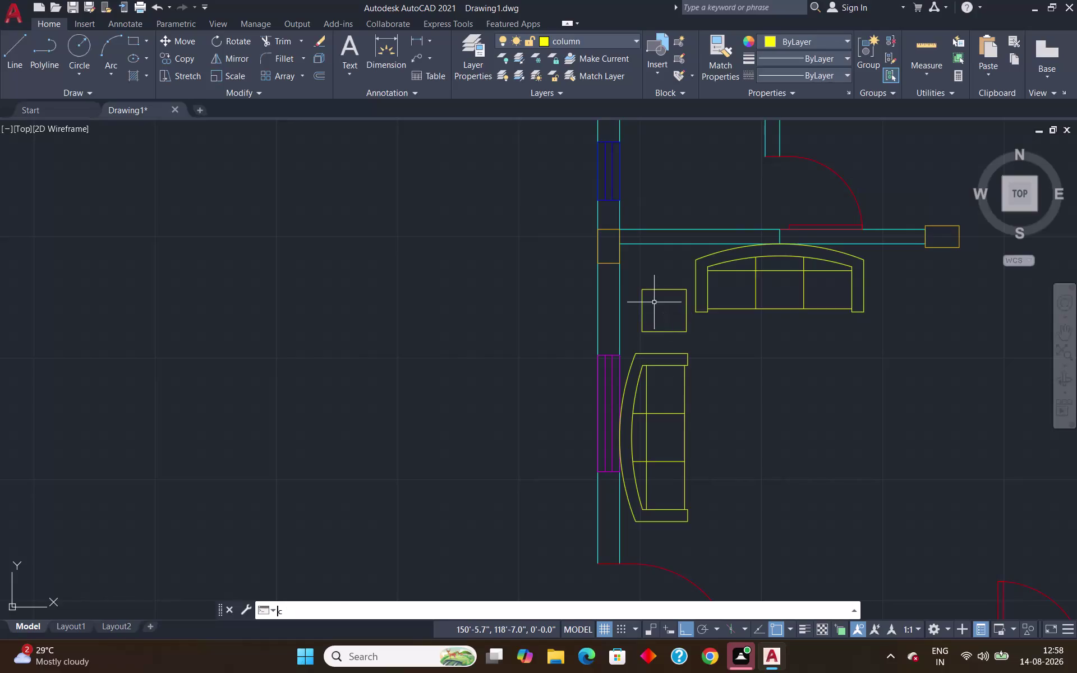
Draw an outer circle and a smaller inner circle, both centred in the square beside the sofa.
key(Return)
scroll(up, 3)
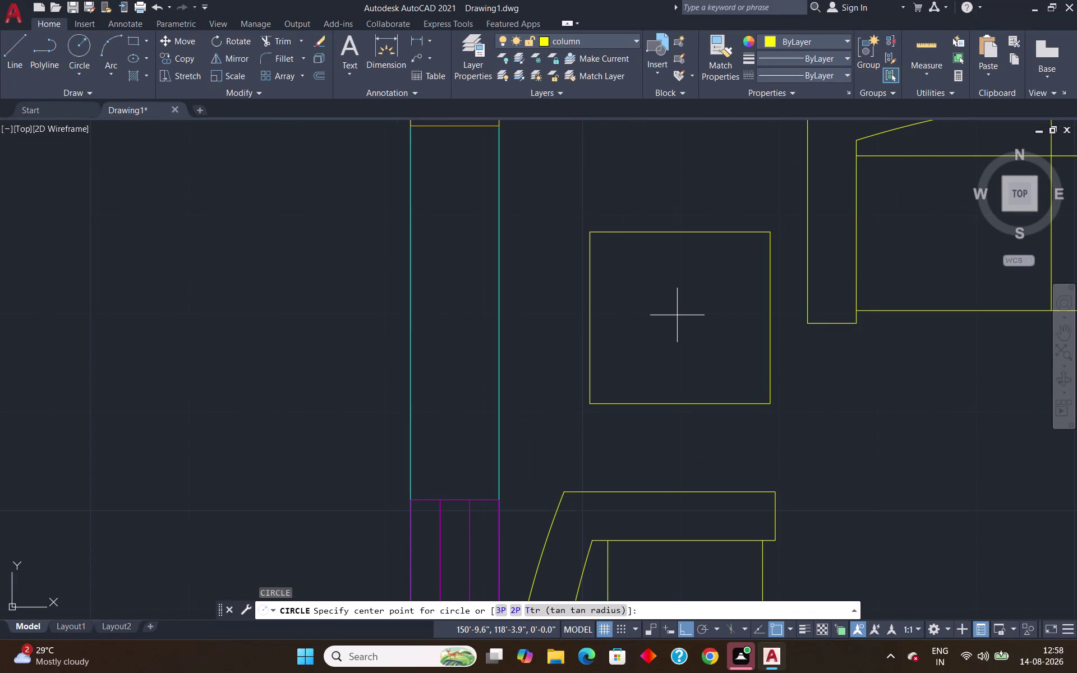
click(677, 316)
drag(680, 276, 680, 283)
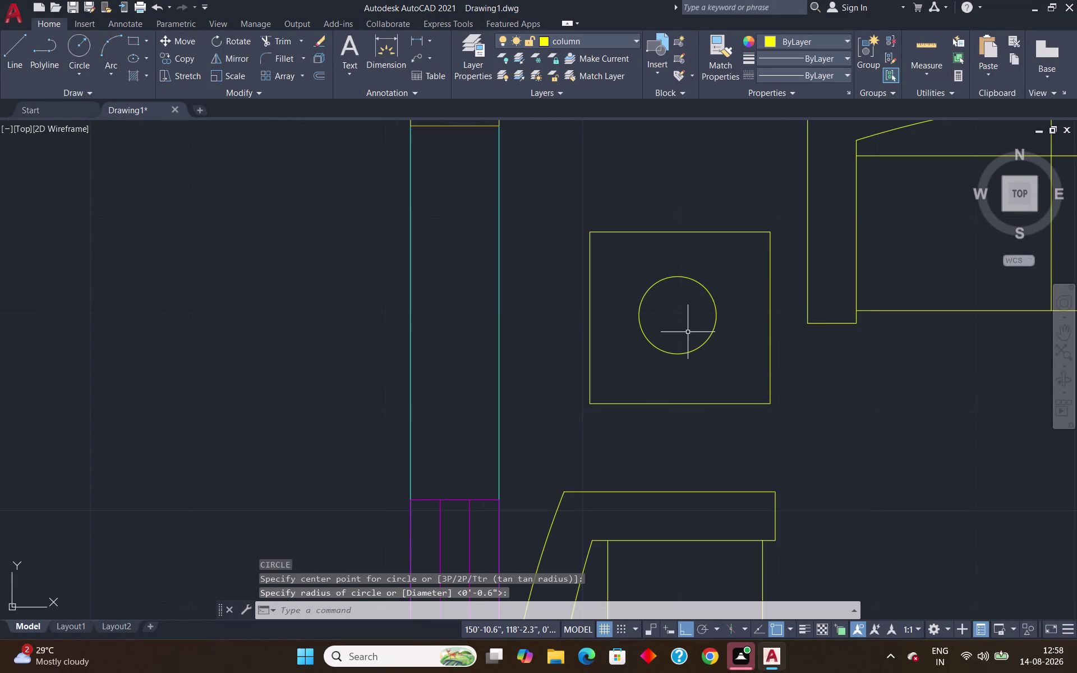
key(c)
key(Return)
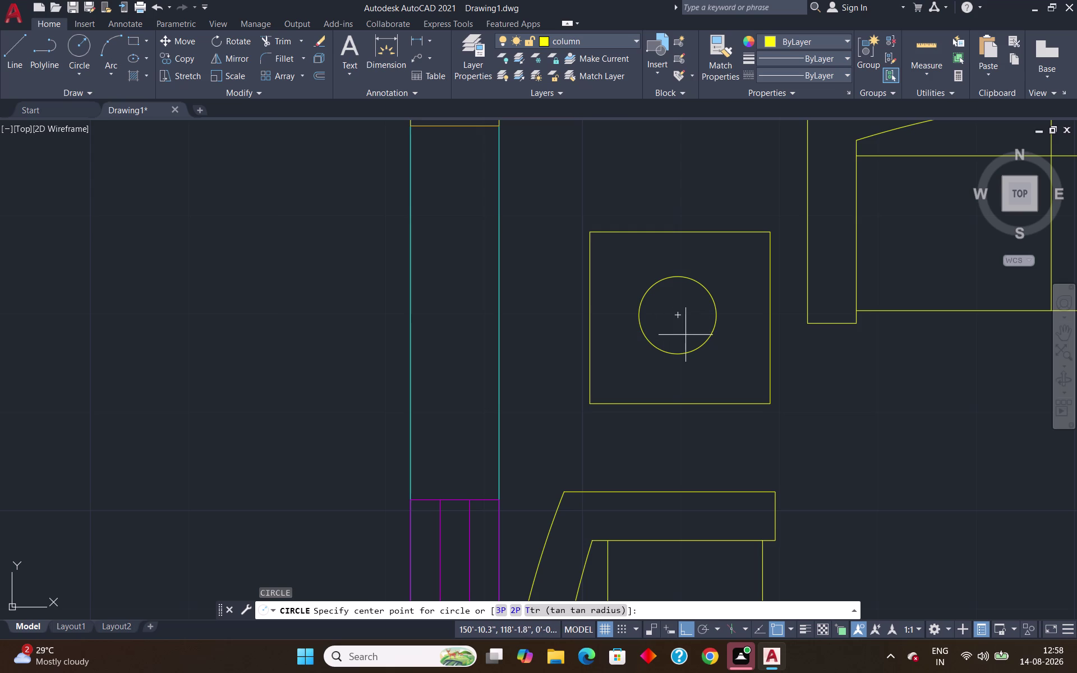
click(678, 317)
click(682, 291)
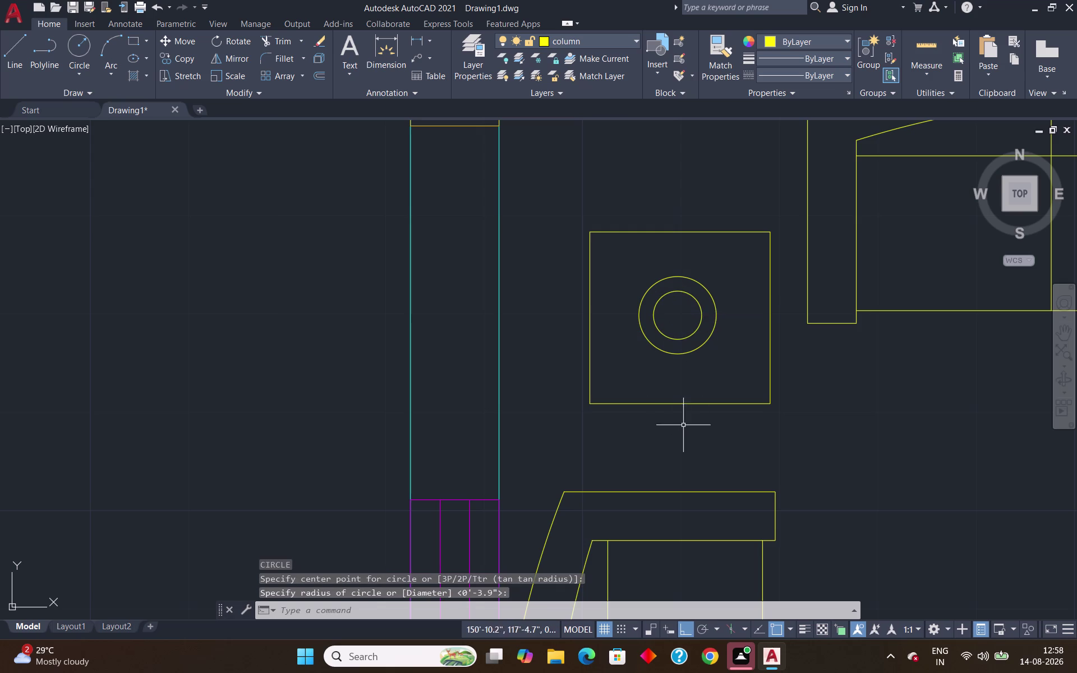
key(l)
key(Return)
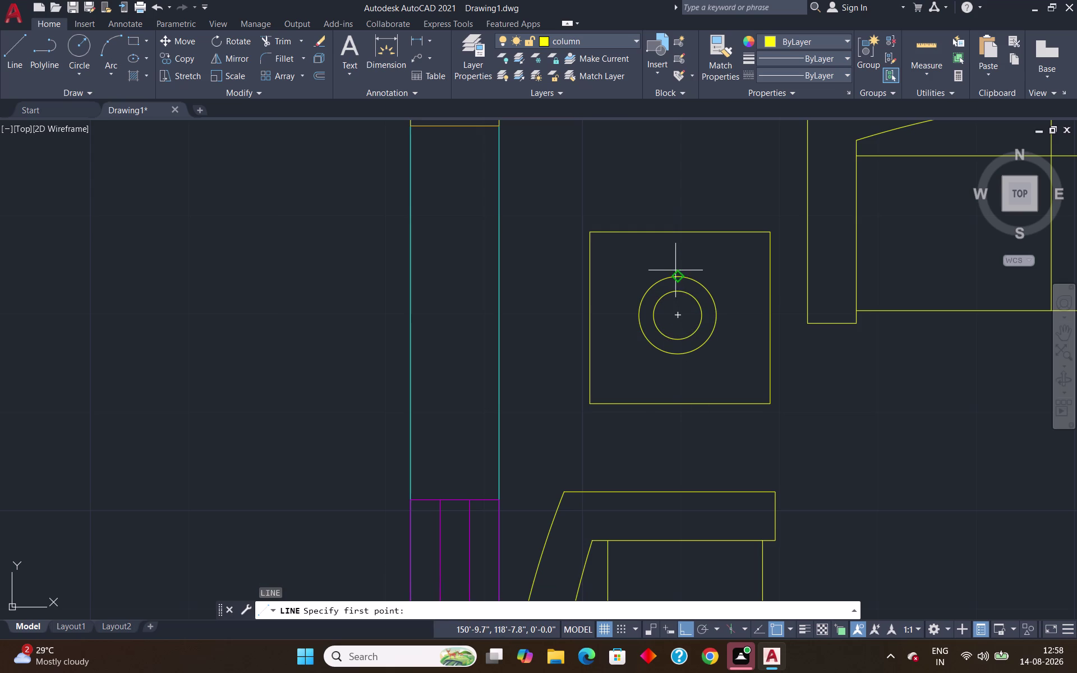
Draw lines from the circle's top and bottom to the square's top and bottom edges.
click(675, 275)
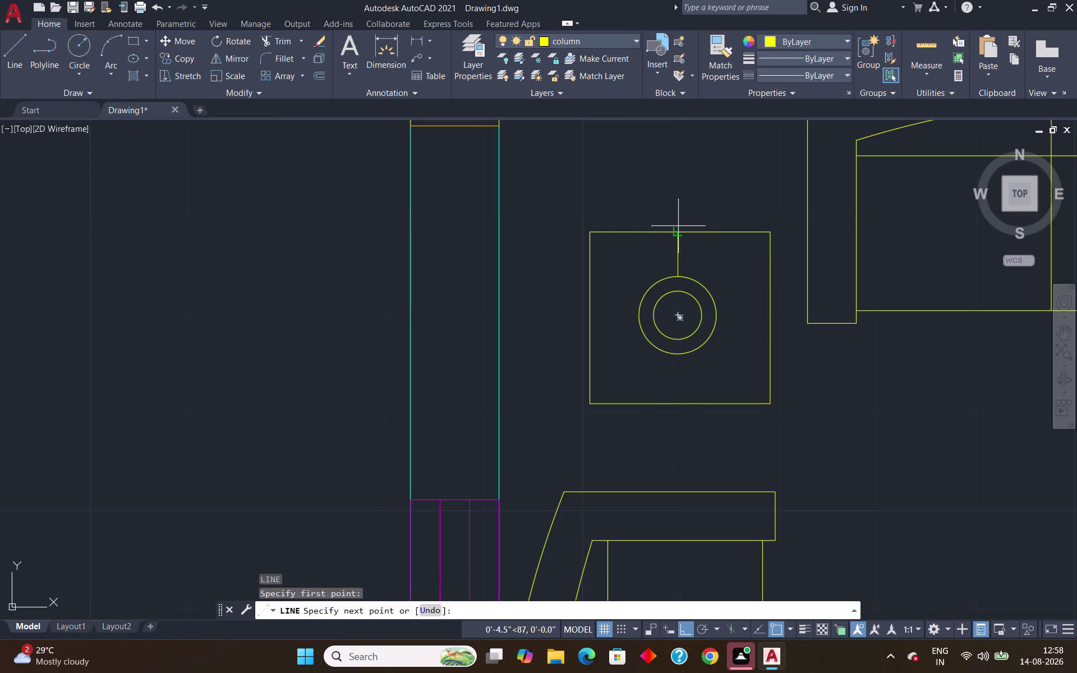
click(677, 229)
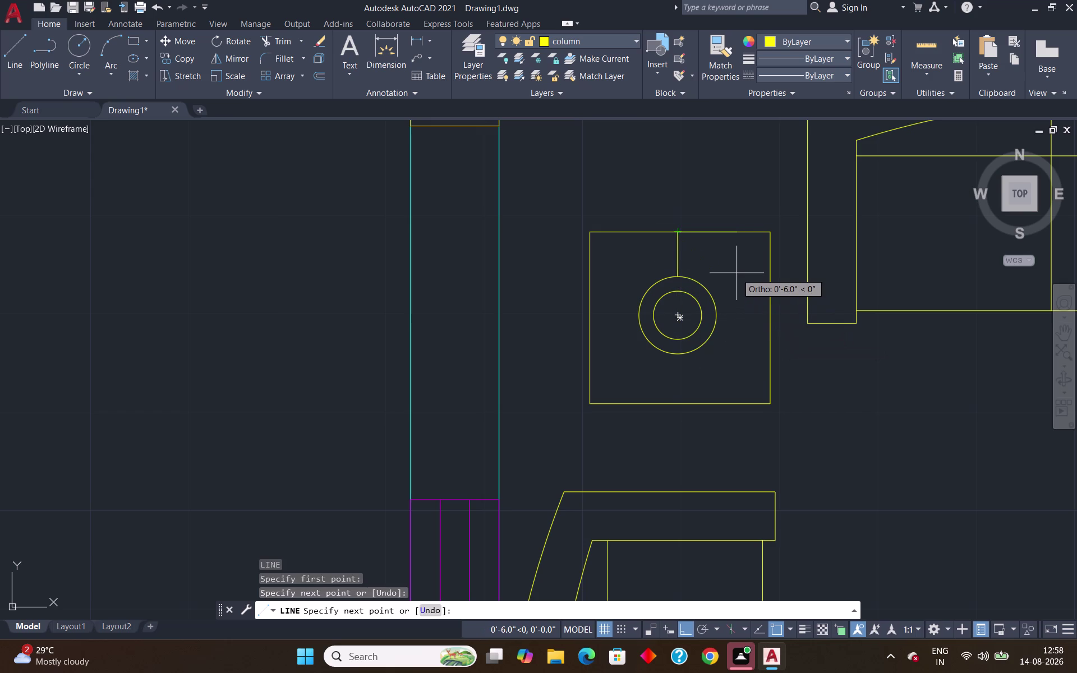
key(Escape)
key(l)
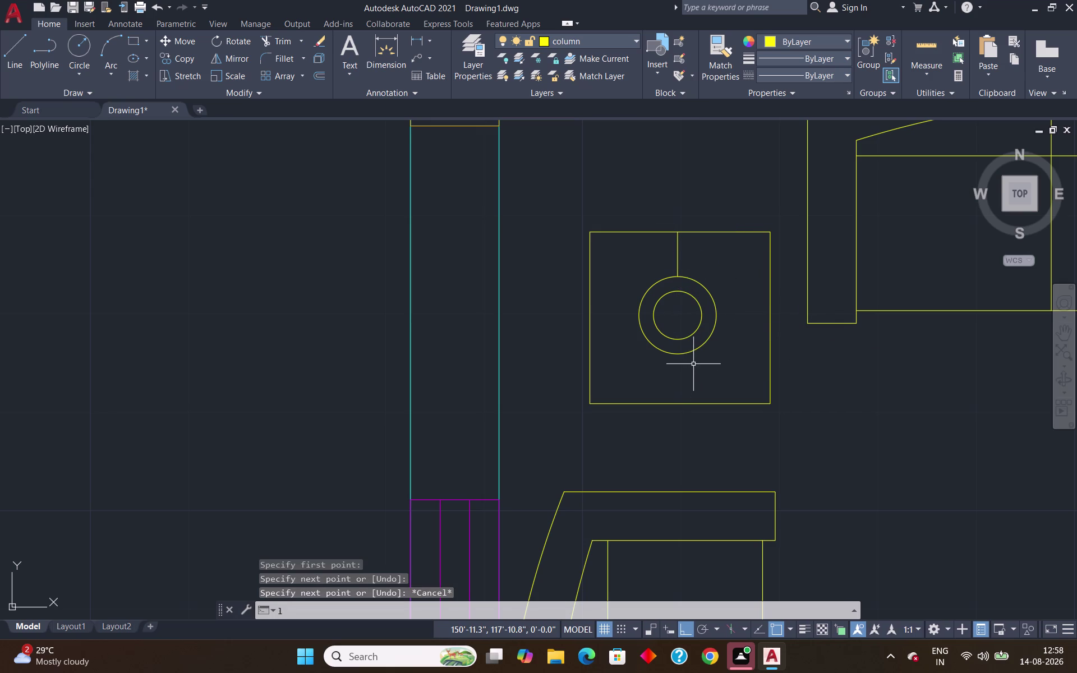
key(Return)
click(679, 357)
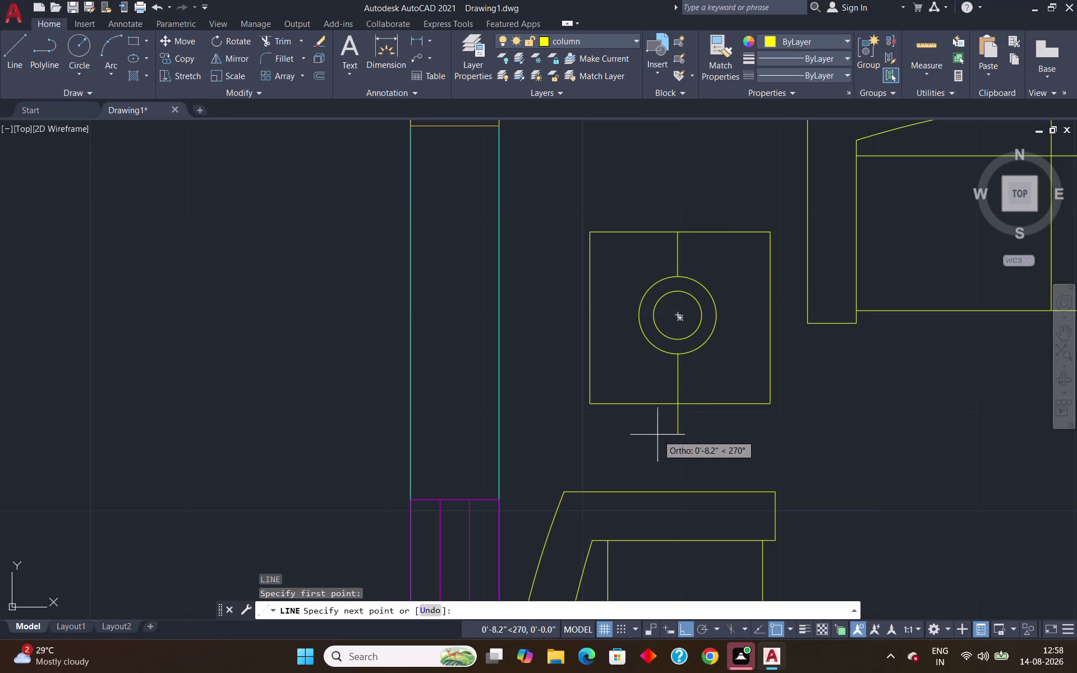
click(675, 406)
key(Return)
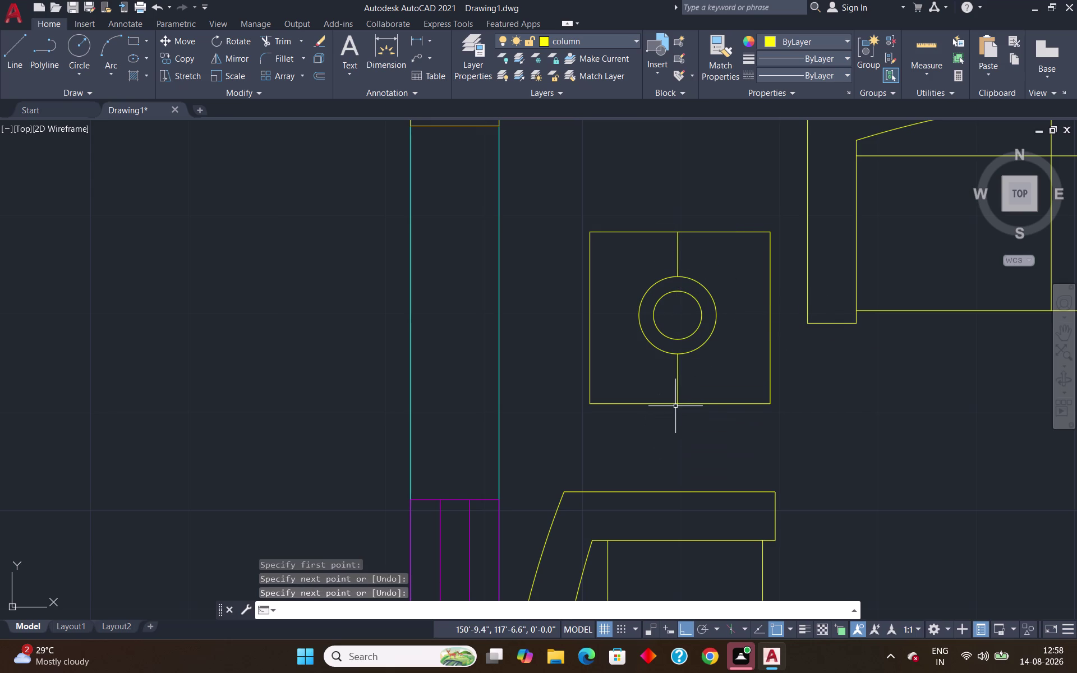
Draw lines from the circle's right and left sides to the square's side edges.
key(l)
key(Return)
click(718, 316)
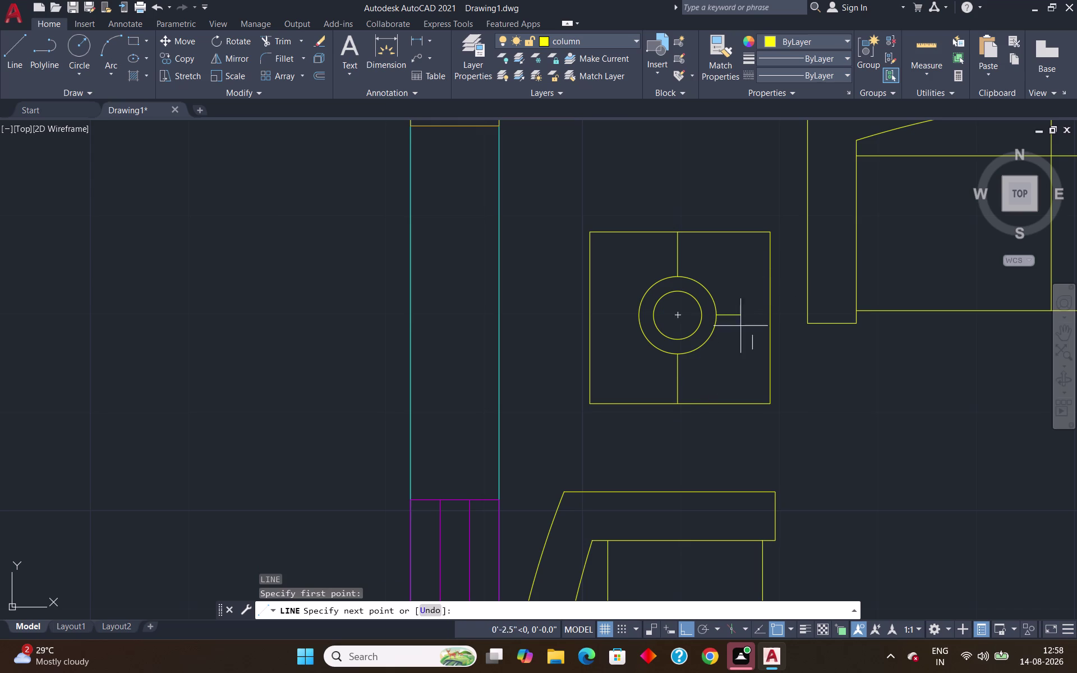
click(771, 319)
key(Return)
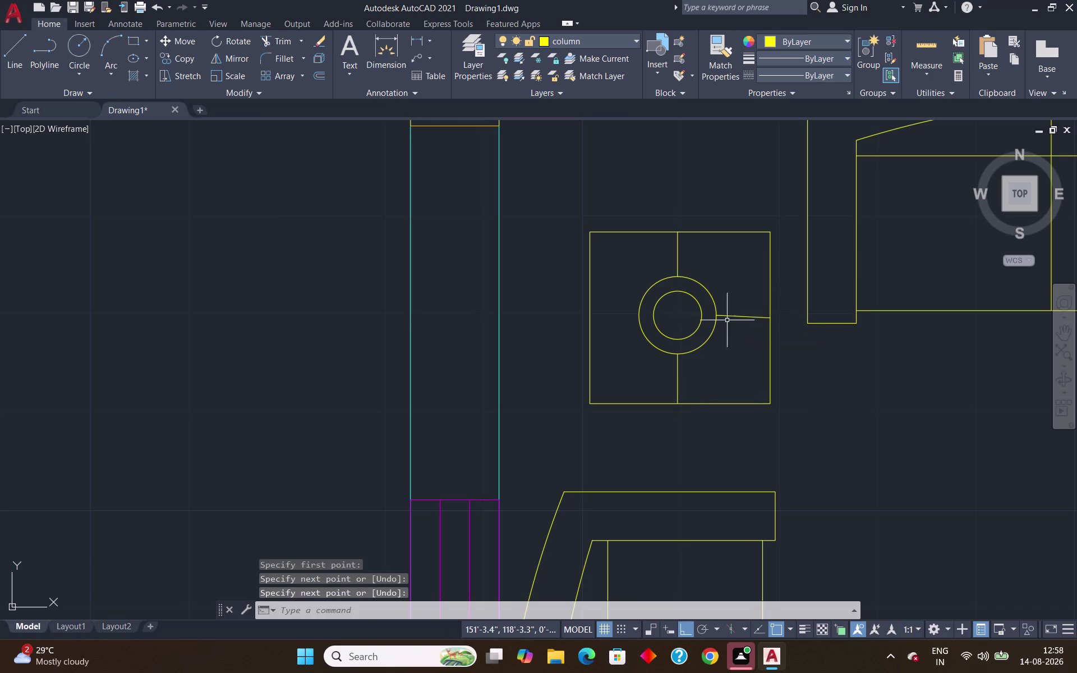
key(l)
key(Return)
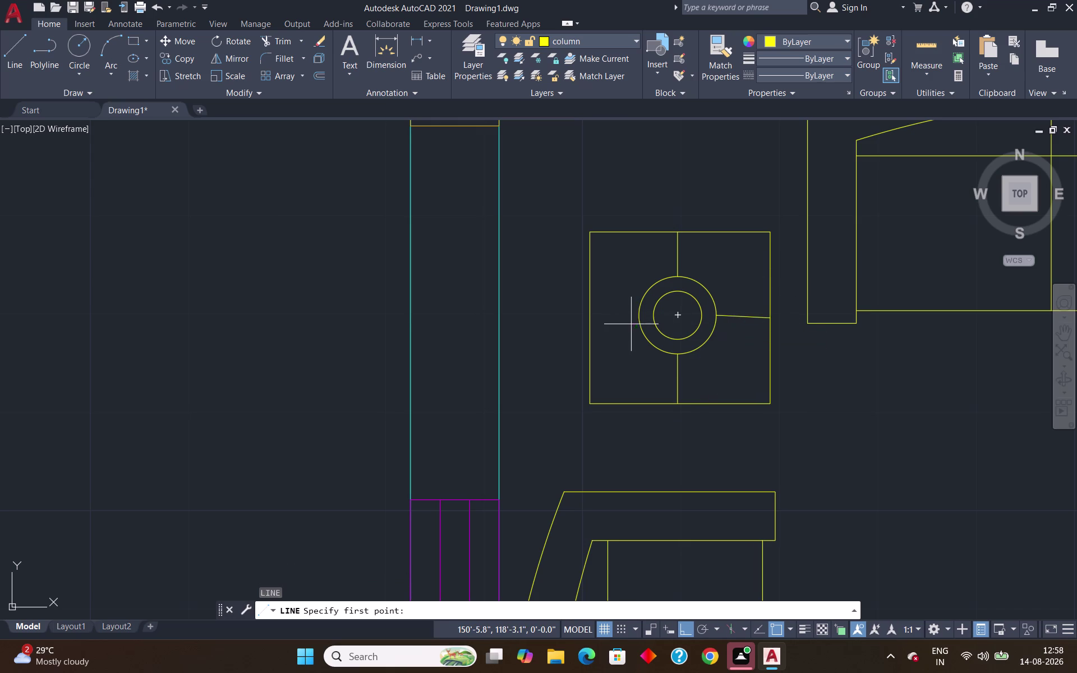
click(639, 315)
click(590, 315)
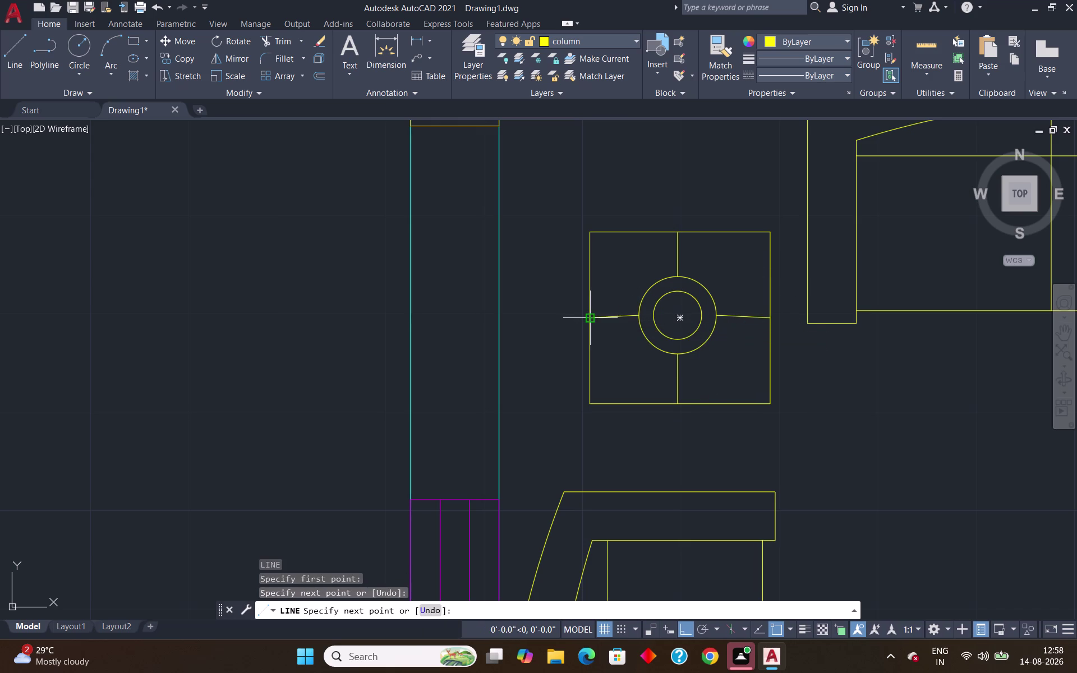
key(Return)
scroll(down, 3)
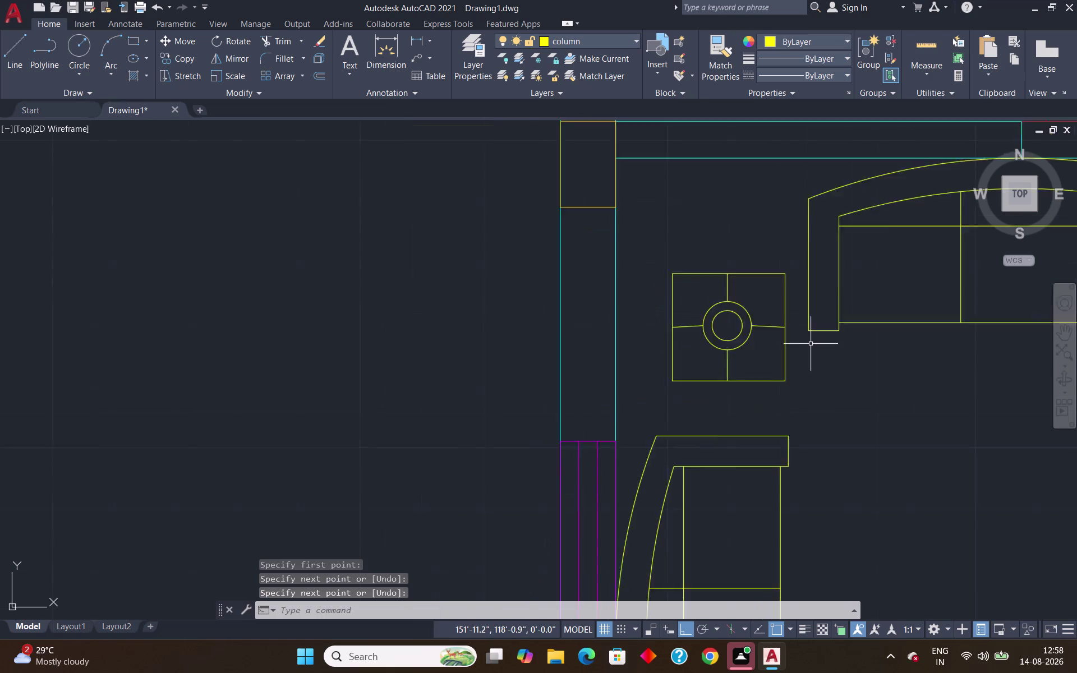
scroll(down, 3)
middle_drag(851, 434, 735, 359)
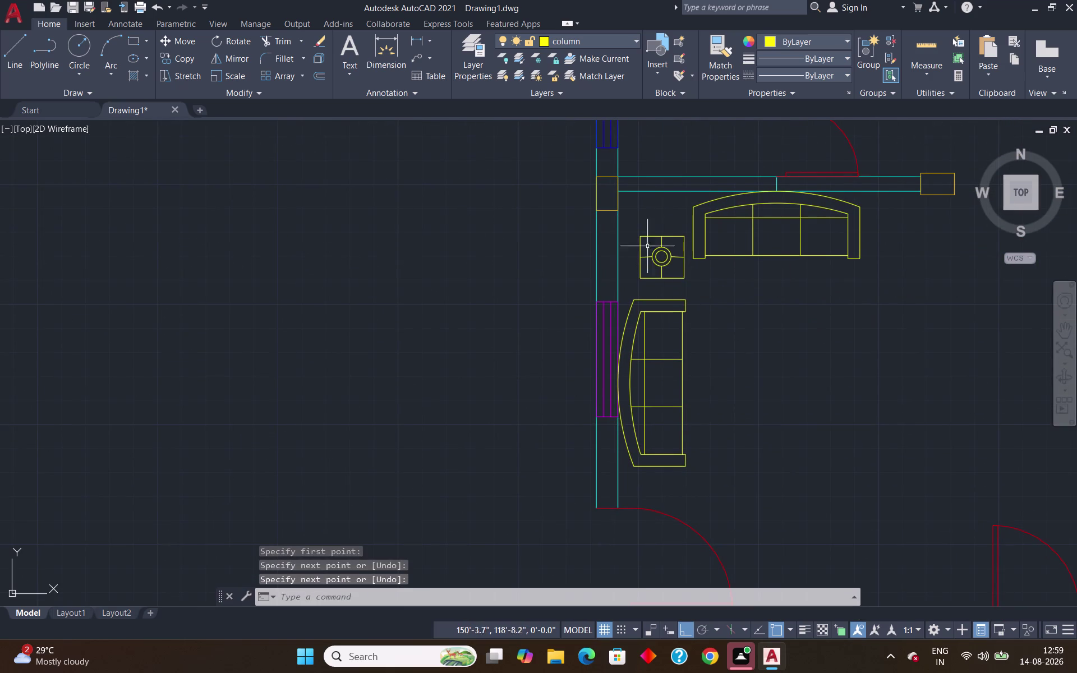
scroll(up, 3)
drag(624, 217, 657, 224)
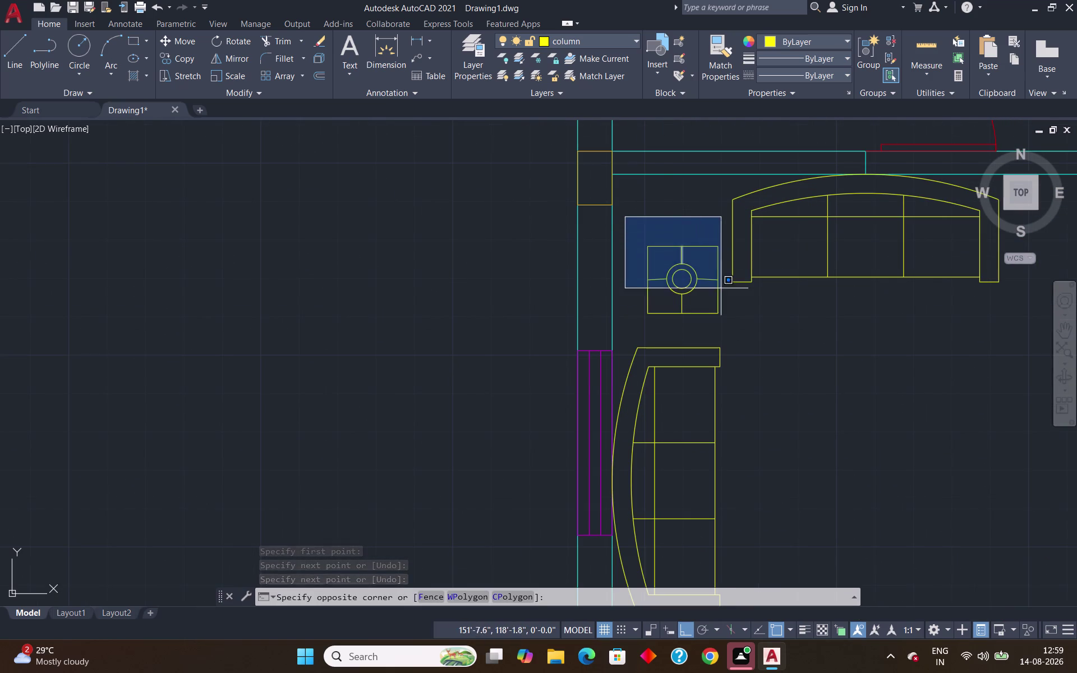
click(734, 333)
key(j)
key(Return)
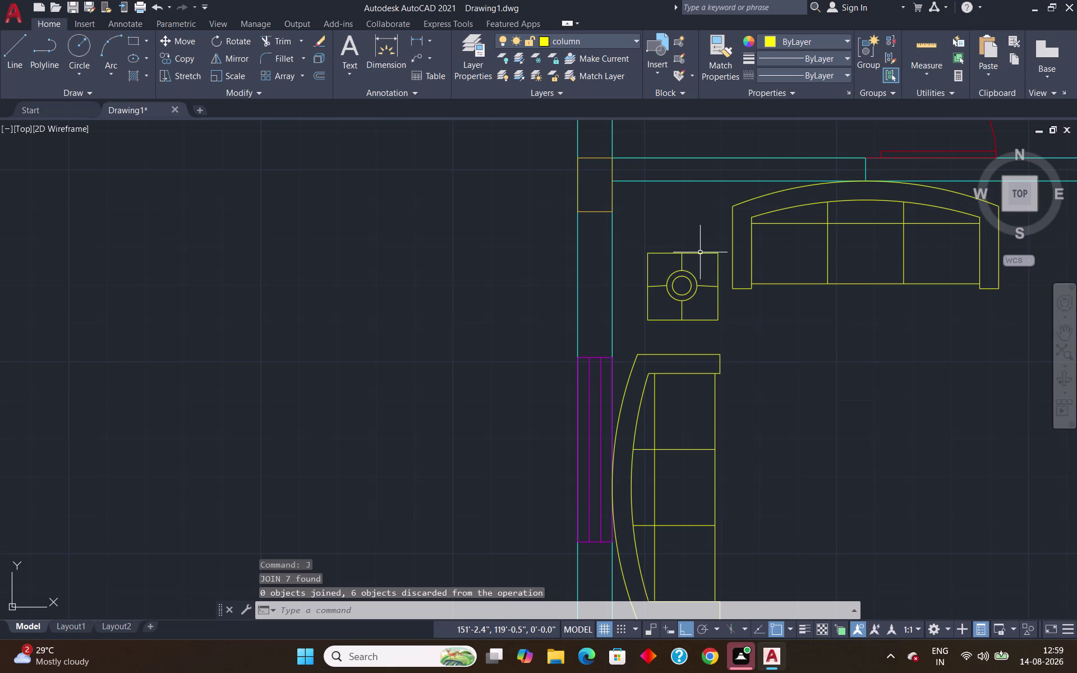
click(700, 252)
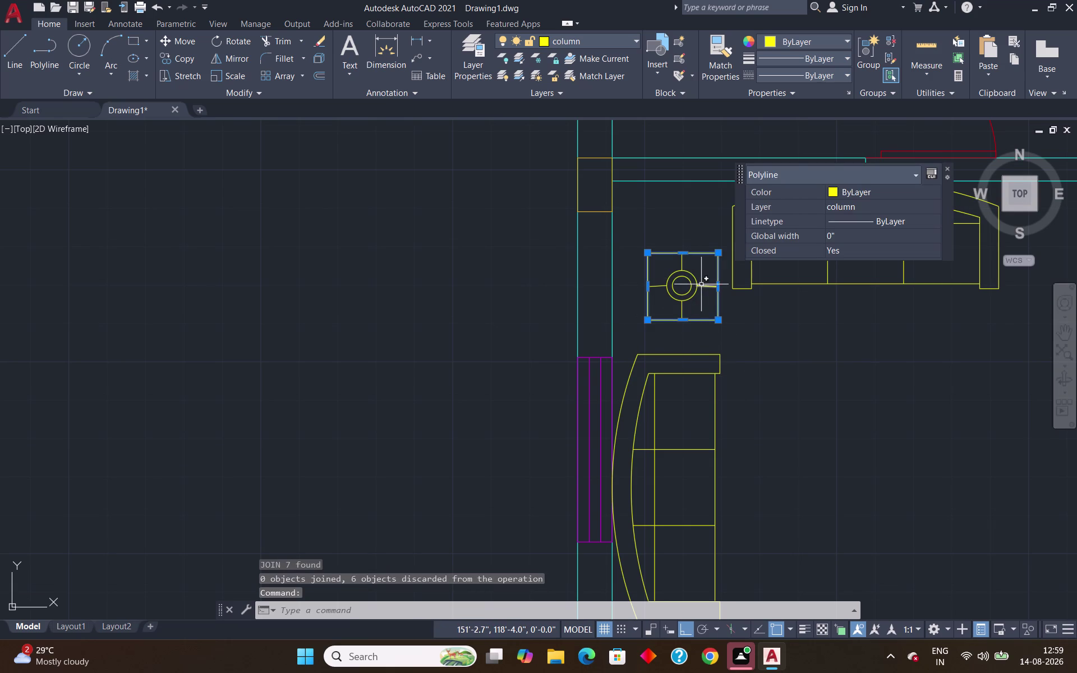
key(Escape)
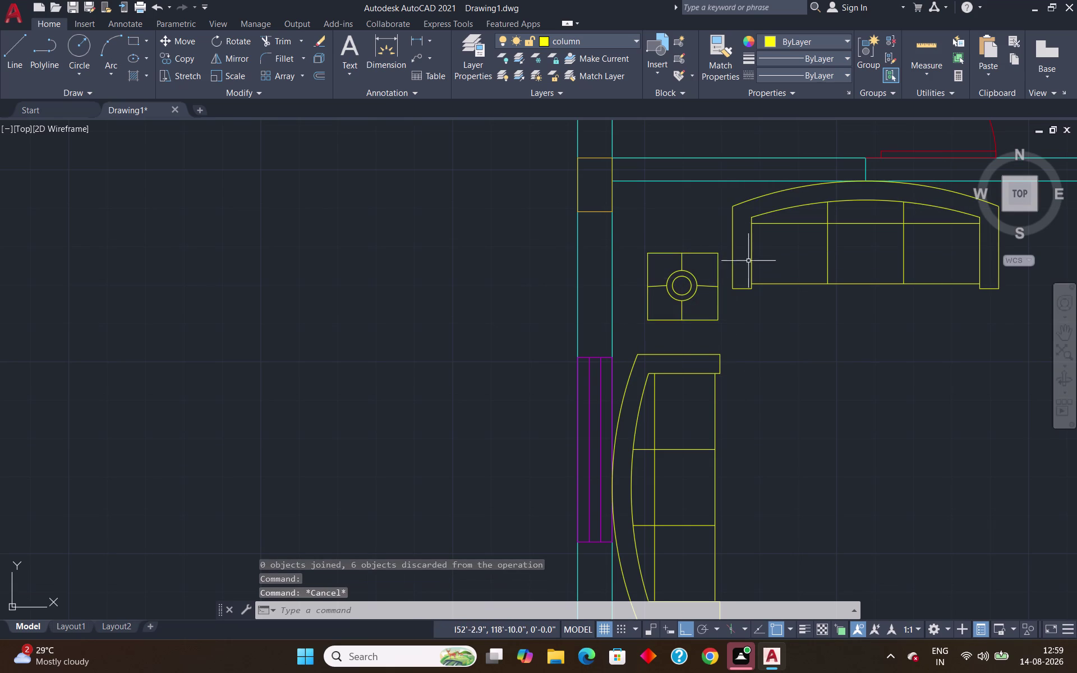
scroll(down, 3)
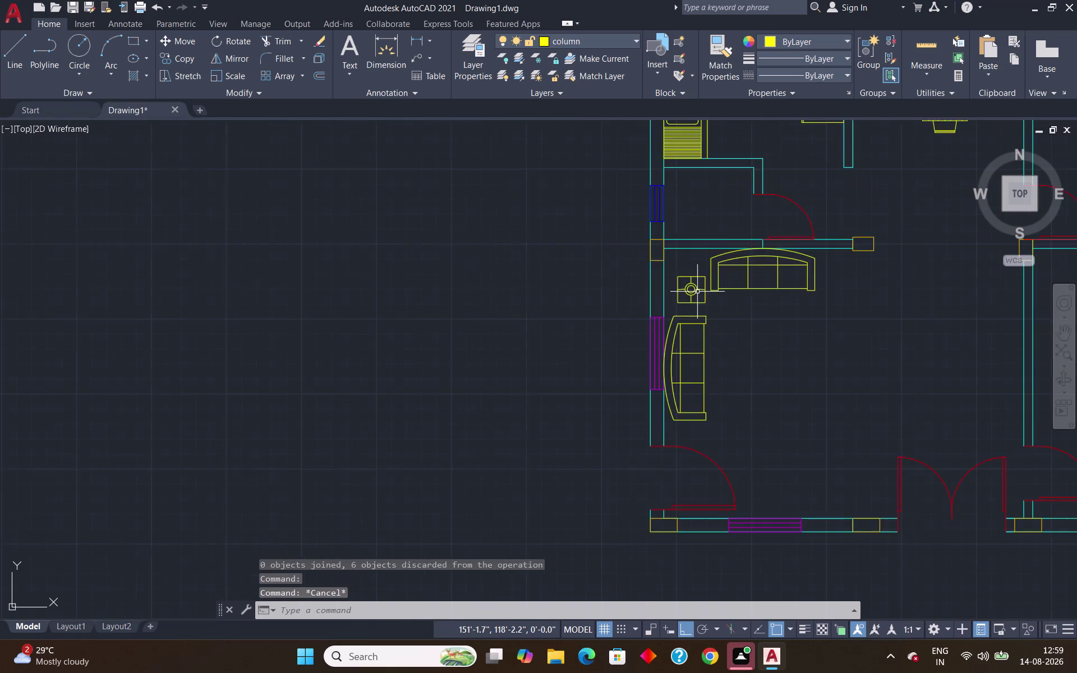
scroll(down, 3)
scroll(up, 3)
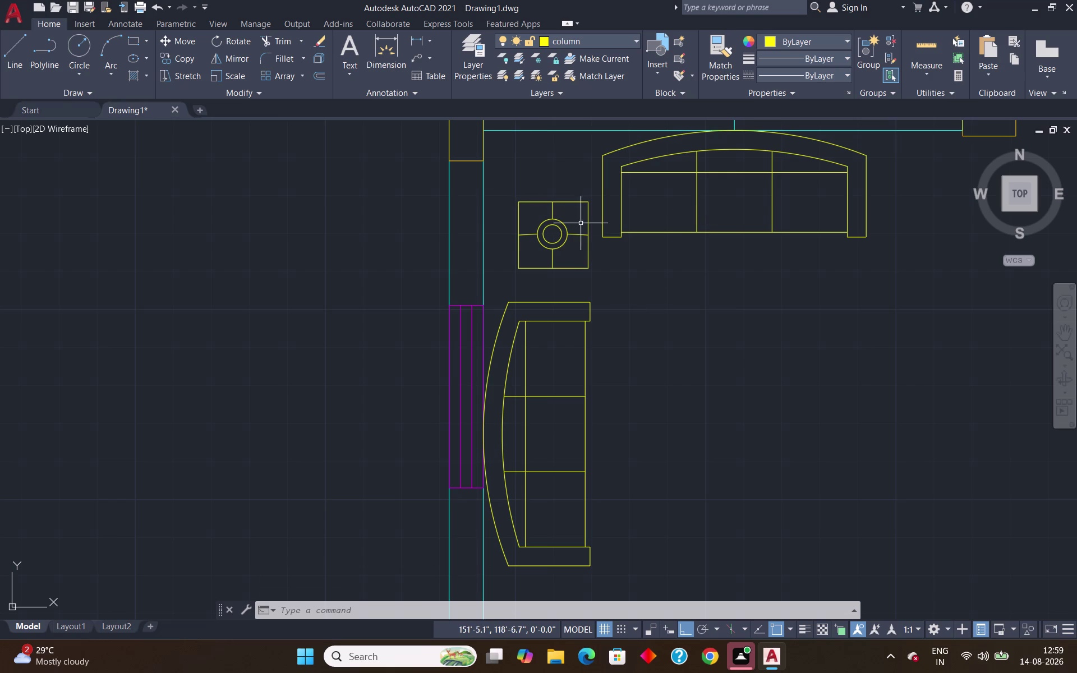
scroll(up, 3)
scroll(up, 3)
scroll(down, 3)
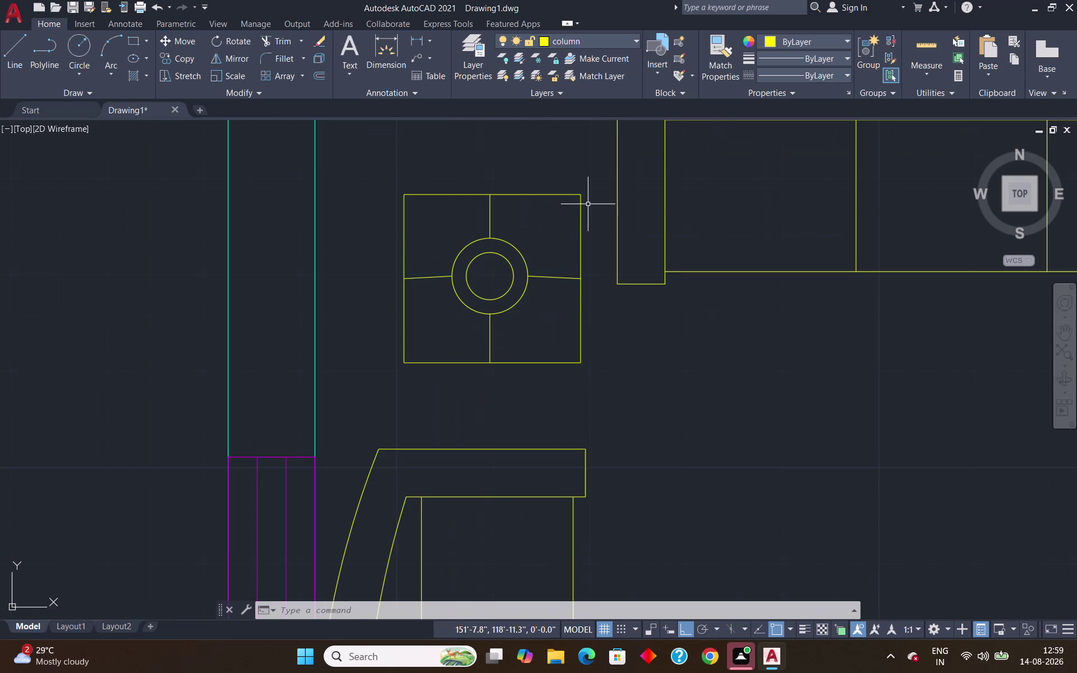
Draw a short line right of the sofa, tracked (TK) level with the square's top corner.
scroll(down, 3)
key(l)
key(Return)
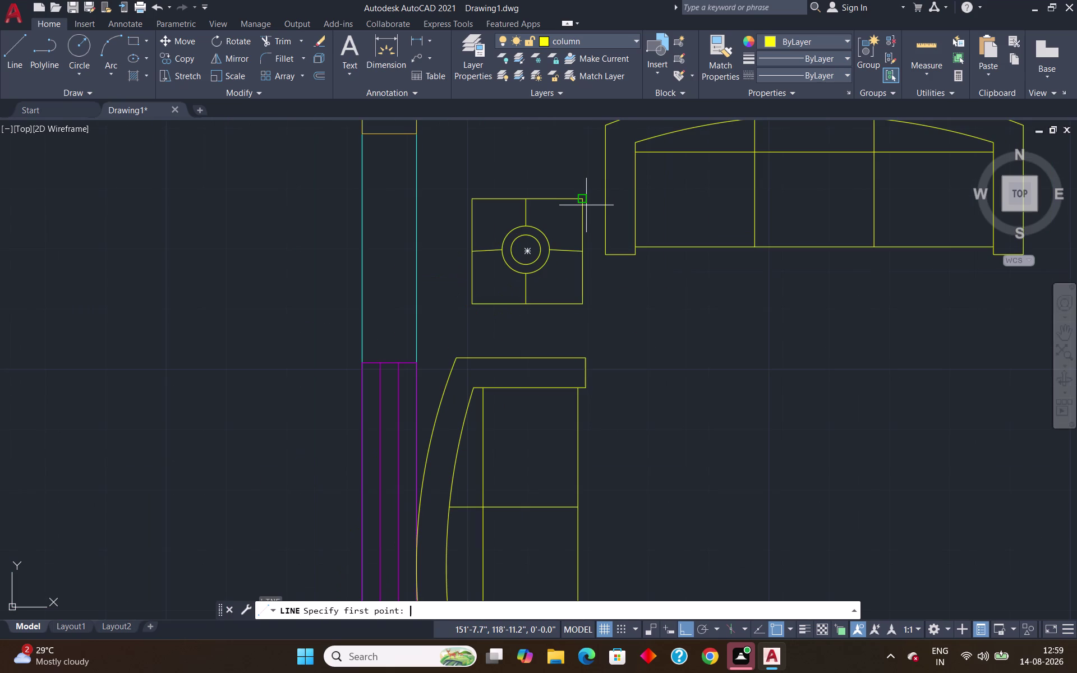
text(tk)
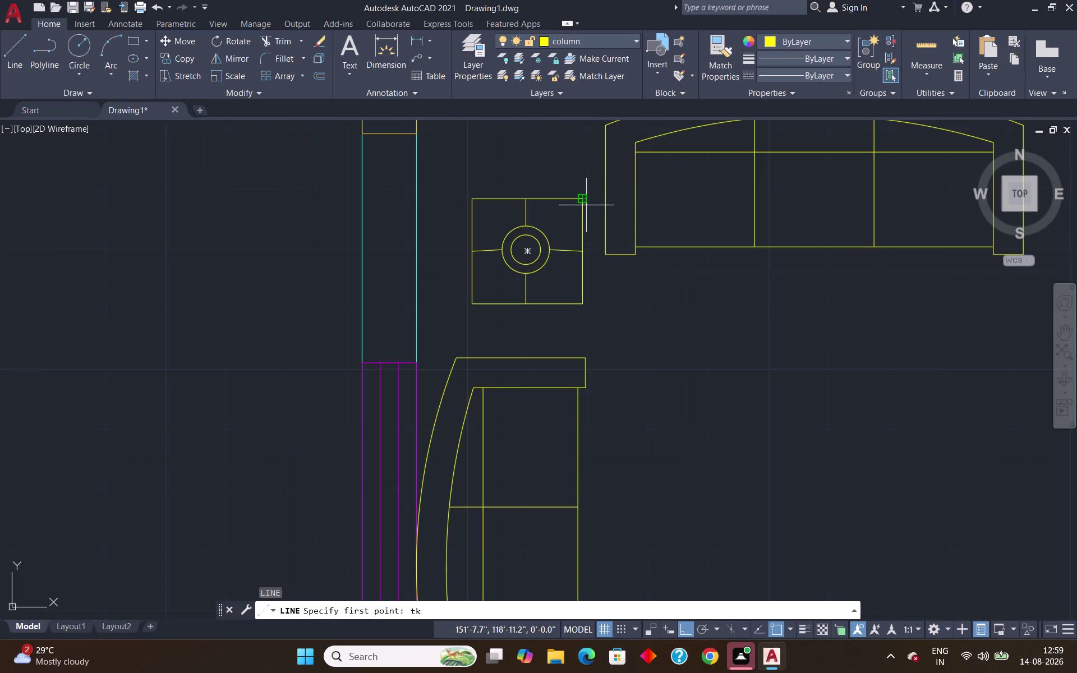
key(Return)
click(582, 201)
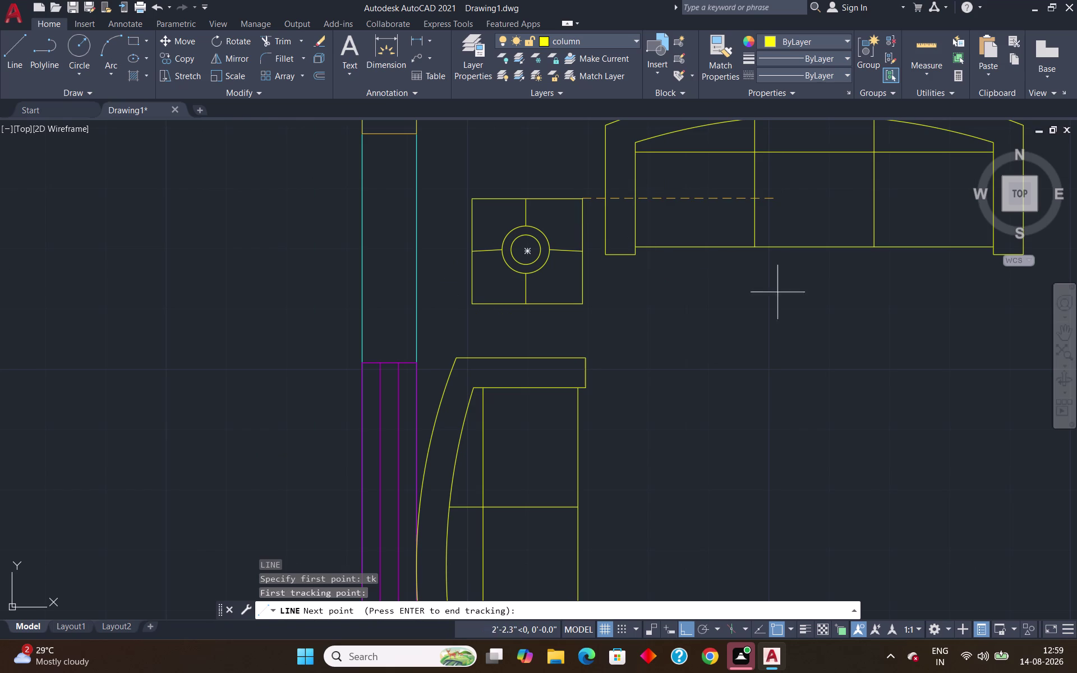
scroll(down, 3)
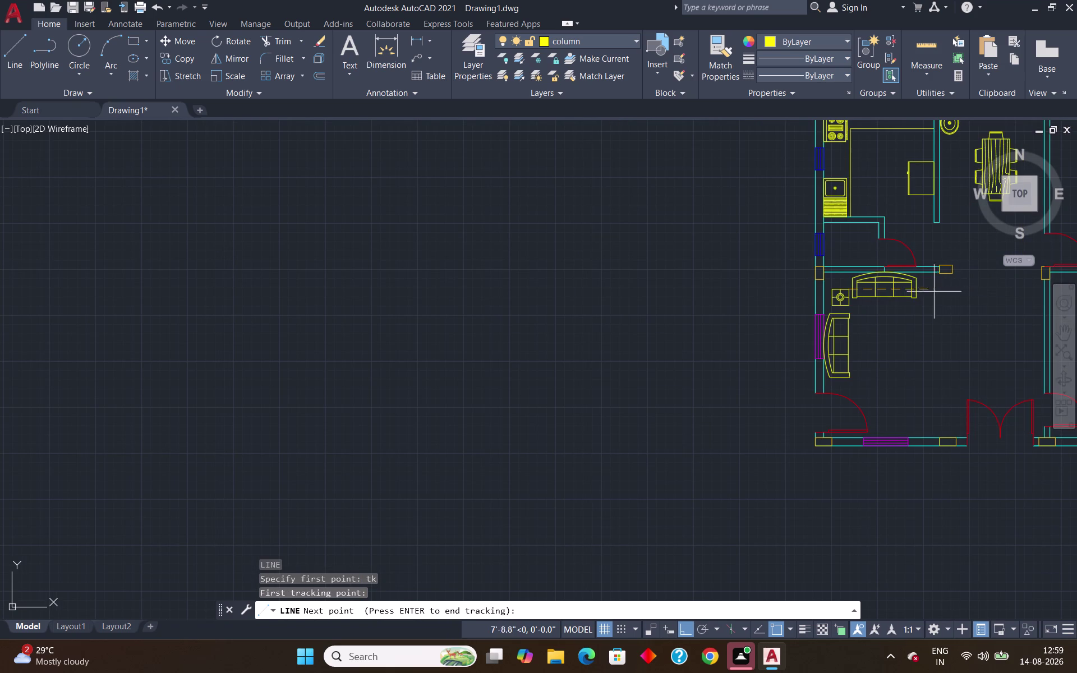
scroll(up, 3)
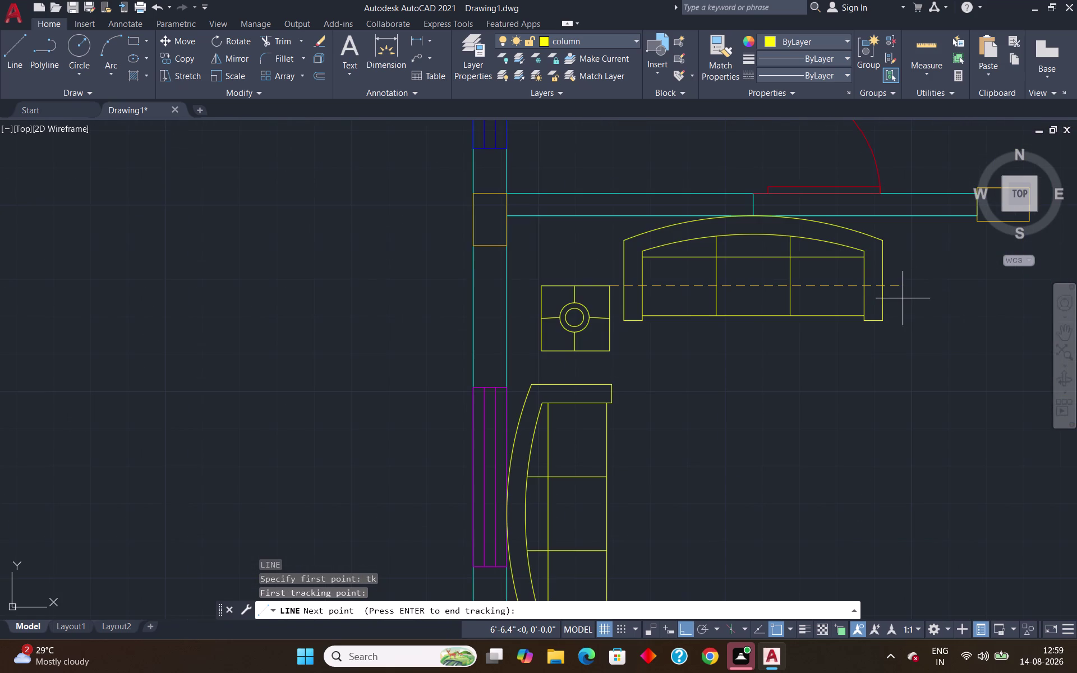
click(906, 291)
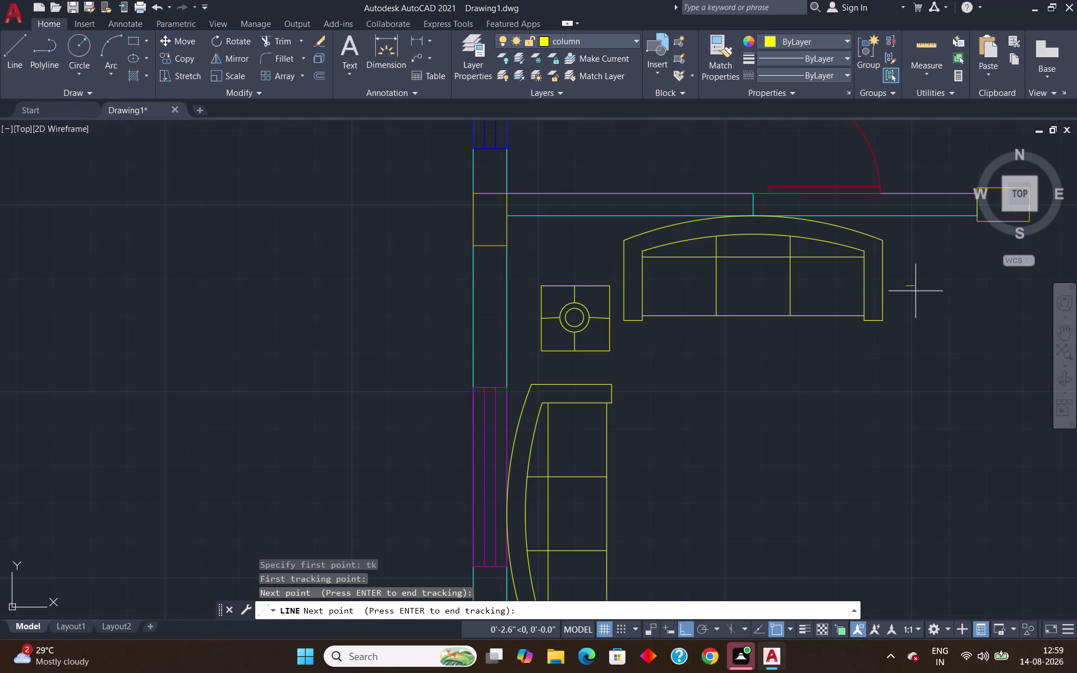
key(Return)
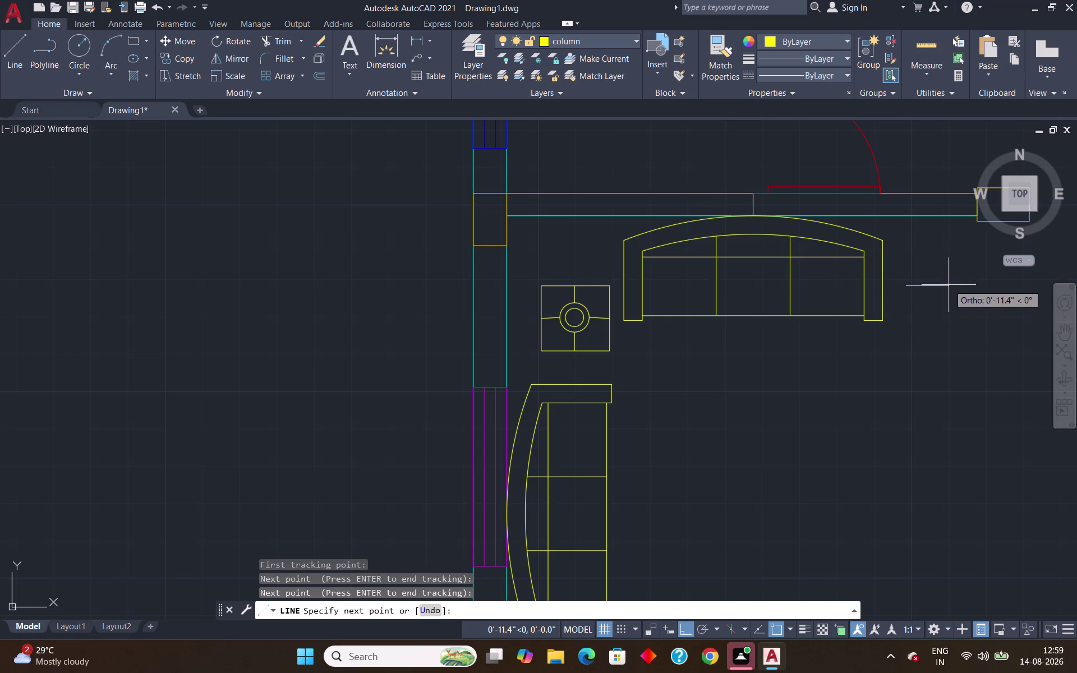
click(934, 292)
key(Return)
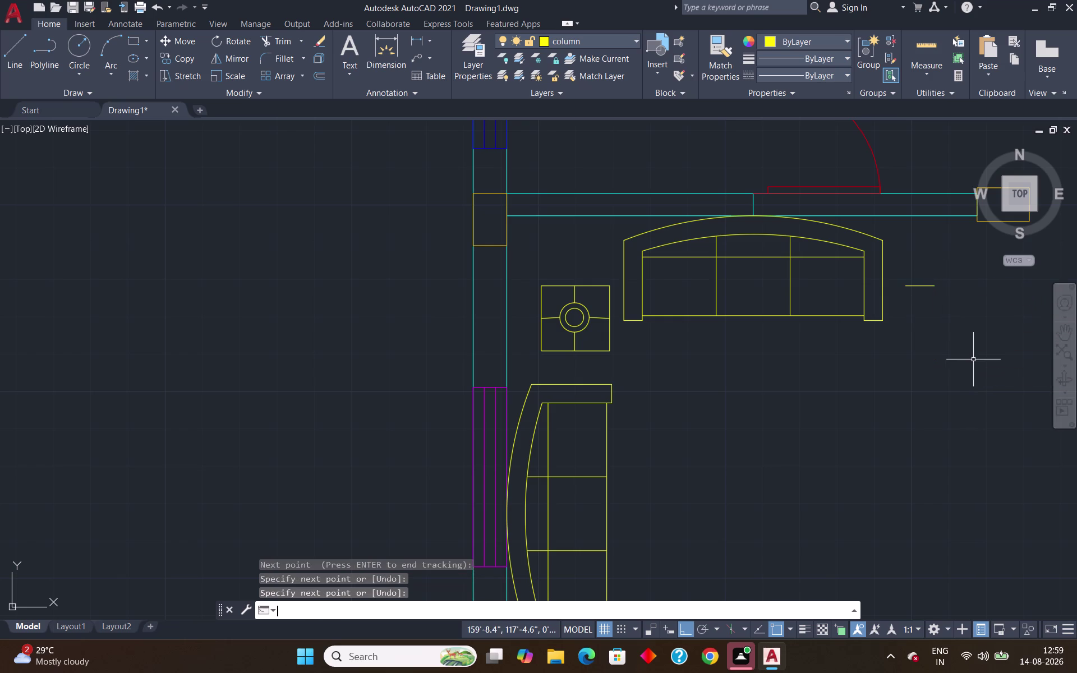
Start a rectangle with its first corner right of the sofa, sized by Dimensions.
text(rec)
key(Return)
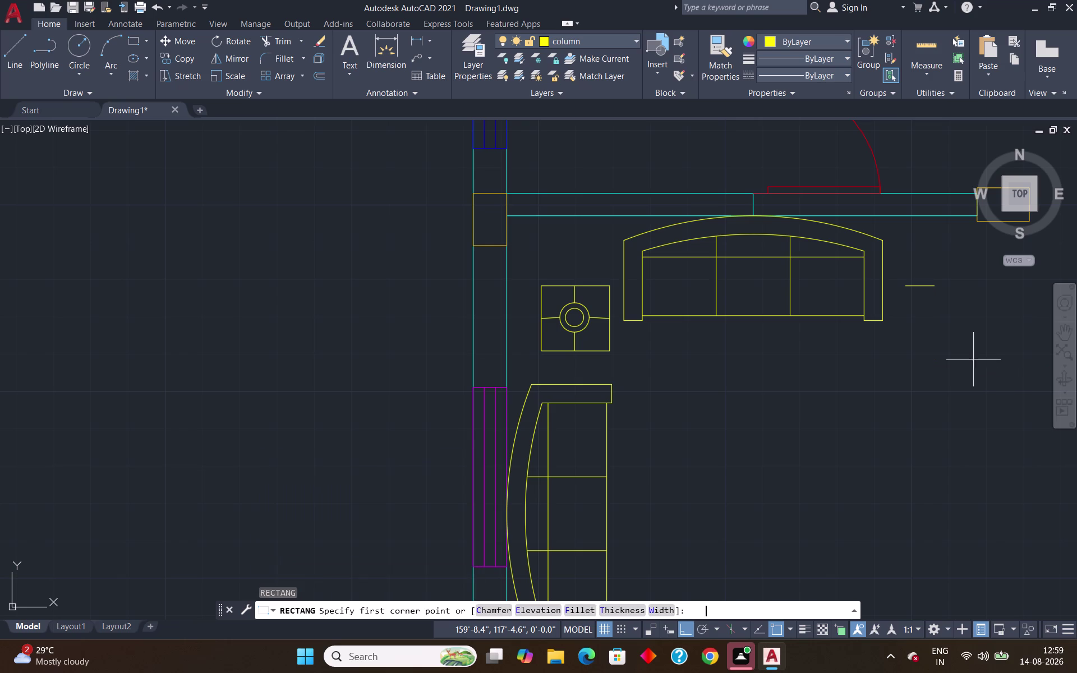
scroll(up, 3)
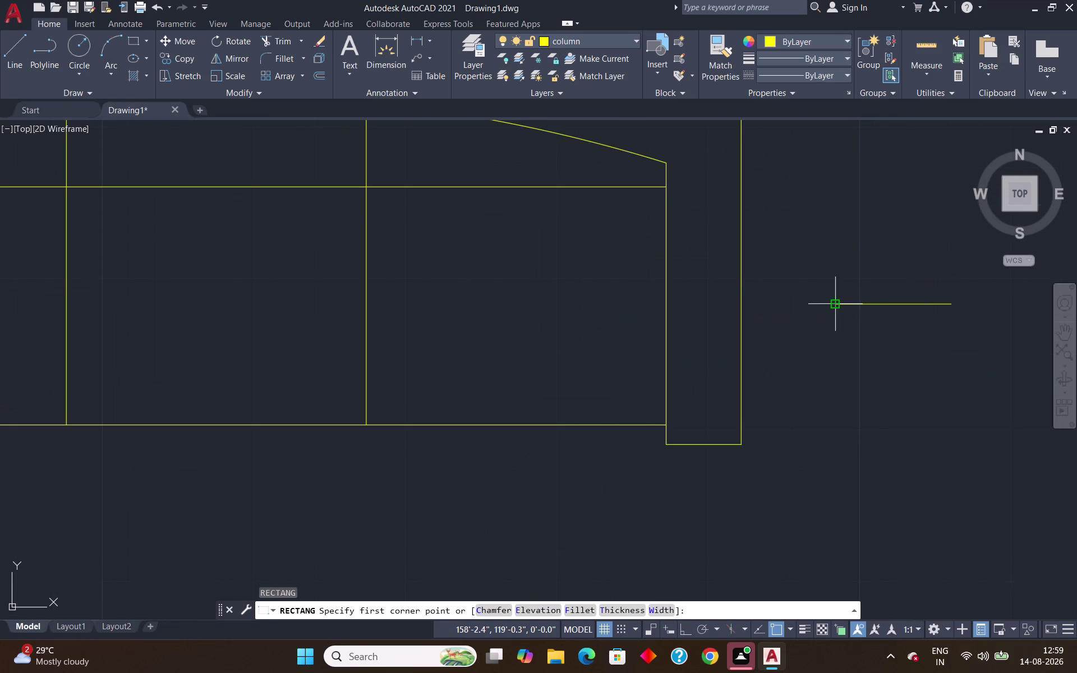
click(836, 307)
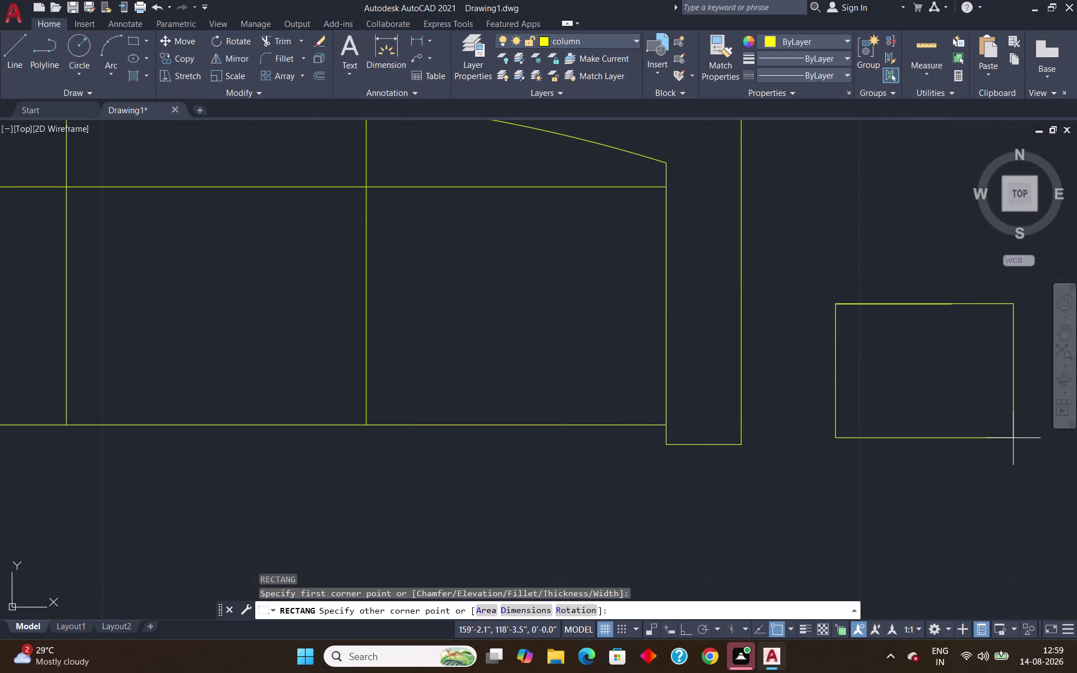
scroll(down, 3)
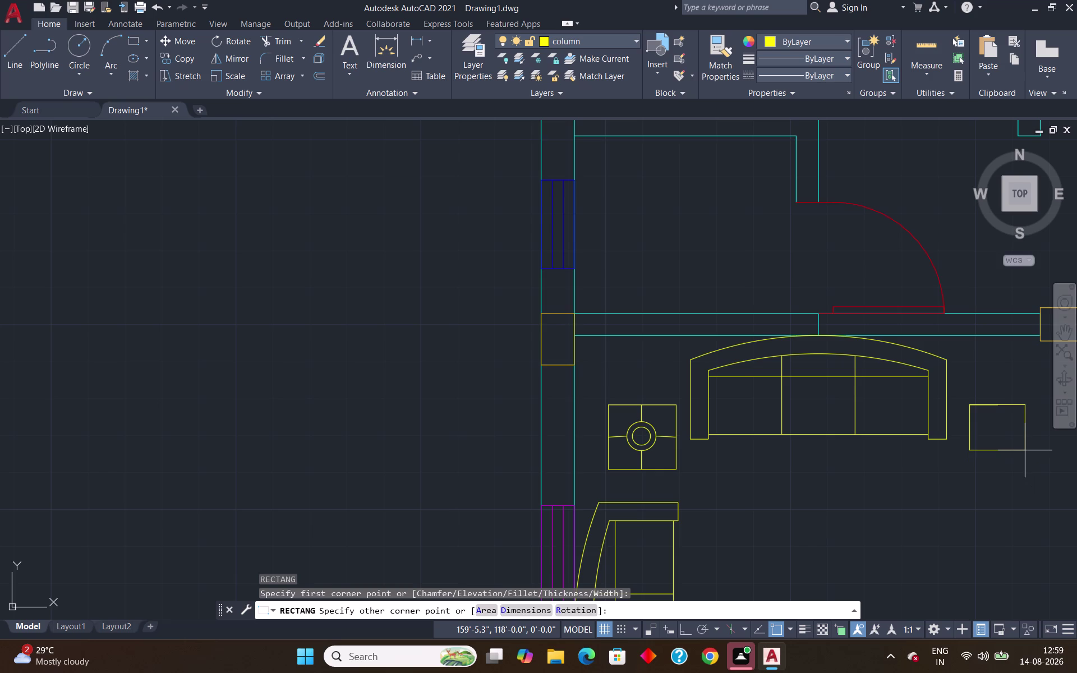
text(2)
text(')
key(BackSpace)
key(BackSpace)
key(d)
key(Return)
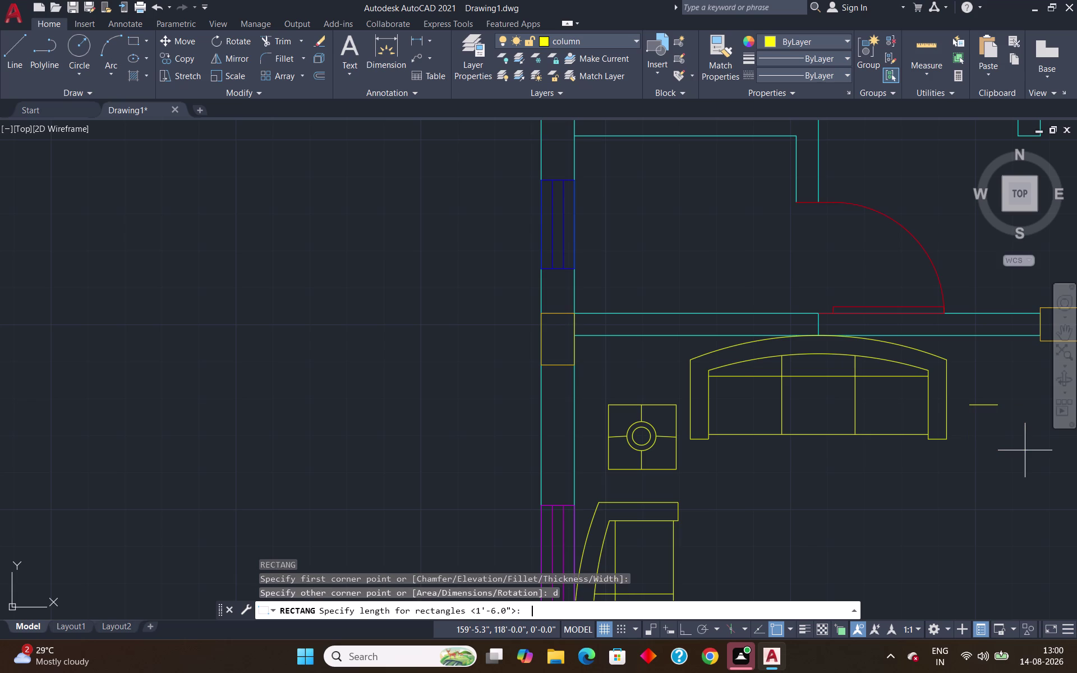
Enter 2' by 2' and place the square right of the sofa.
text(2')
key(Return)
text(2')
key(Return)
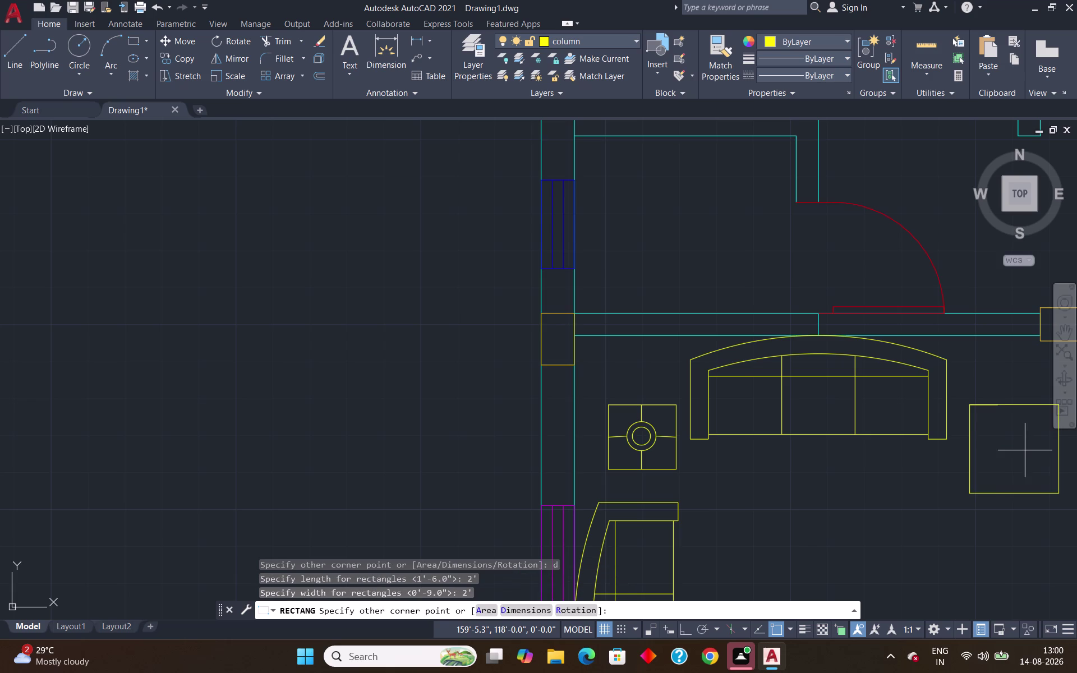
scroll(down, 3)
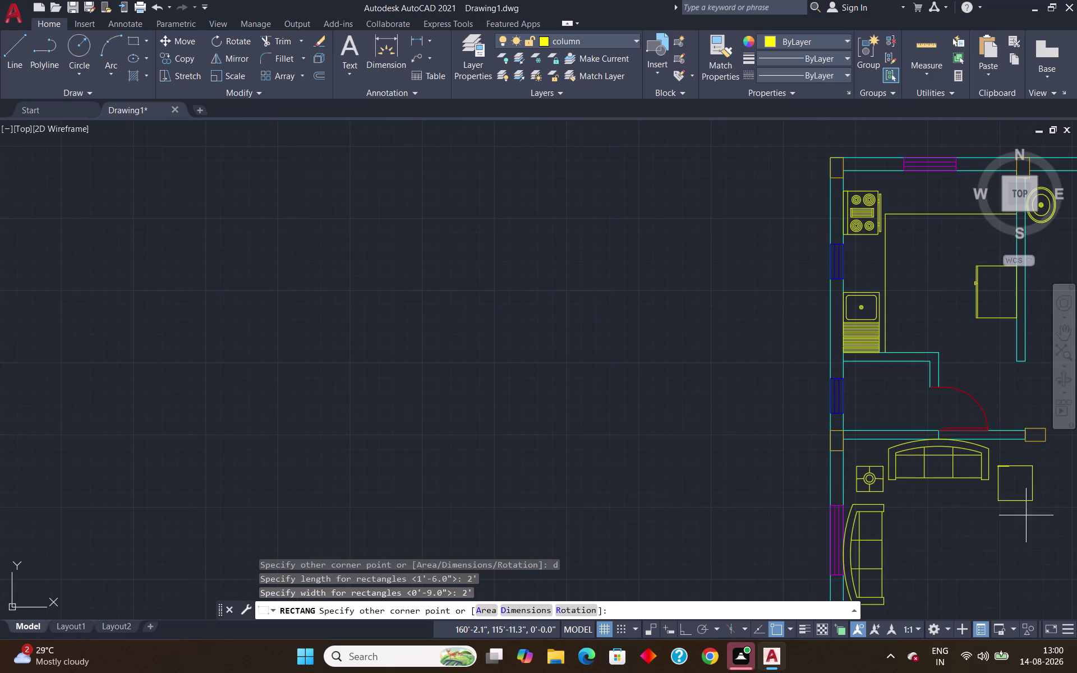
click(1056, 508)
scroll(up, 3)
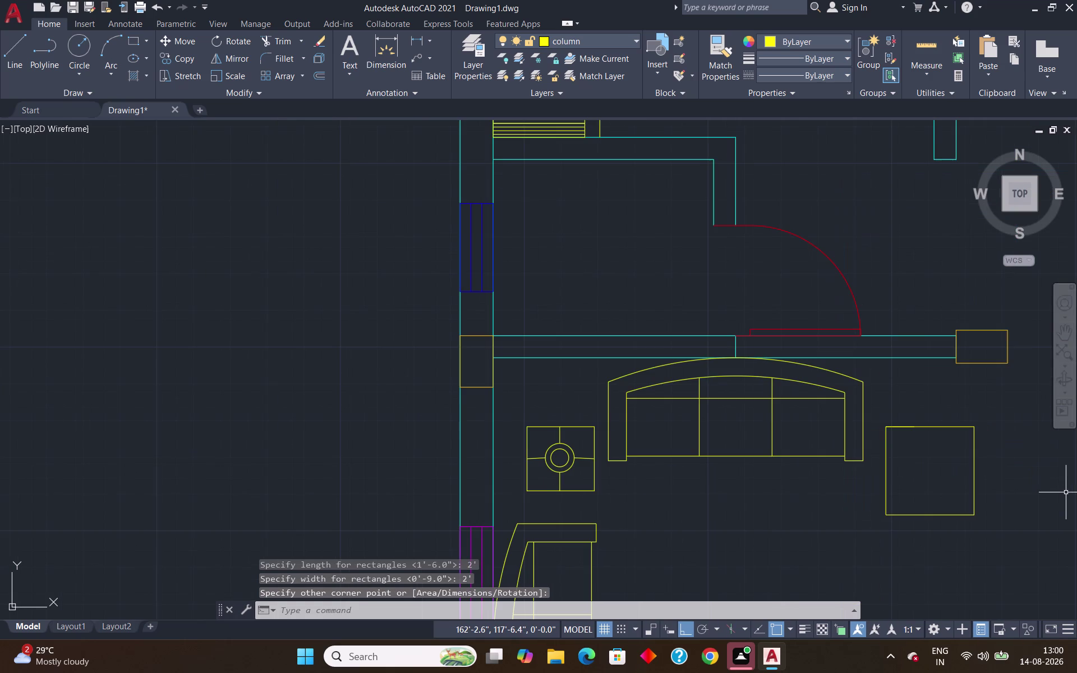
click(974, 513)
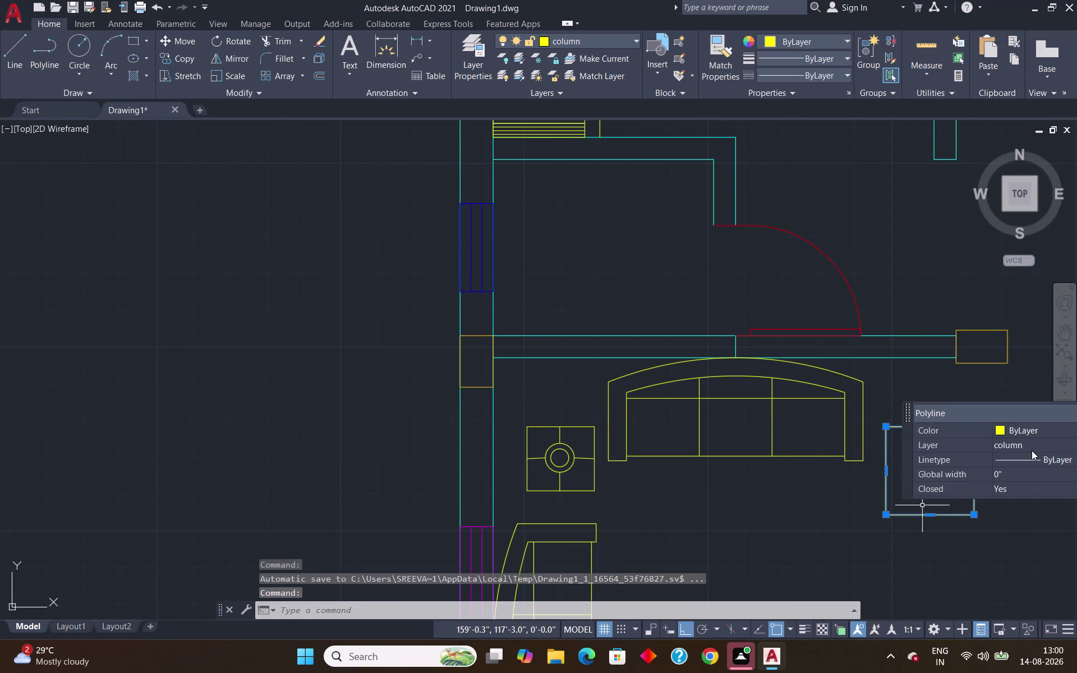
Delete the 2 ft square and start a Dimensions-sized rectangle at the sofa's right end.
key(Delete)
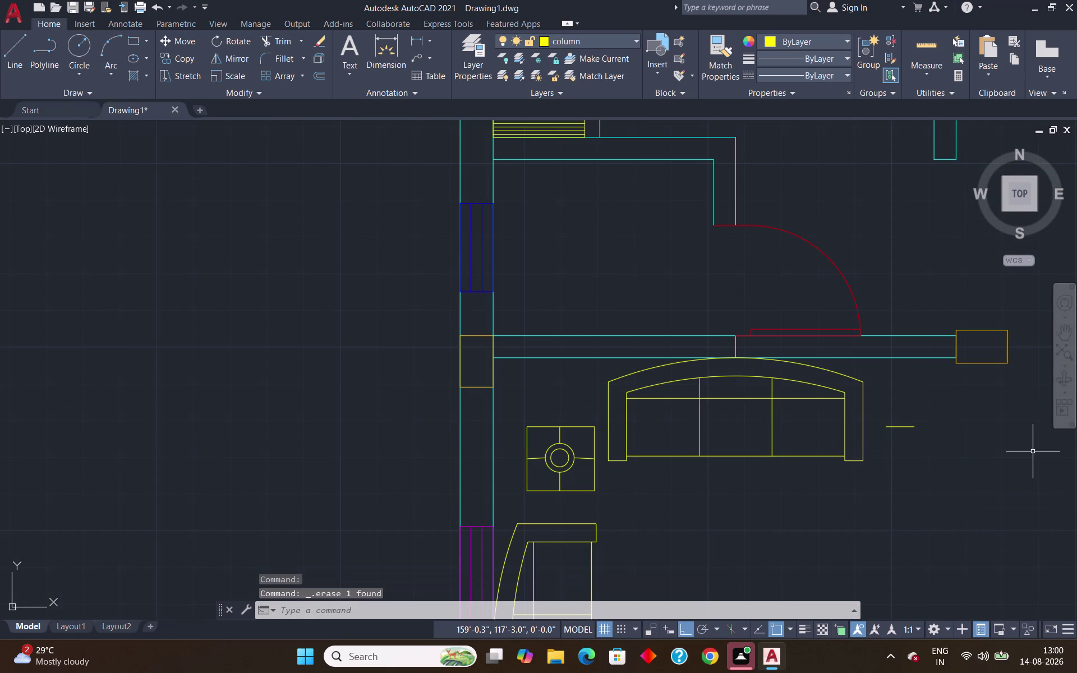
key(r)
text(e)
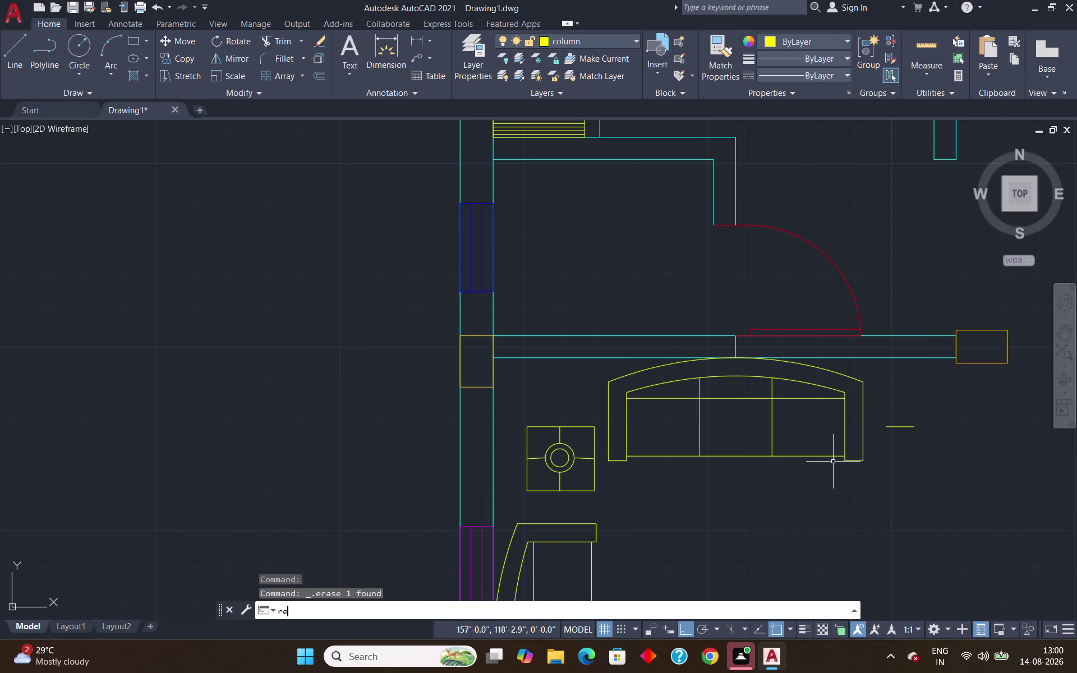
text(c)
key(Return)
scroll(up, 3)
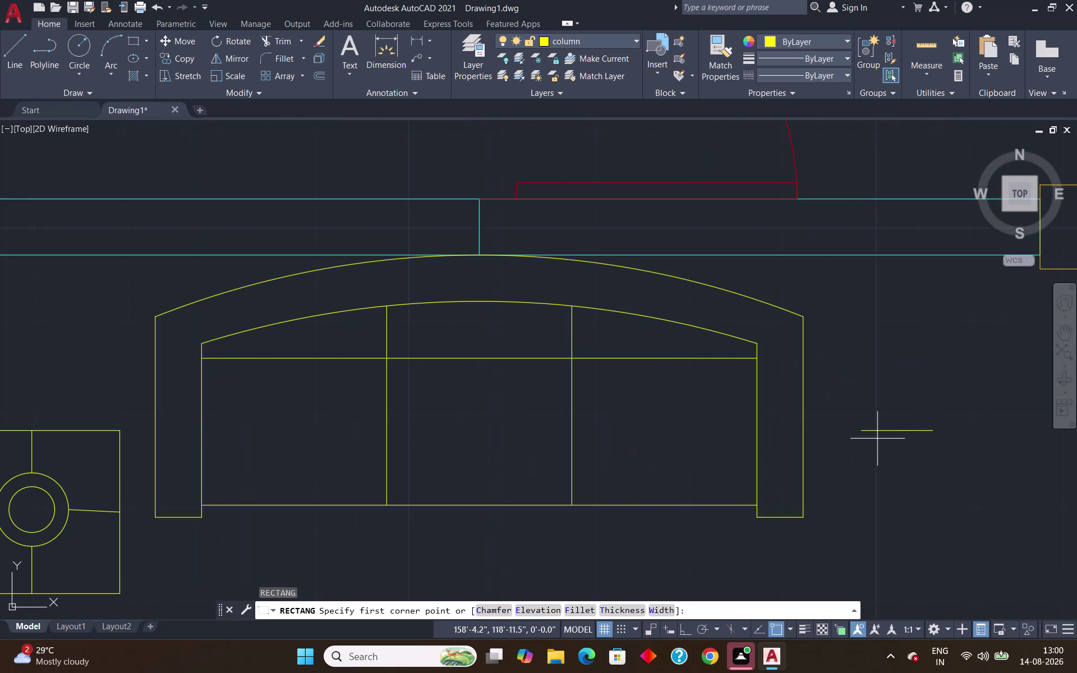
click(867, 433)
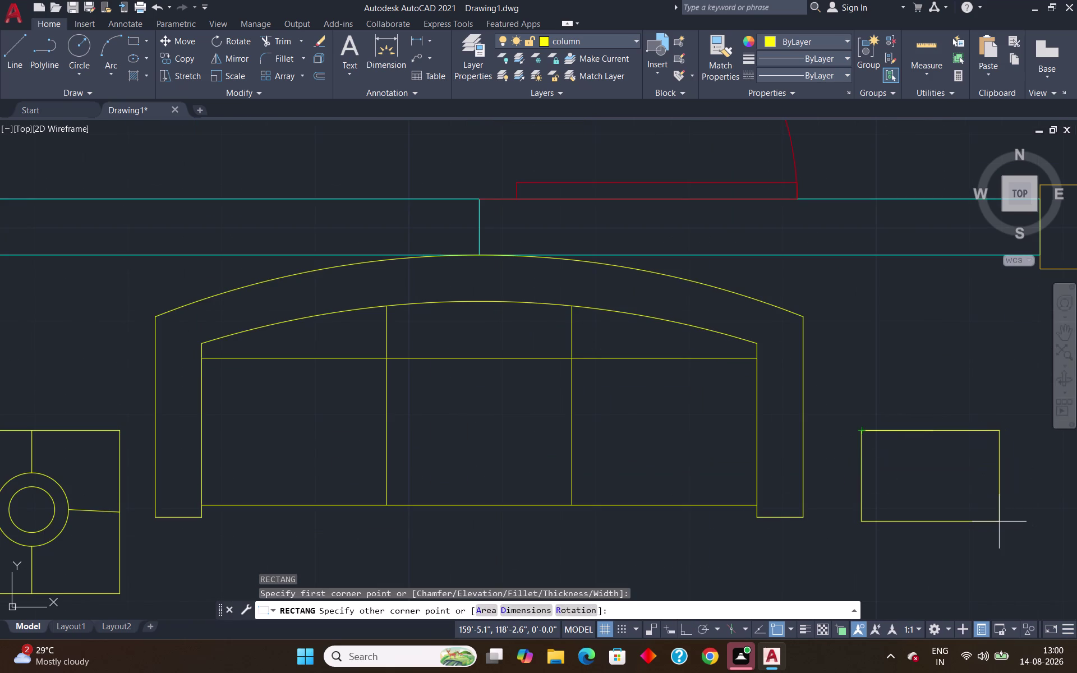
key(d)
key(Return)
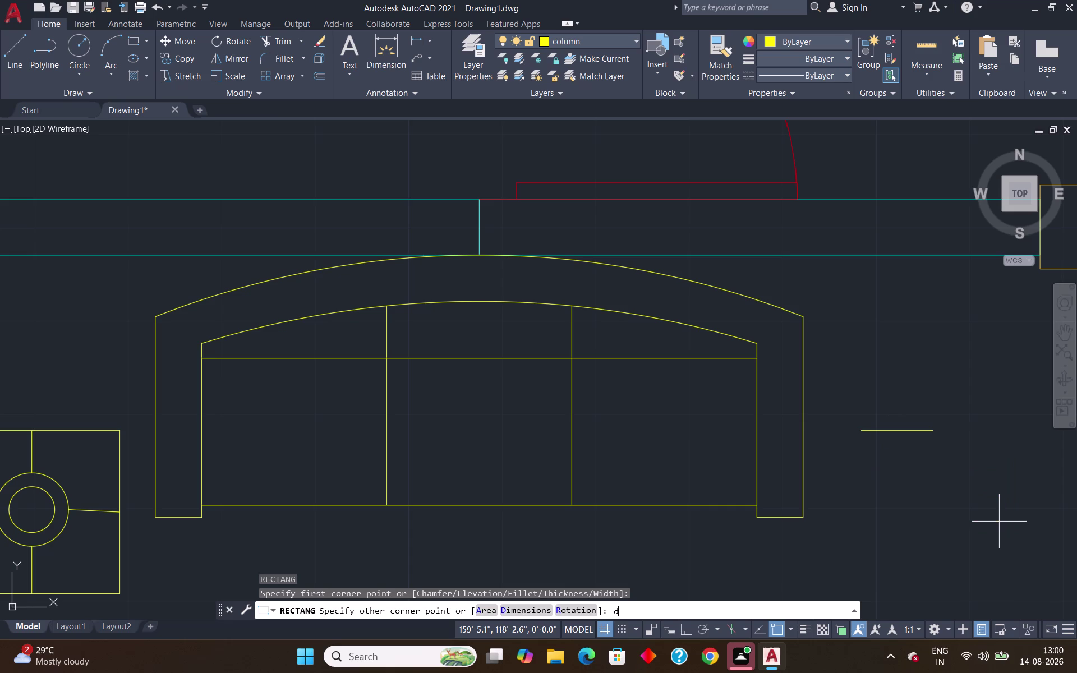
Enter 1' by 1' and place the square at the sofa's right end.
text(1')
key(Return)
text(1)
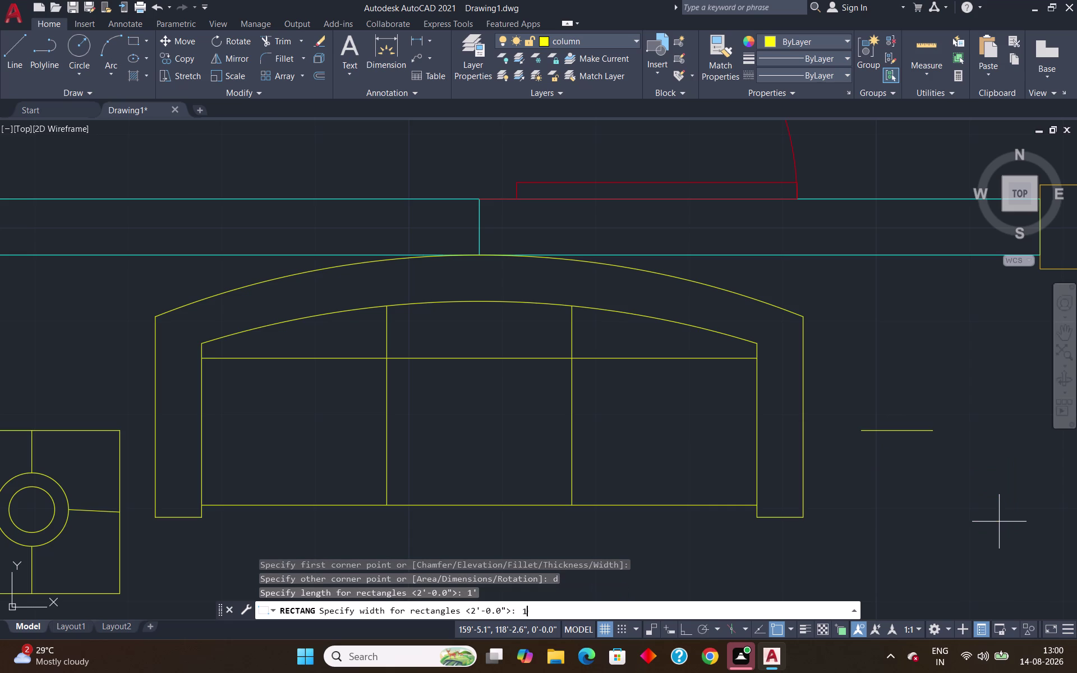
text(')
key(Return)
click(999, 521)
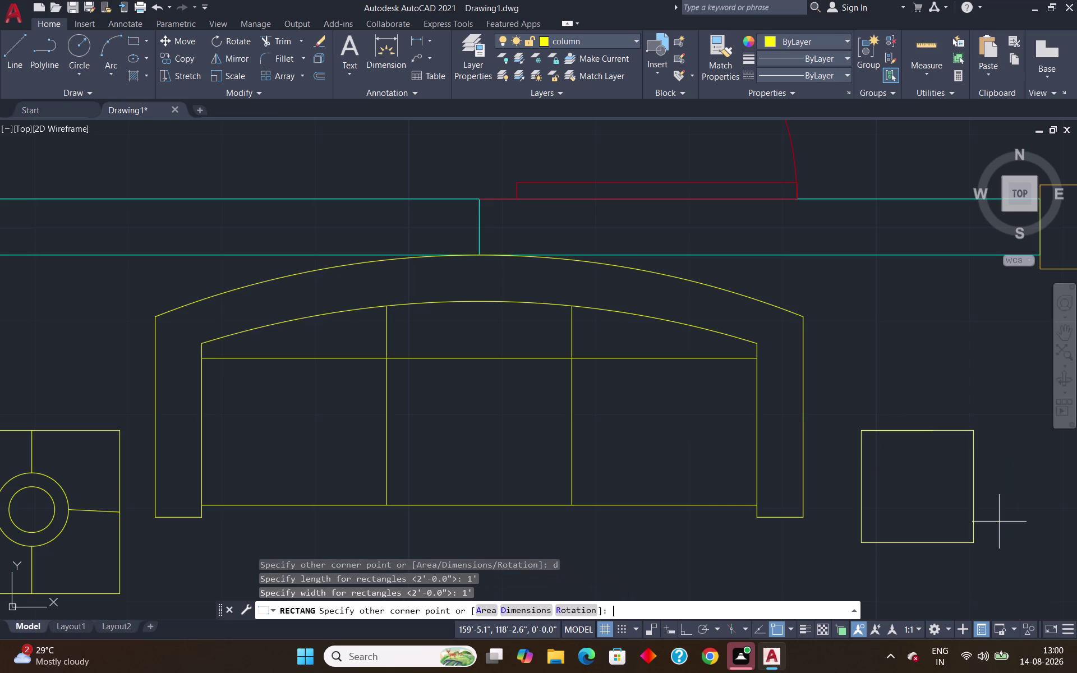
scroll(down, 3)
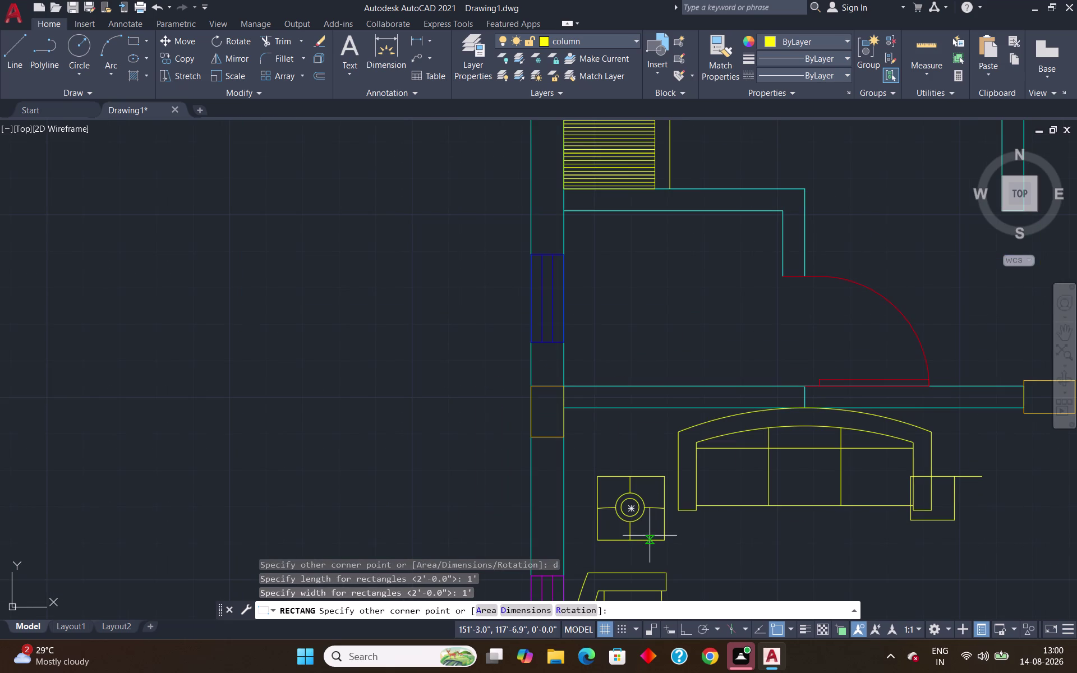
click(581, 464)
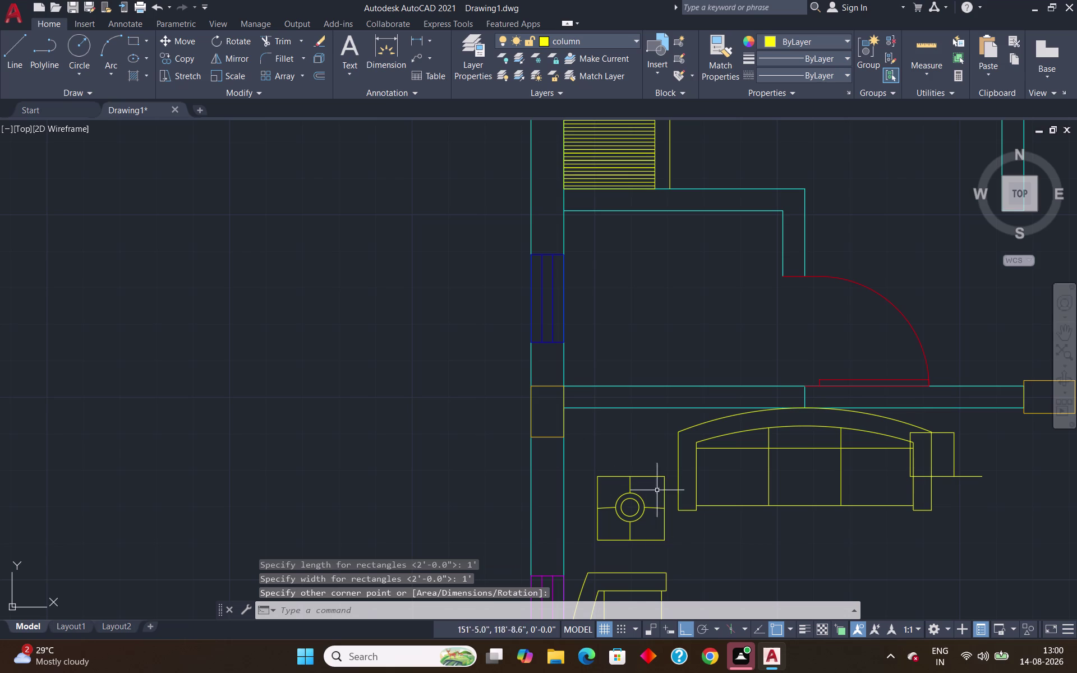
Window-select and erase the side table with the circle.
click(669, 453)
click(586, 560)
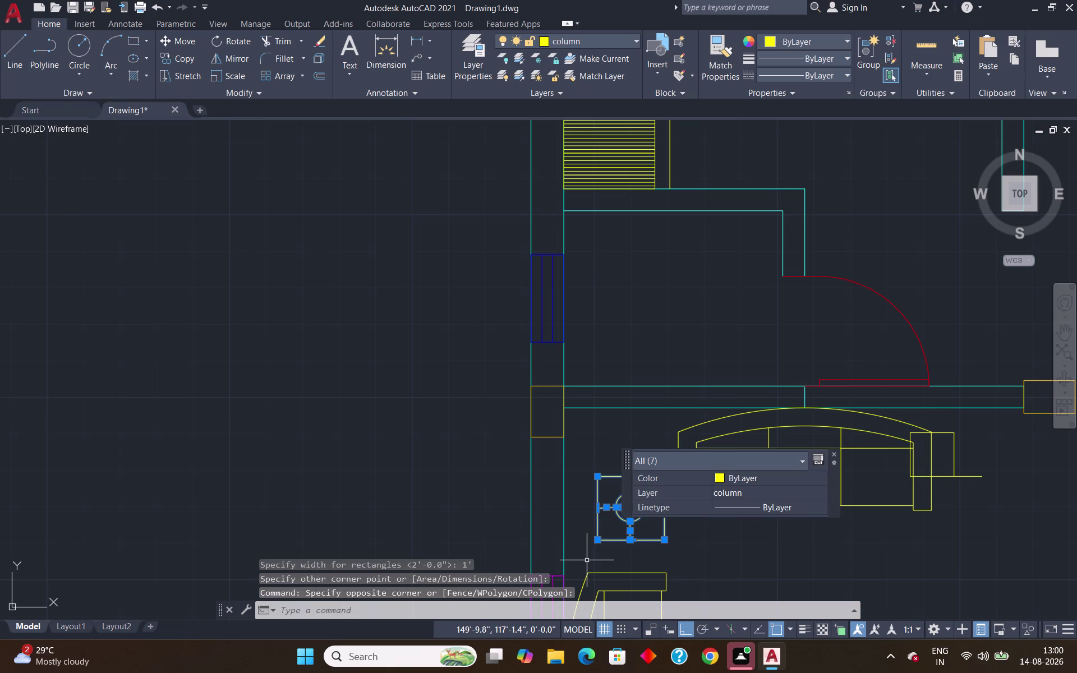
key(Delete)
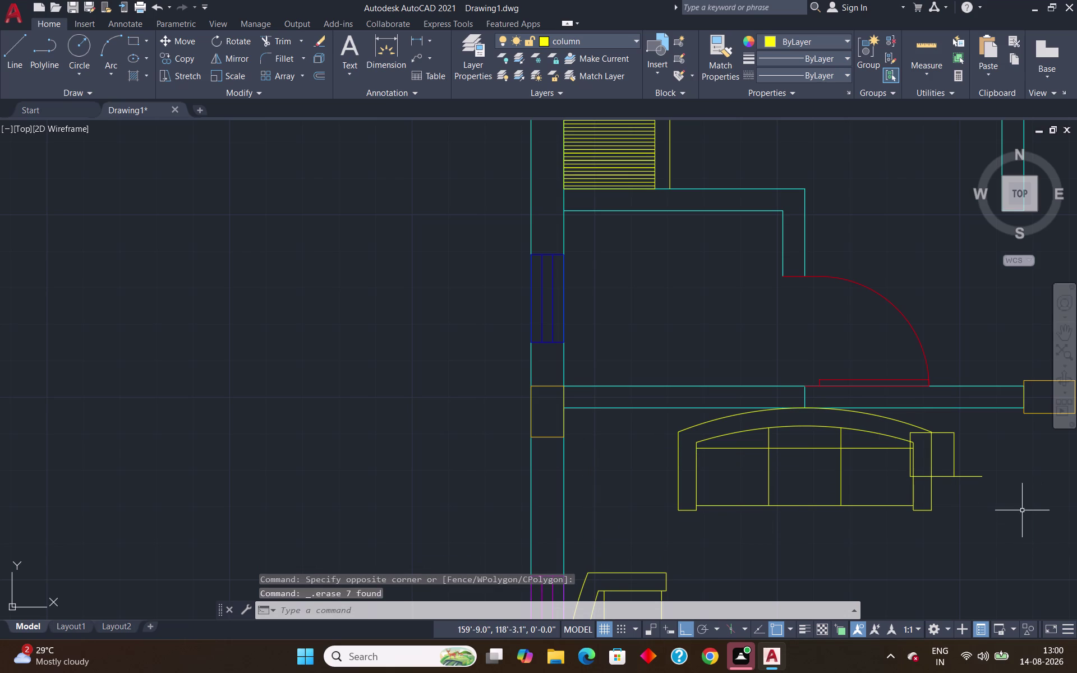
key(Return)
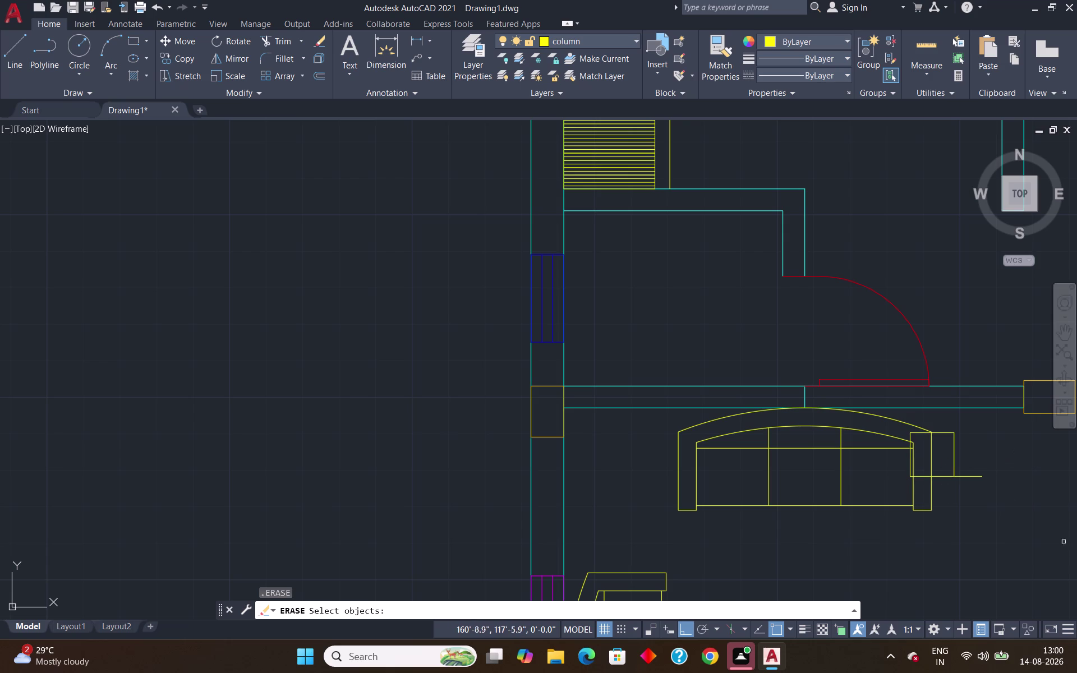
key(Escape)
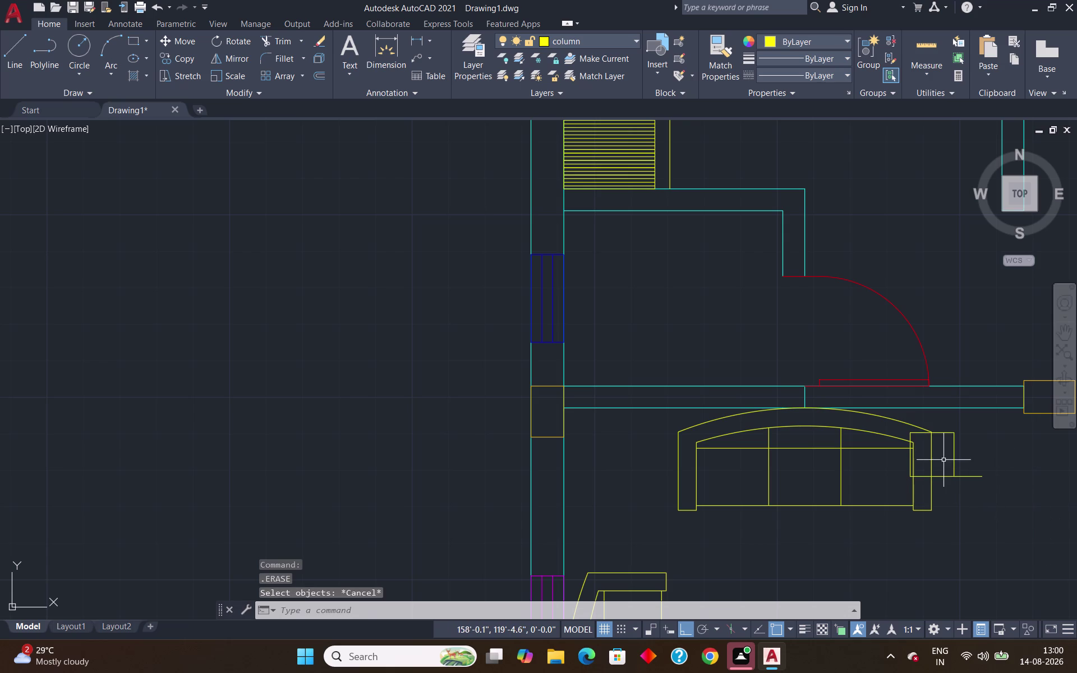
click(953, 476)
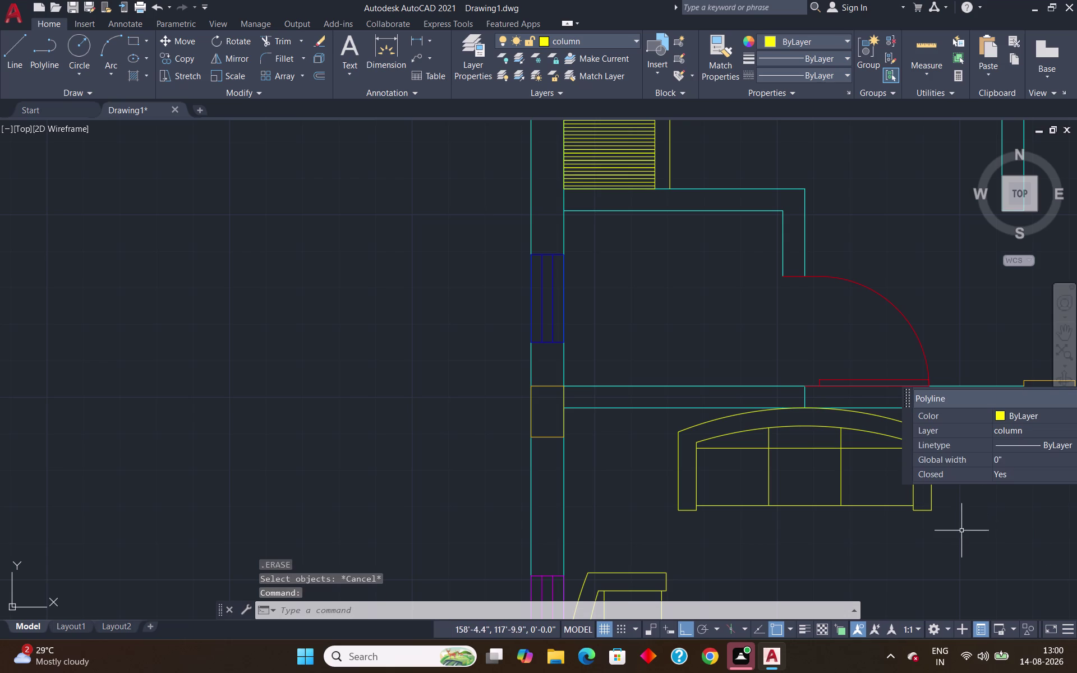
Move the 1 ft square down beside the sofa's right arm.
key(m)
key(Return)
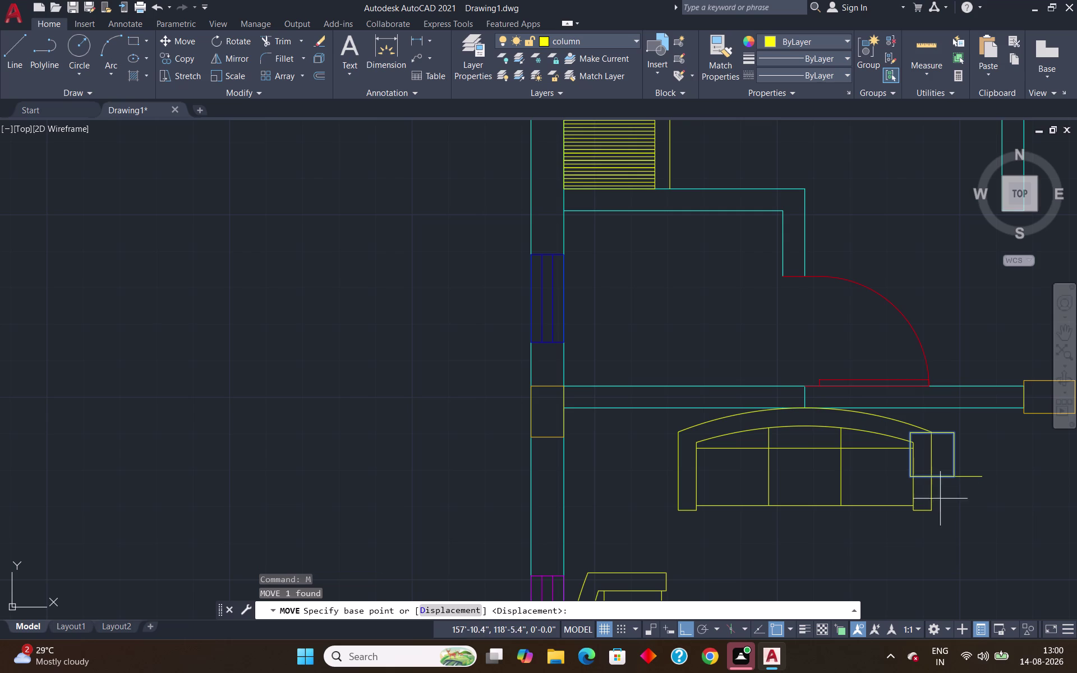
click(958, 476)
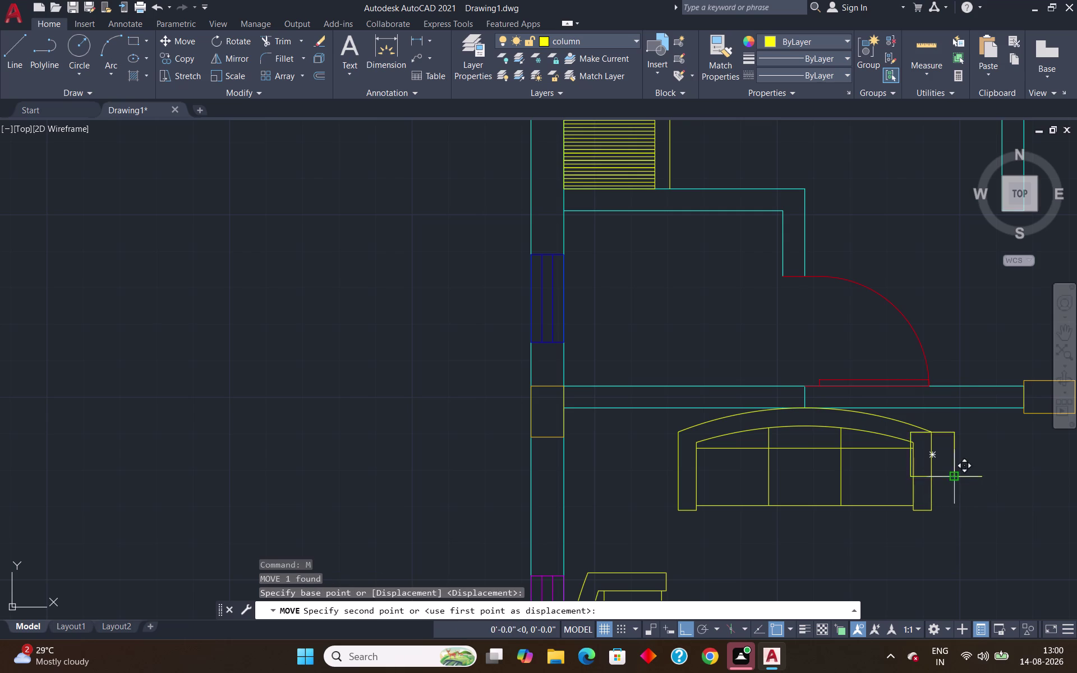
click(992, 520)
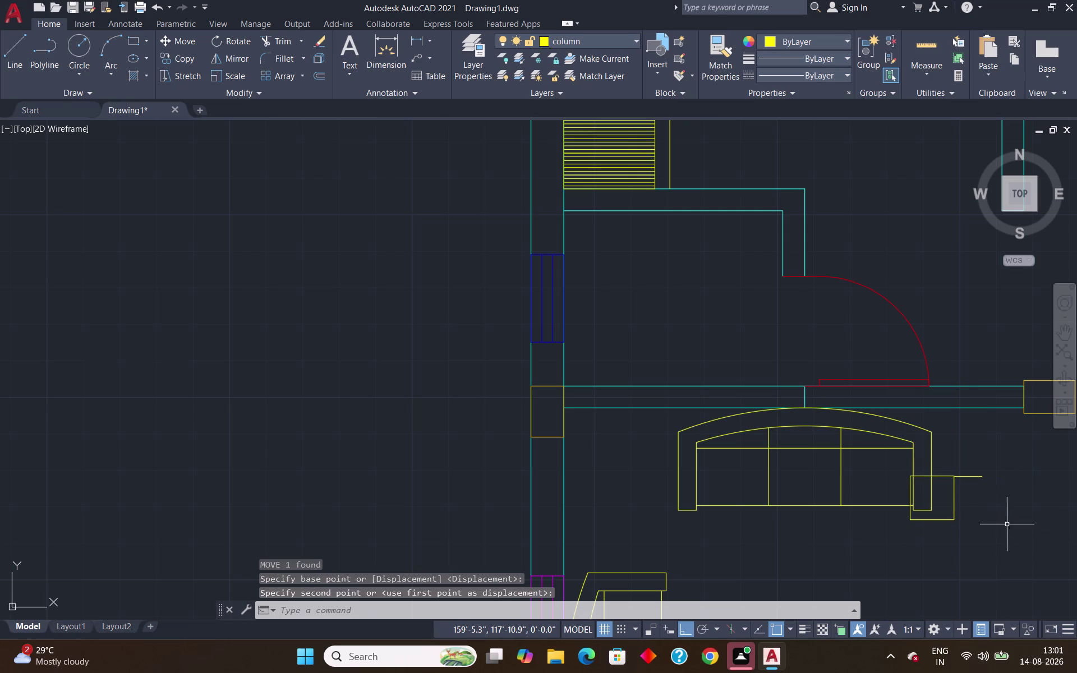
click(952, 518)
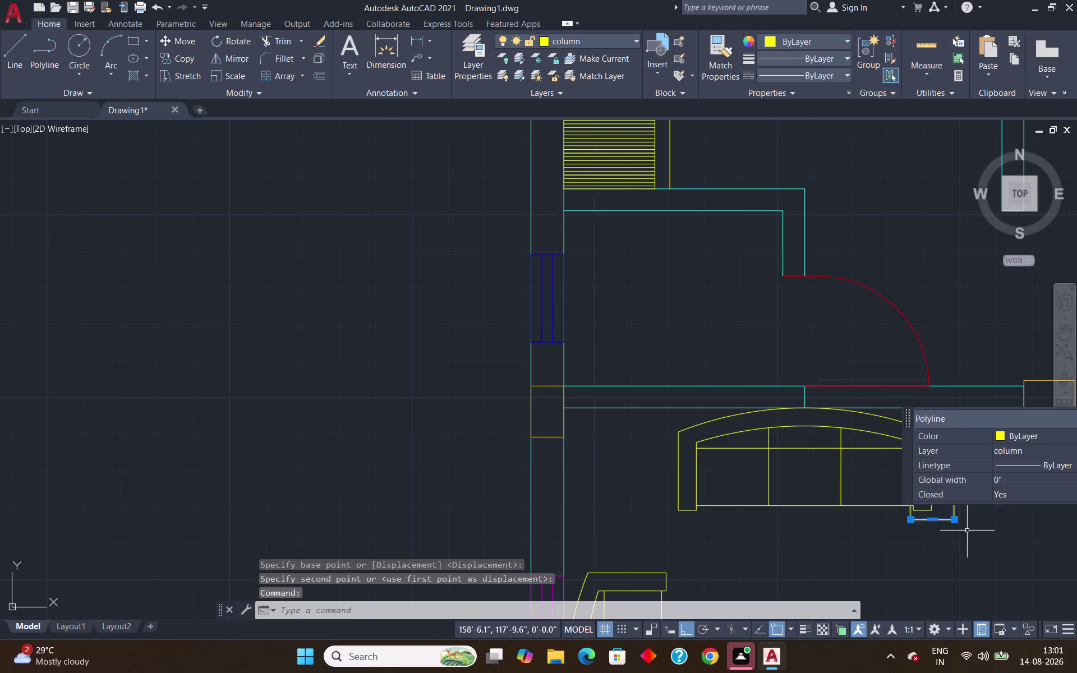
Rotate the 1 ft square to a tilted angle.
key(m)
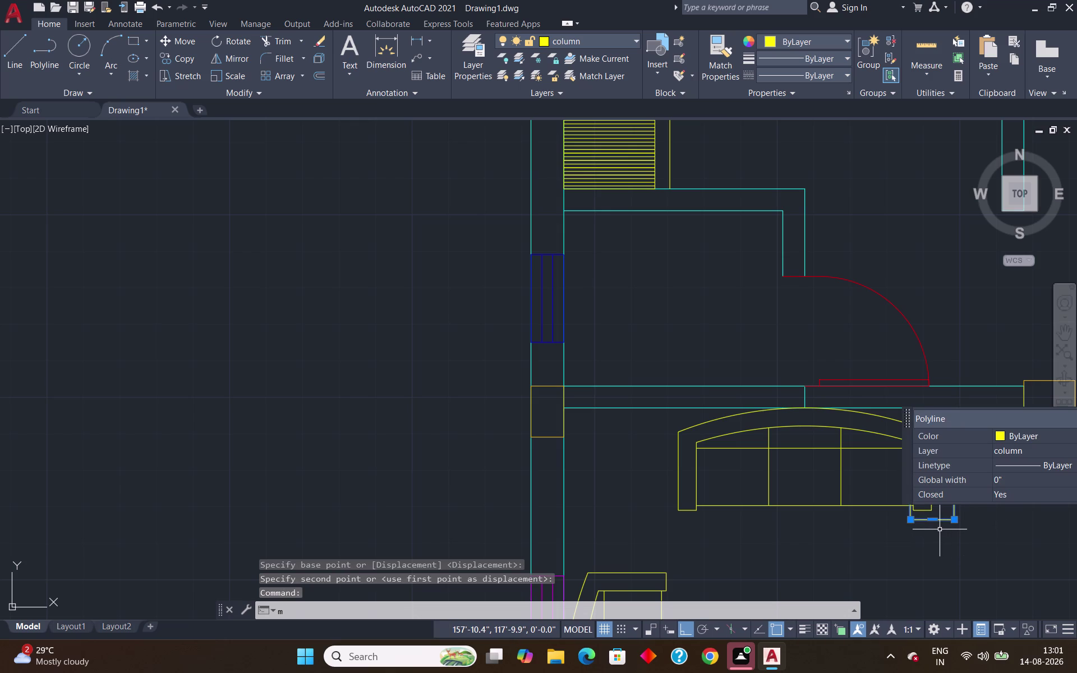
key(BackSpace)
text(ro)
key(Return)
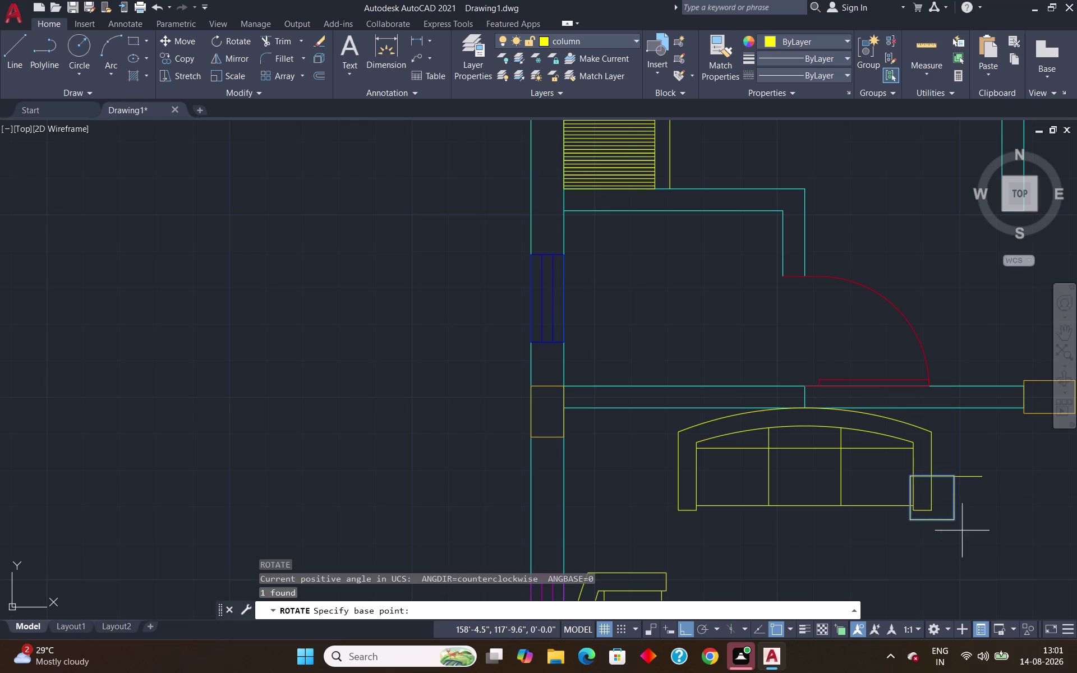
click(952, 480)
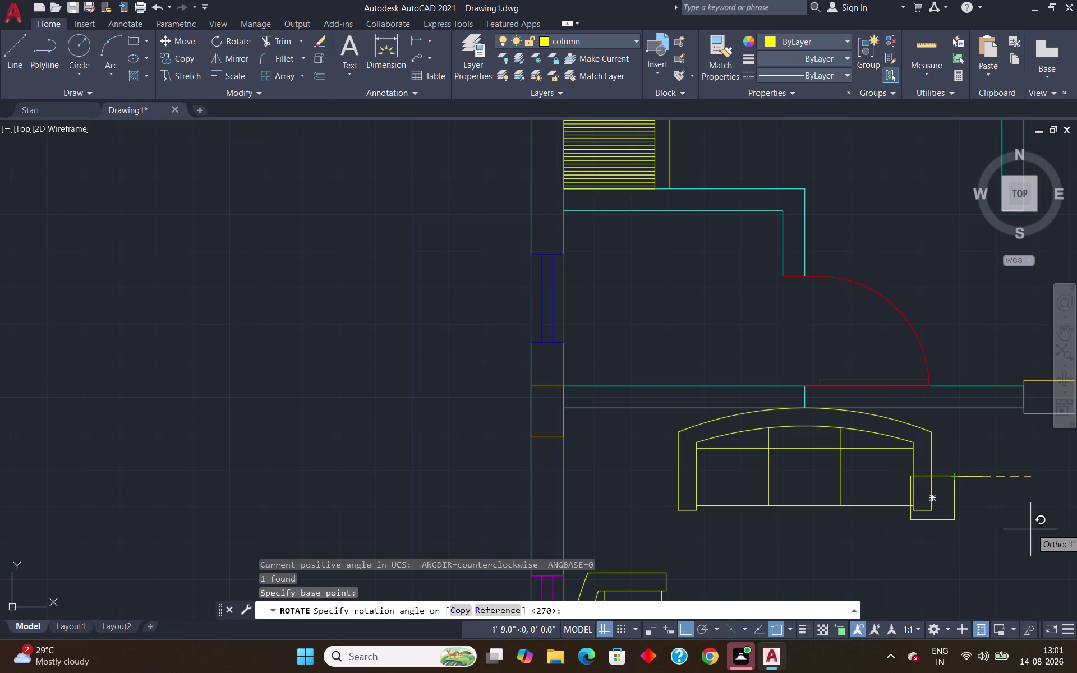
click(912, 406)
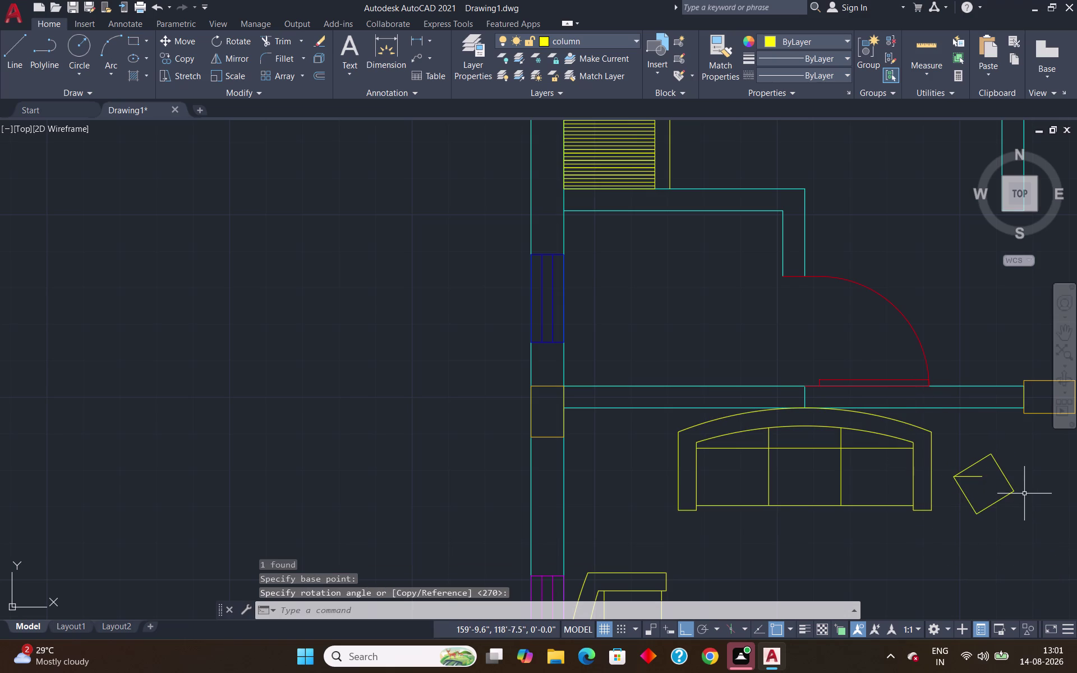
Erase the rotated square beside the sofa.
click(1014, 491)
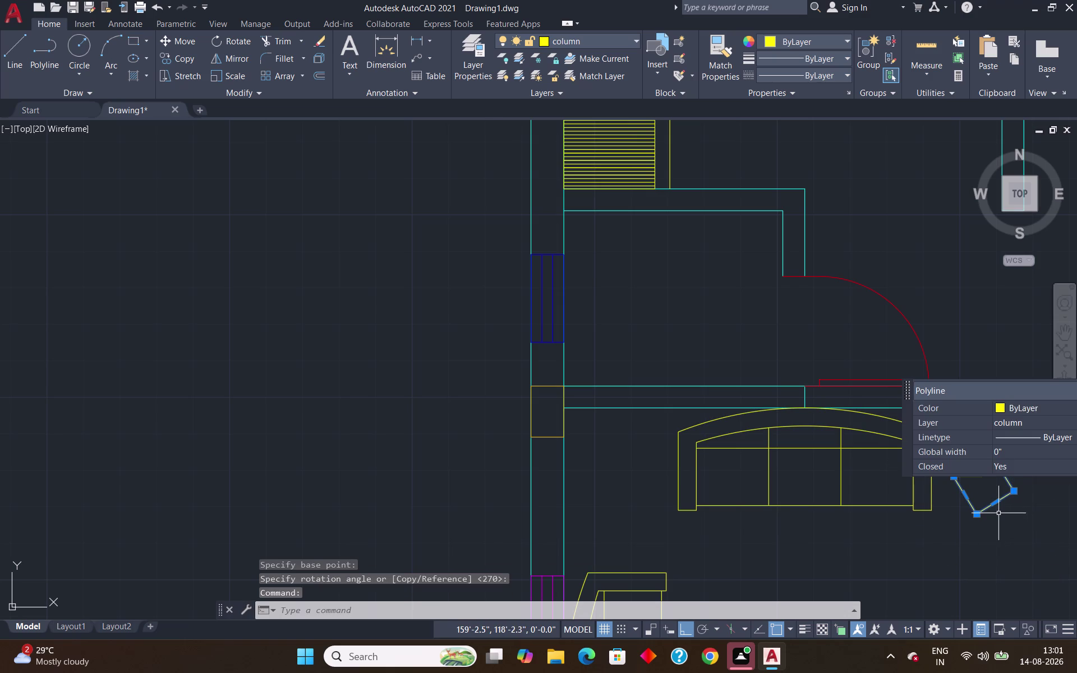
key(Delete)
text(rec)
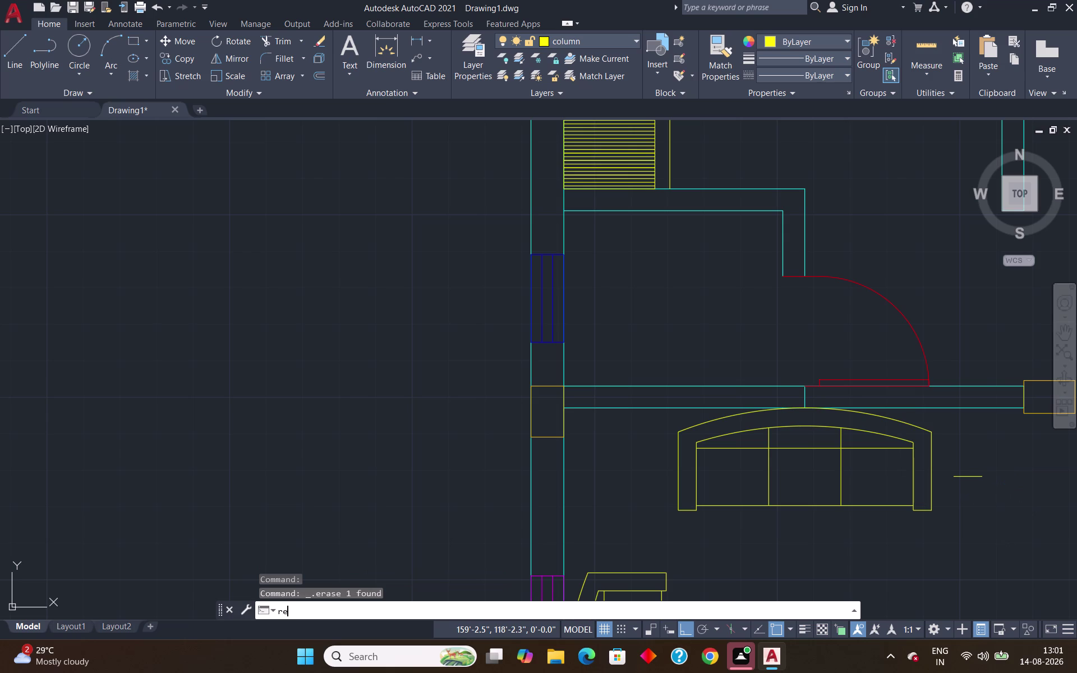
key(Return)
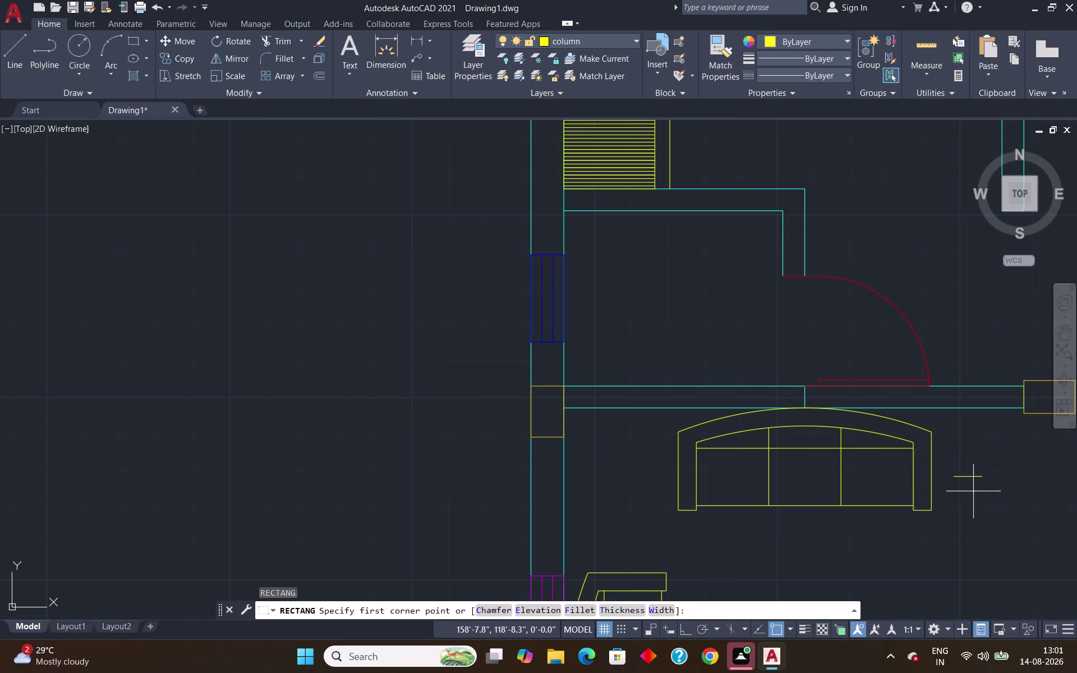
Draw a 1' by 1' rectangle just right of the sofa using Dimensions.
click(953, 477)
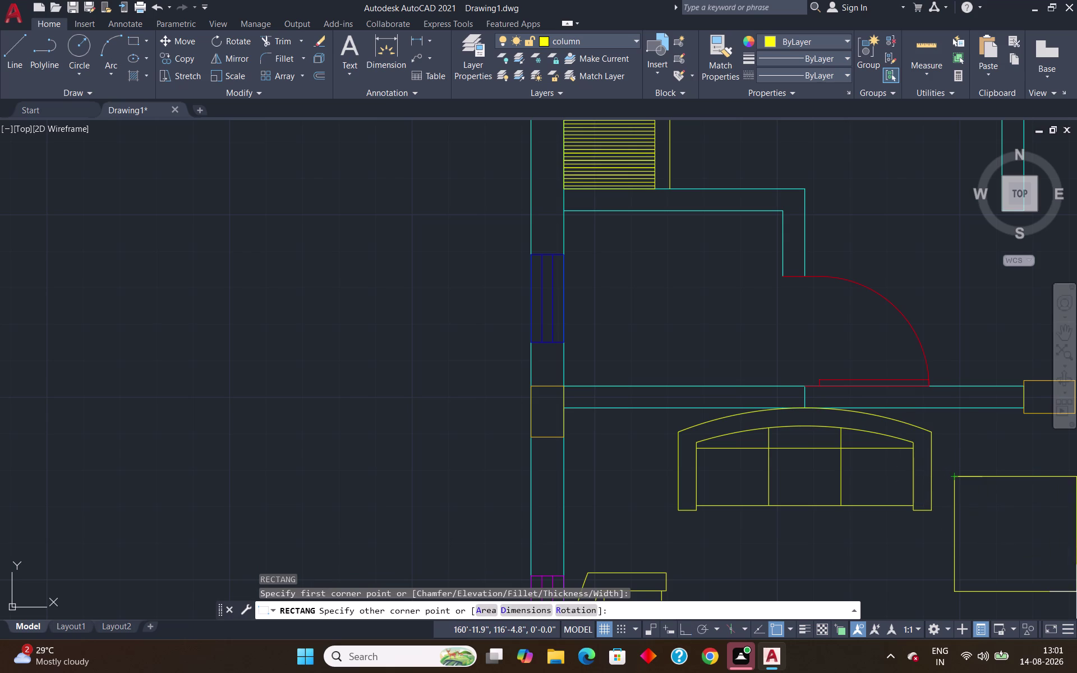
key(d)
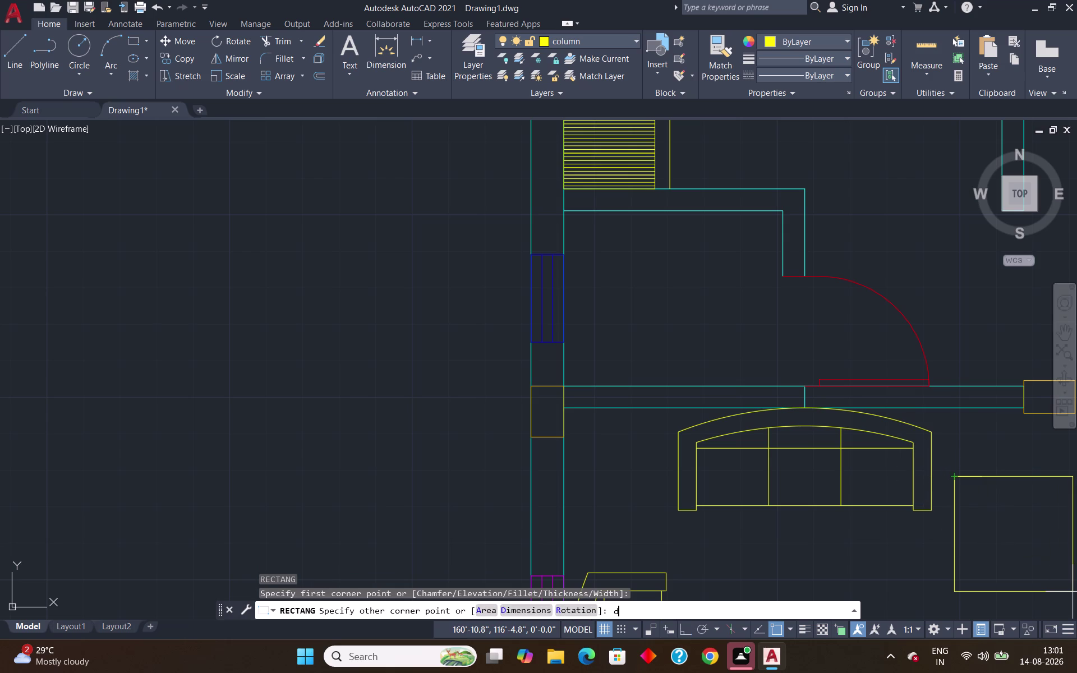
key(Return)
text(1')
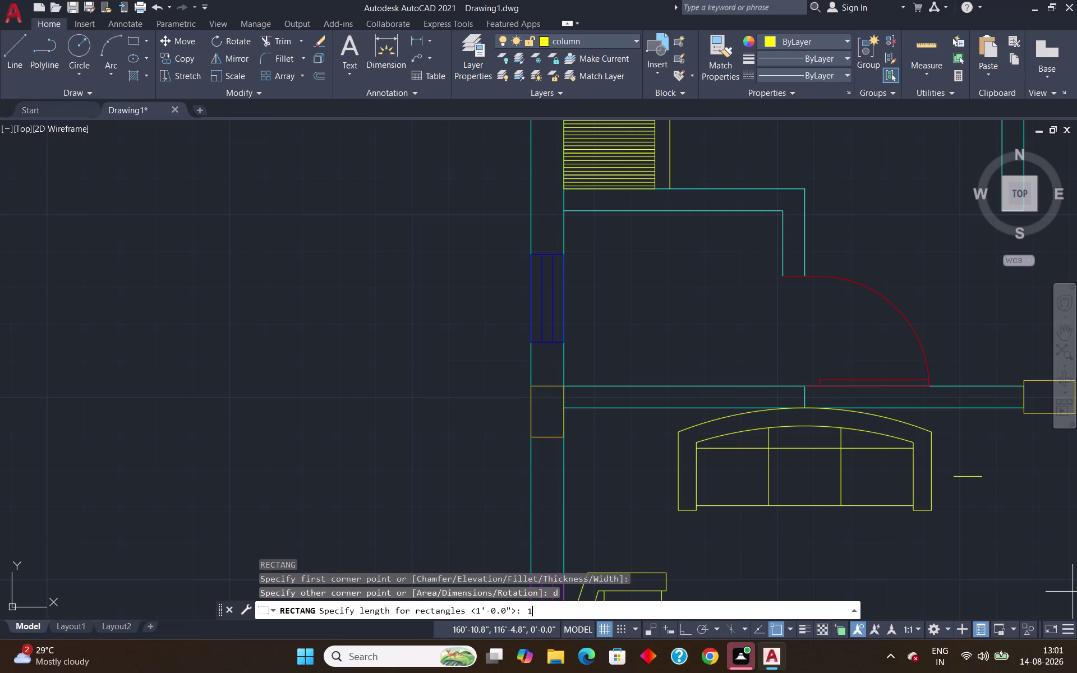
key(Return)
text(1')
key(Return)
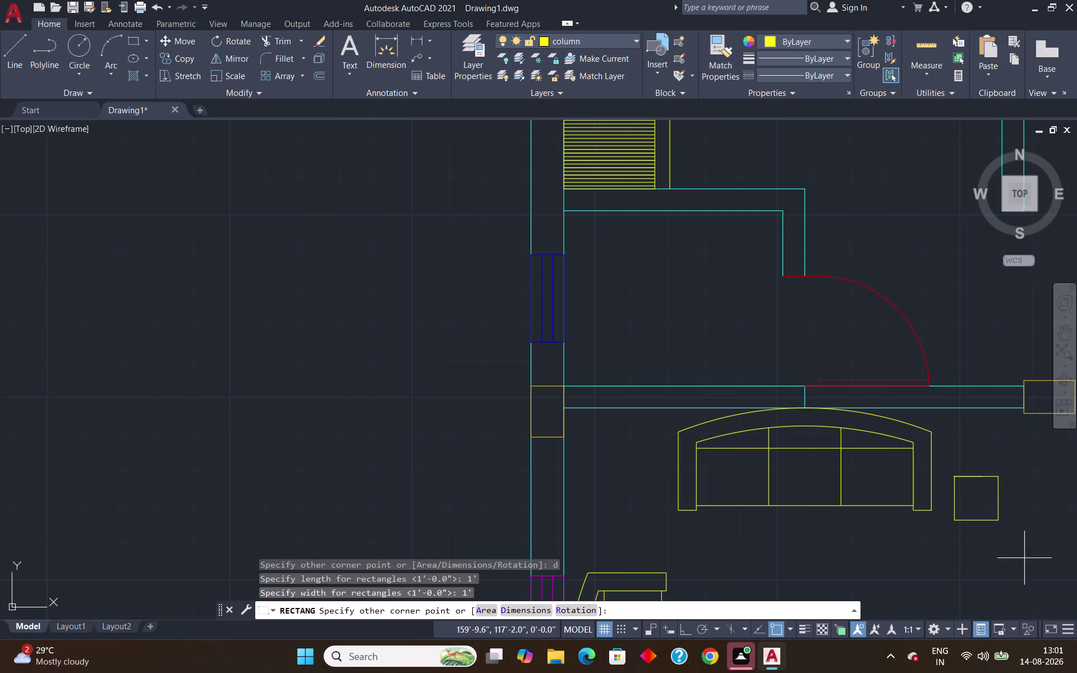
scroll(up, 3)
scroll(down, 3)
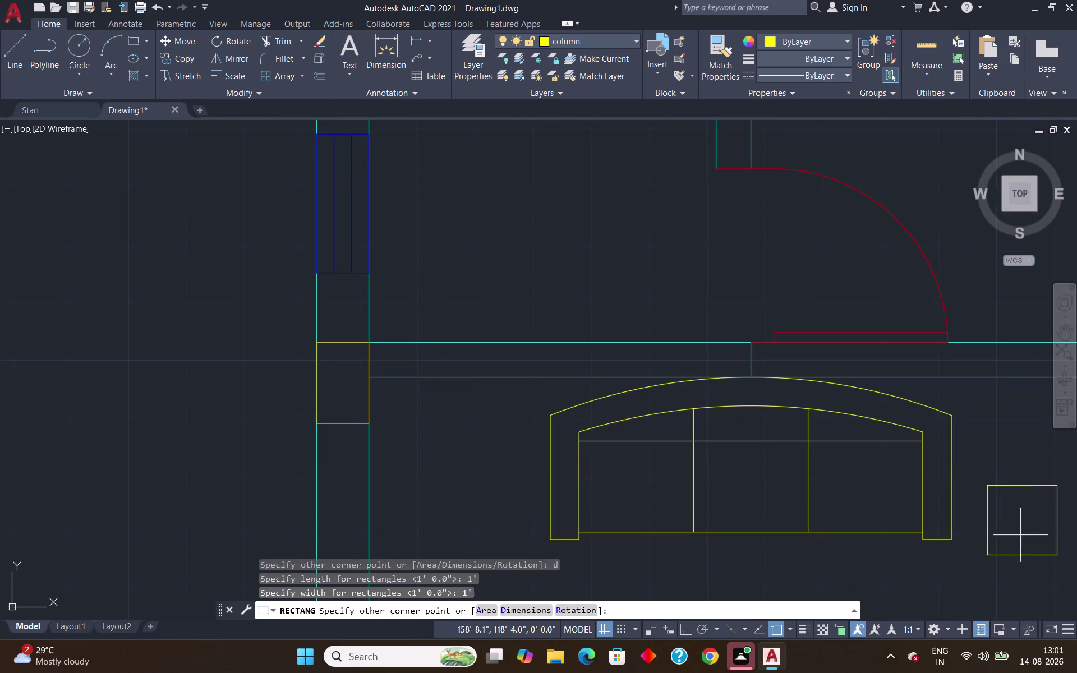
click(1020, 539)
Pan across the plan and select the new square to inspect it.
scroll(up, 3)
scroll(down, 3)
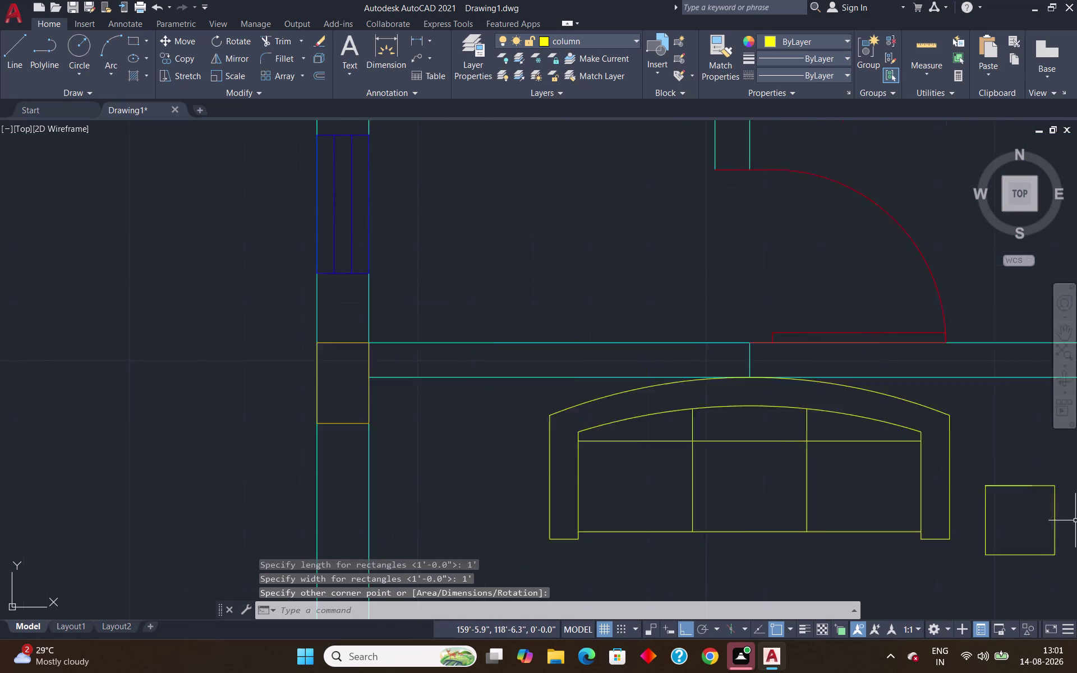
scroll(down, 3)
middle_drag(1076, 553, 509, 378)
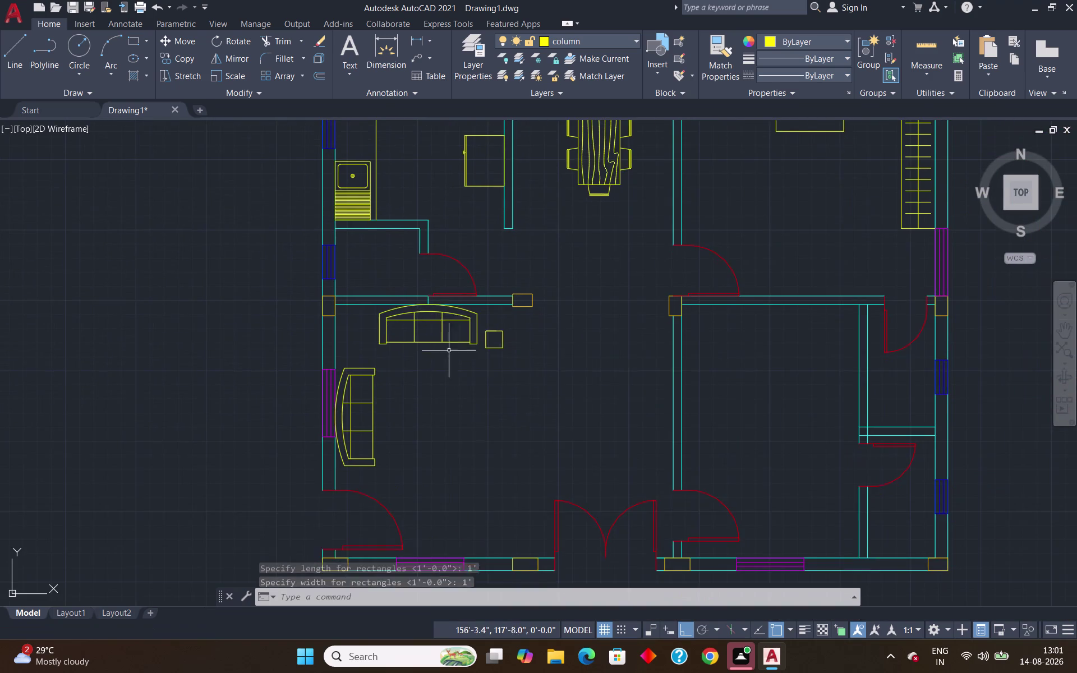
scroll(up, 3)
scroll(up, 3)
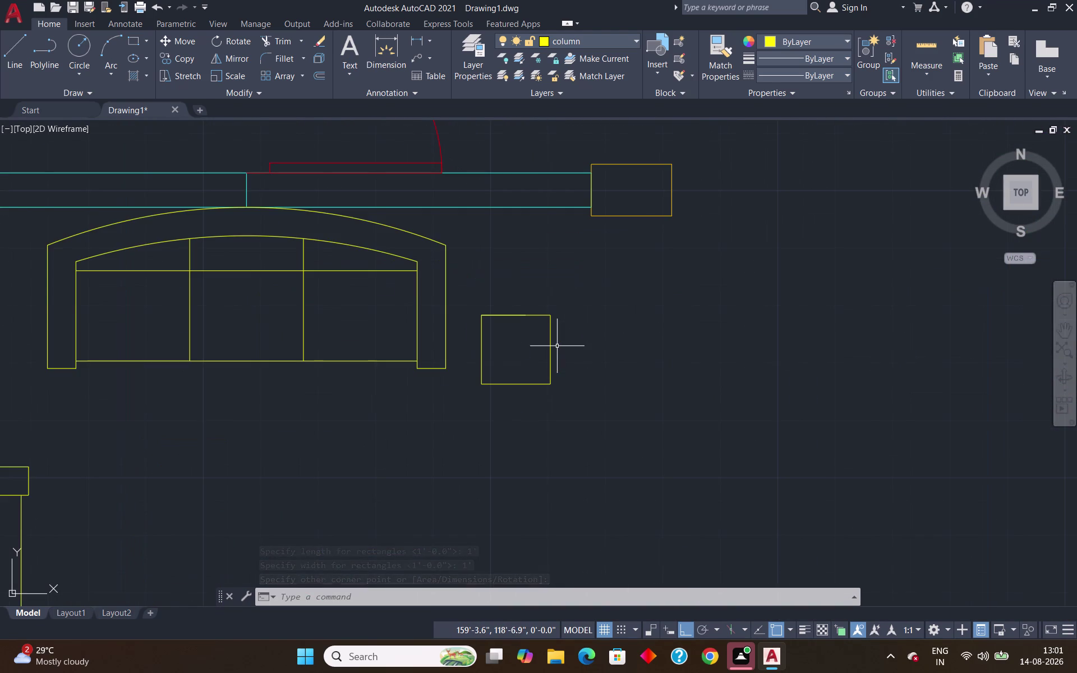
click(500, 315)
scroll(up, 3)
scroll(down, 3)
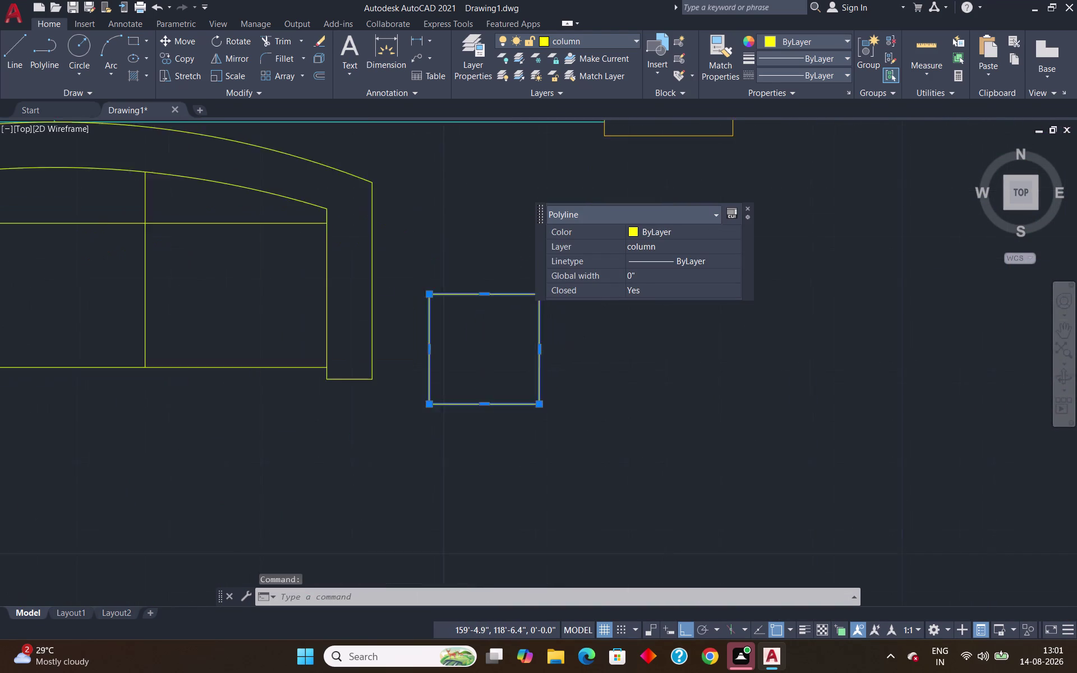
scroll(down, 3)
key(Escape)
scroll(up, 3)
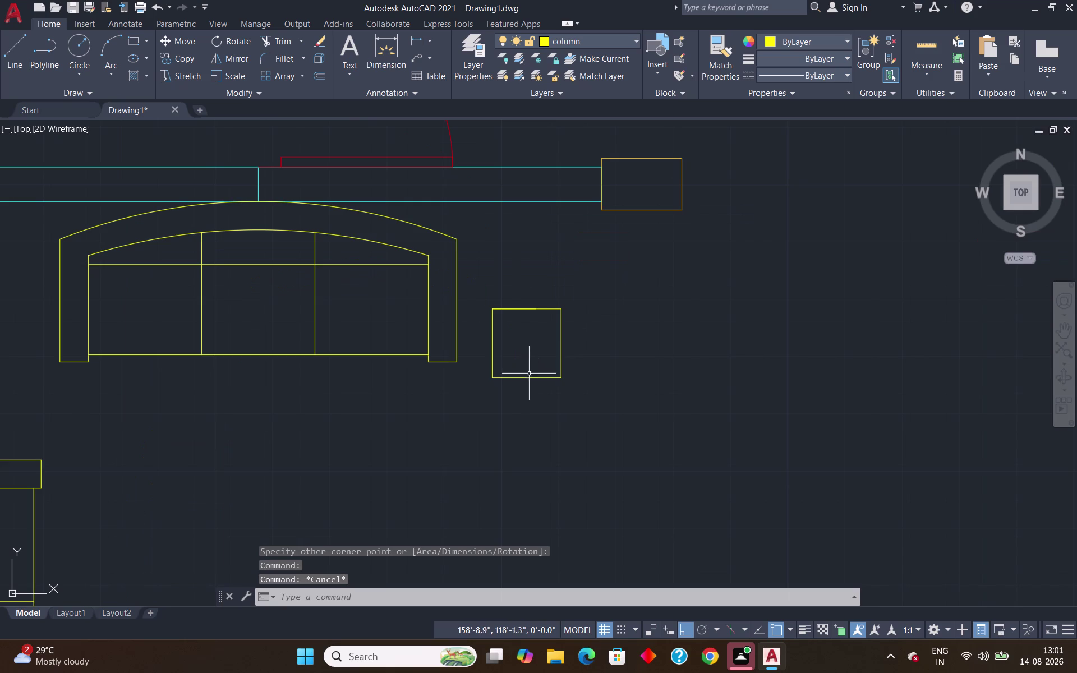
click(521, 378)
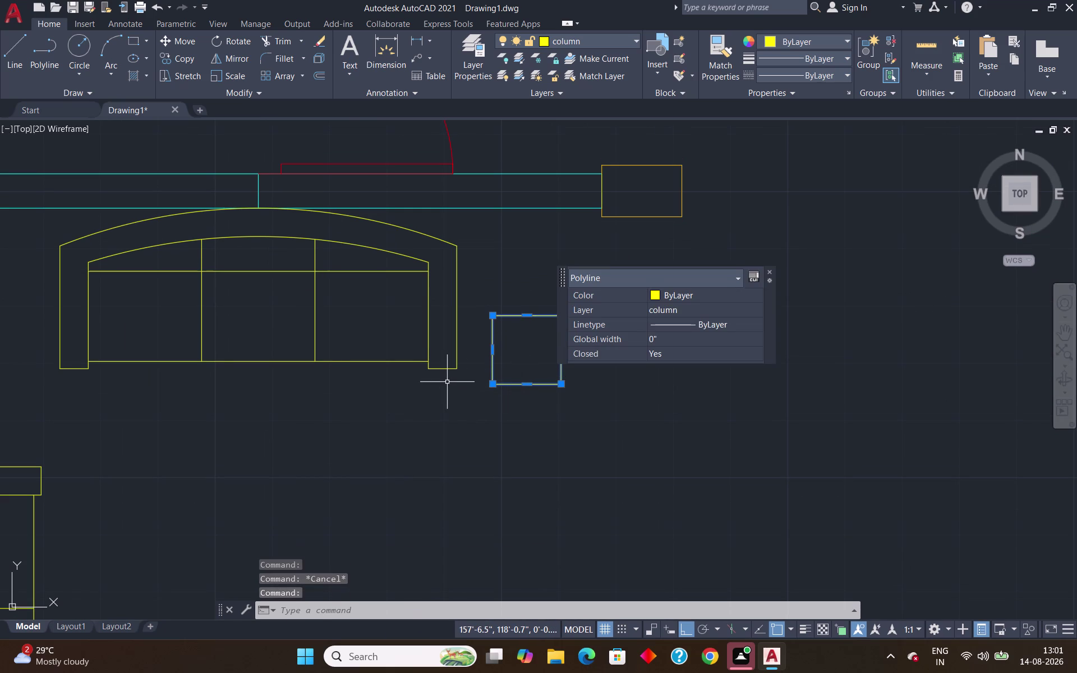
key(Escape)
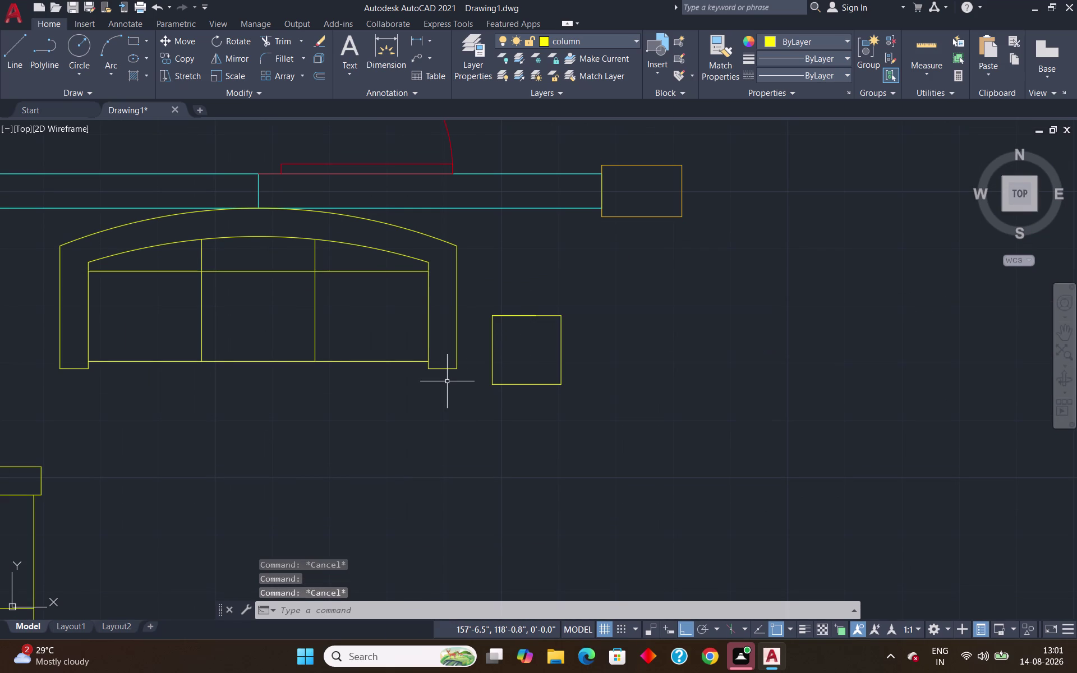
Start a line at a point tracked left from the right square's top corner, past the sofa.
key(l)
key(Return)
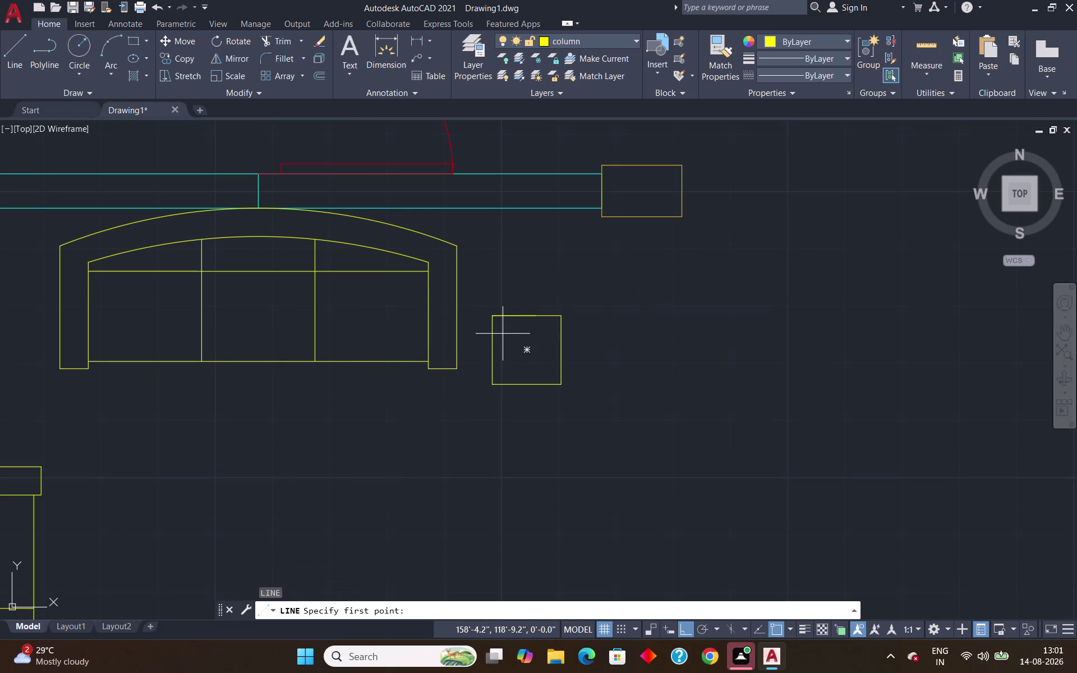
key(t)
key(k)
key(Return)
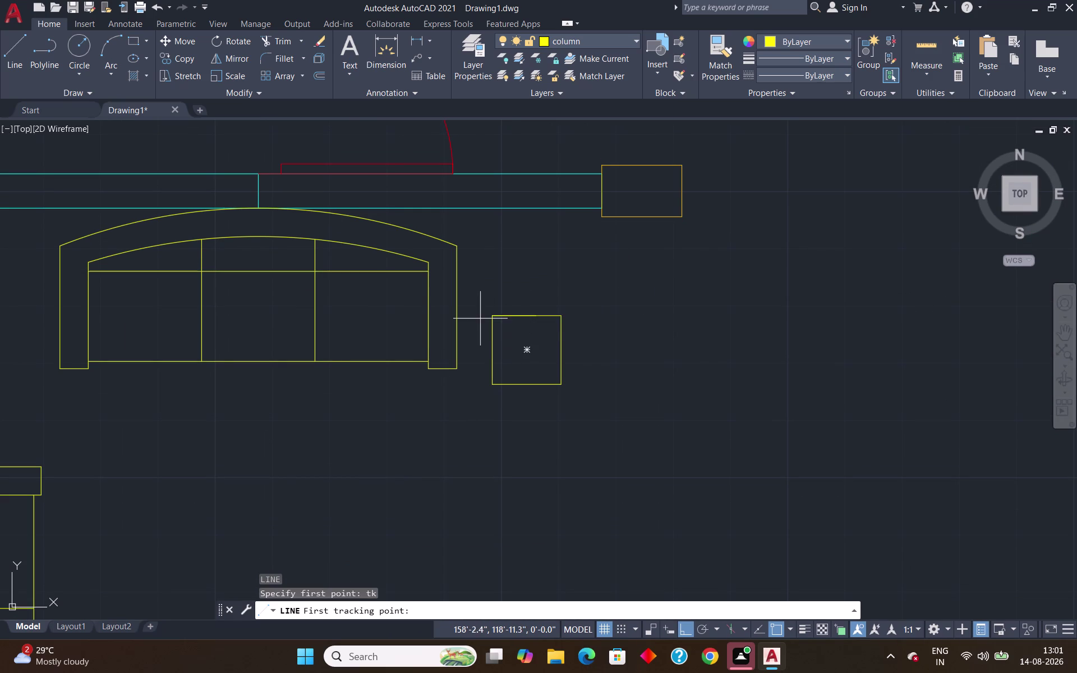
click(496, 316)
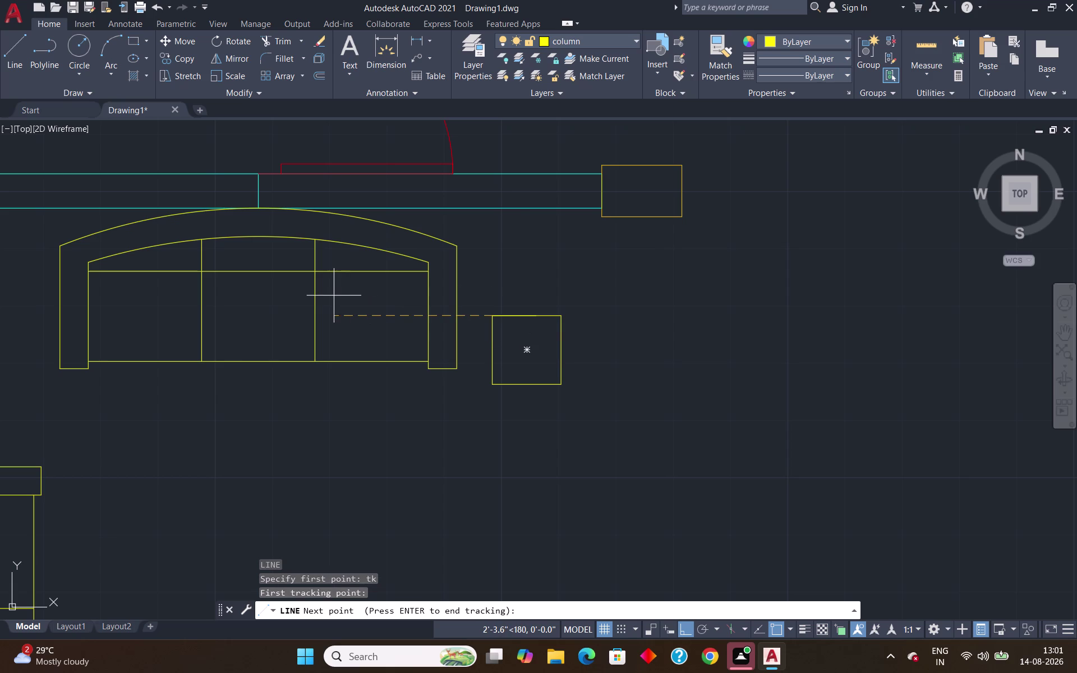
scroll(down, 3)
scroll(up, 3)
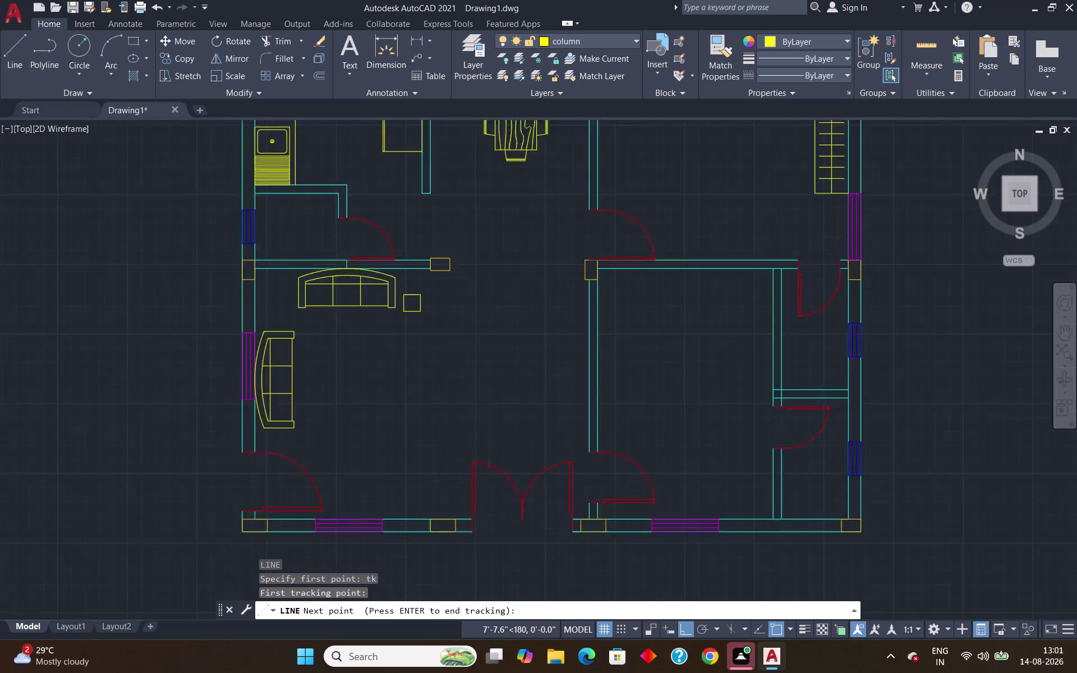
scroll(up, 3)
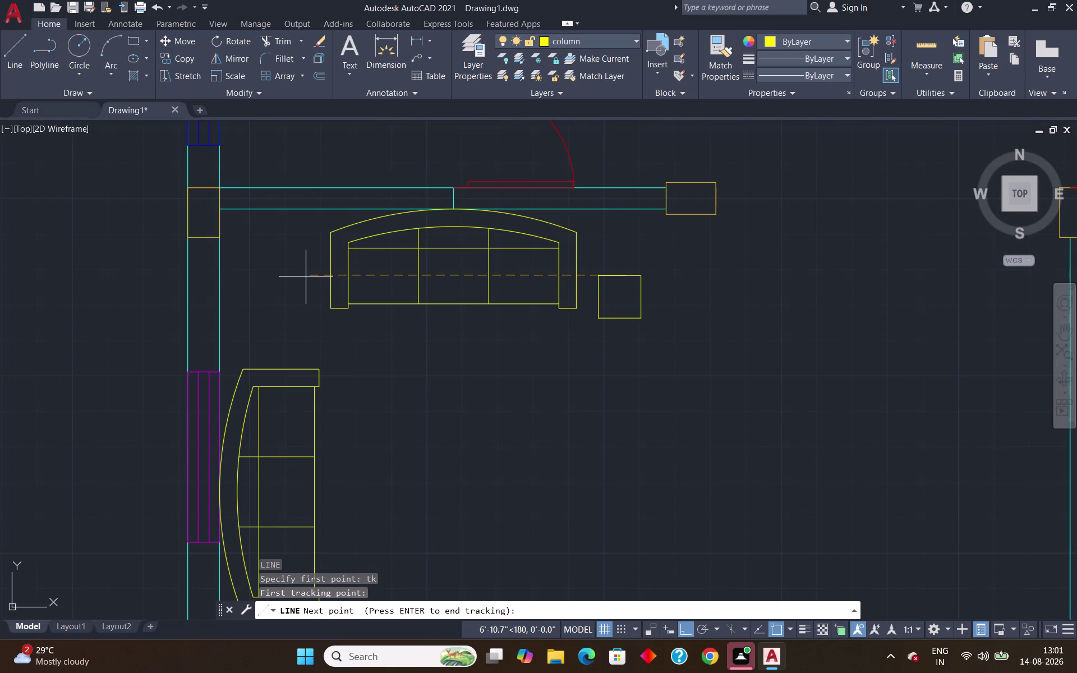
click(305, 277)
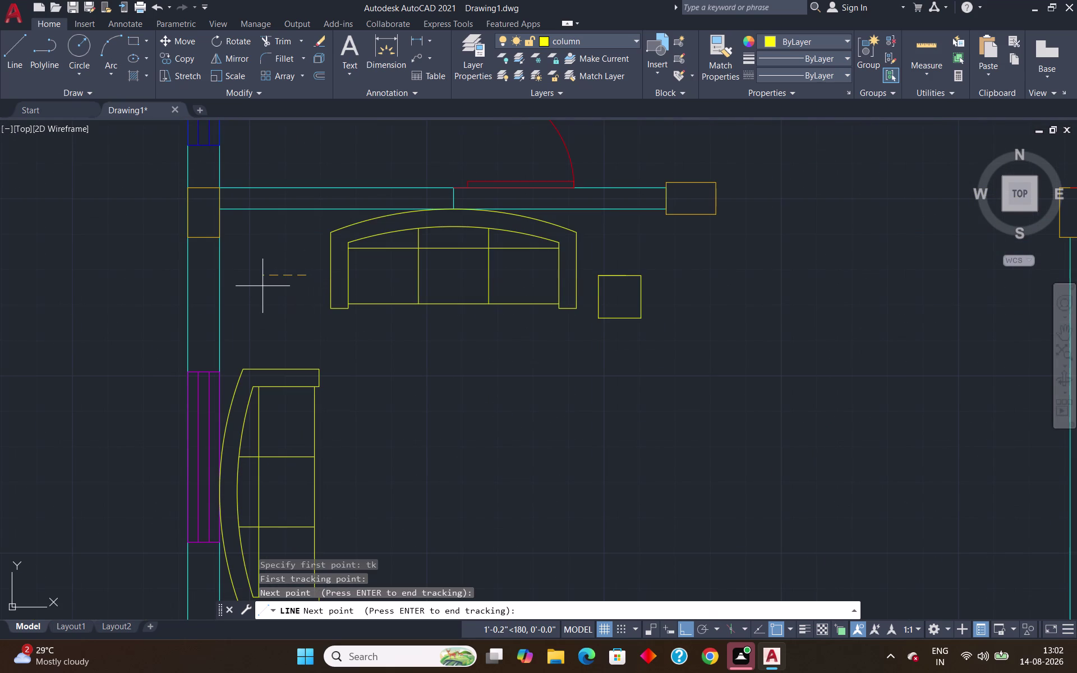
key(Return)
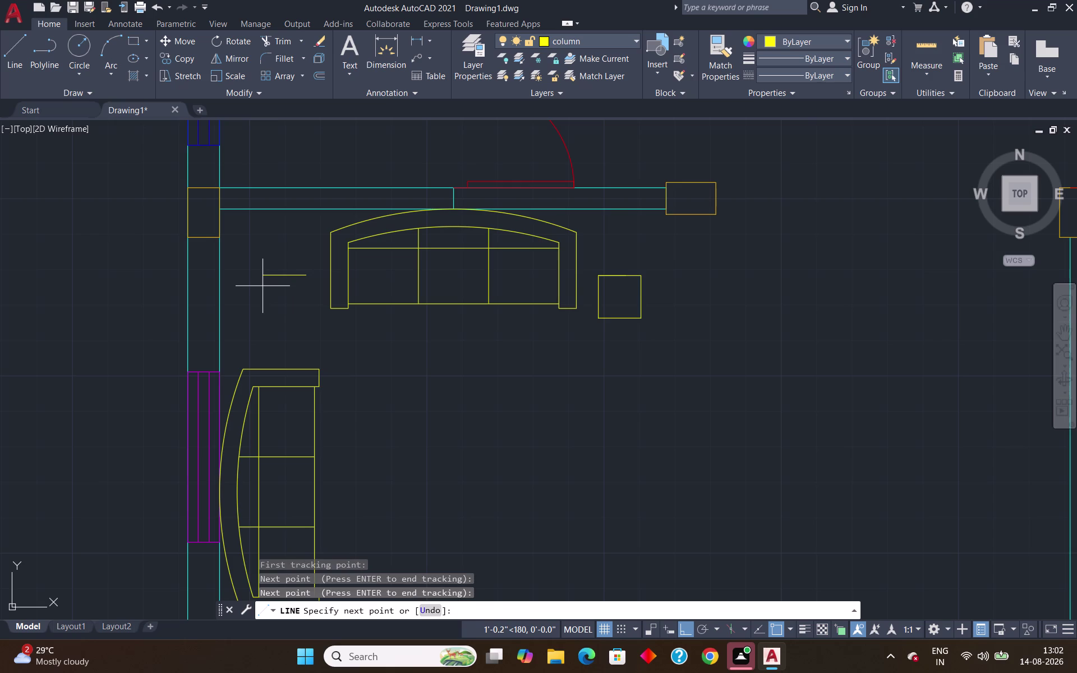
Draw the four 1' sides of the left square and end the line command.
text(1)
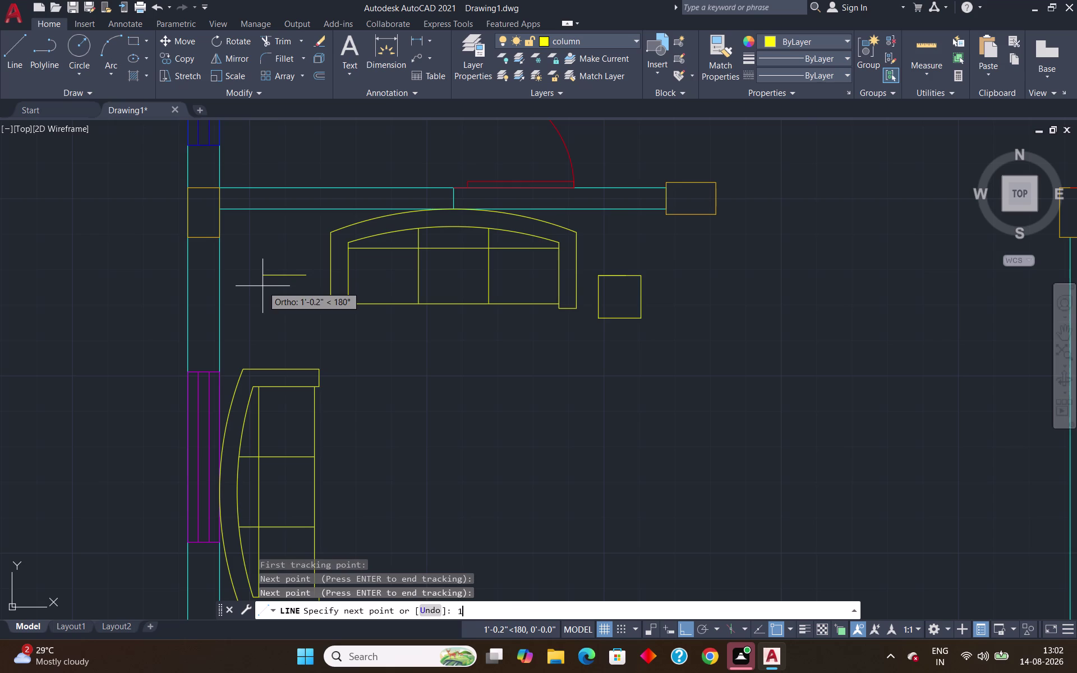
text(')
key(Return)
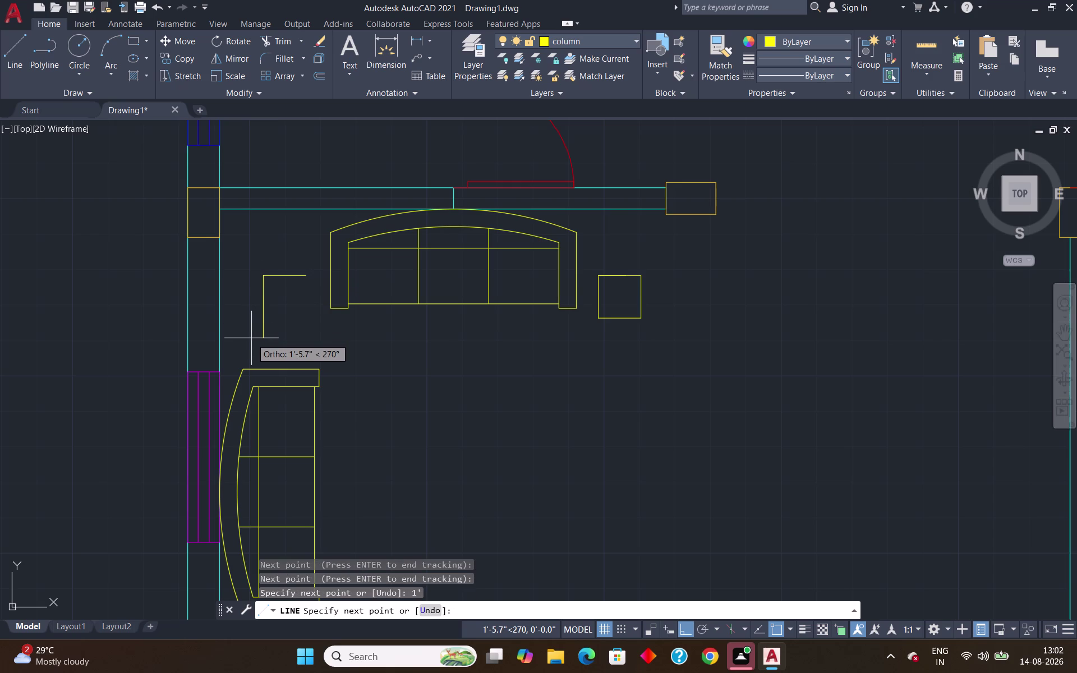
text(1')
key(Return)
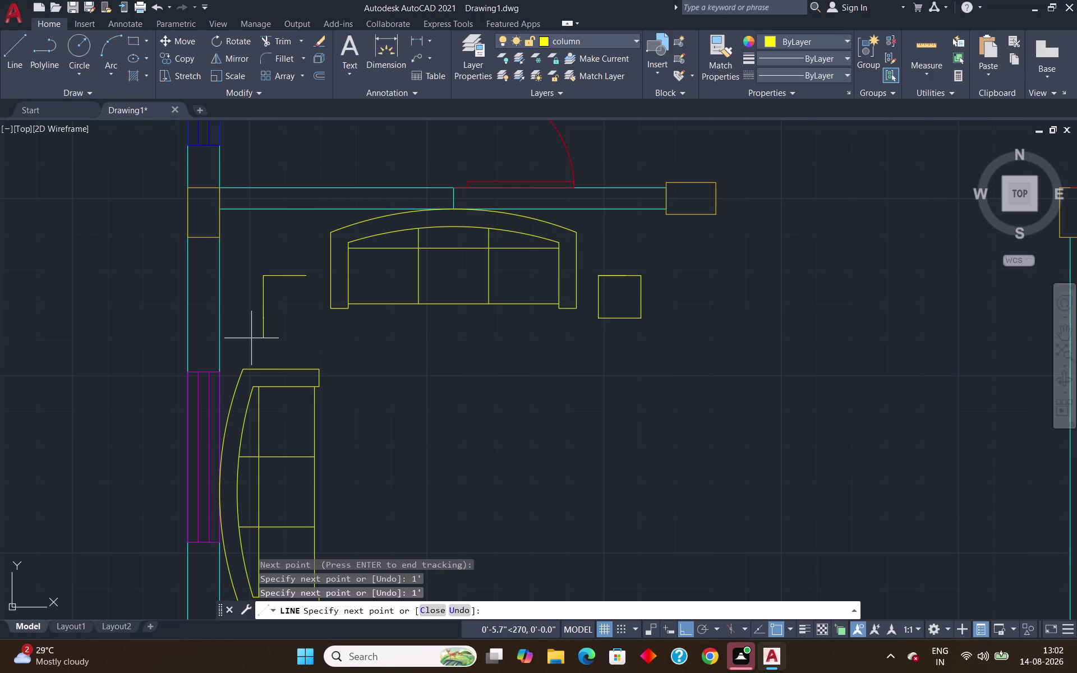
text(1')
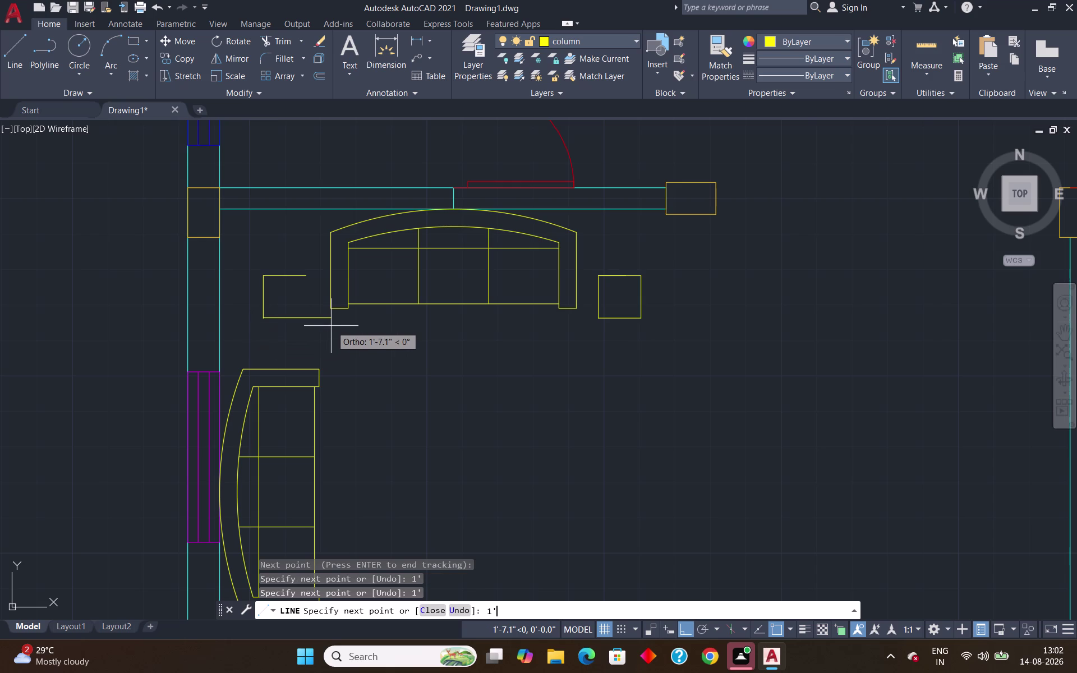
key(Return)
text(1)
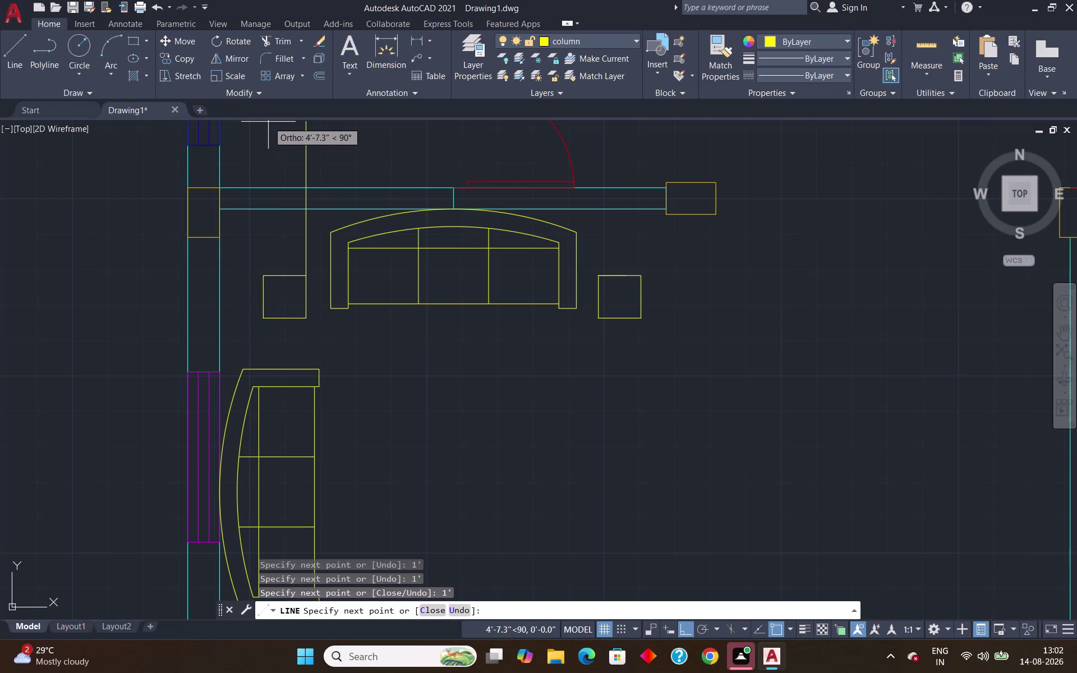
text(')
key(Return)
key(Return)
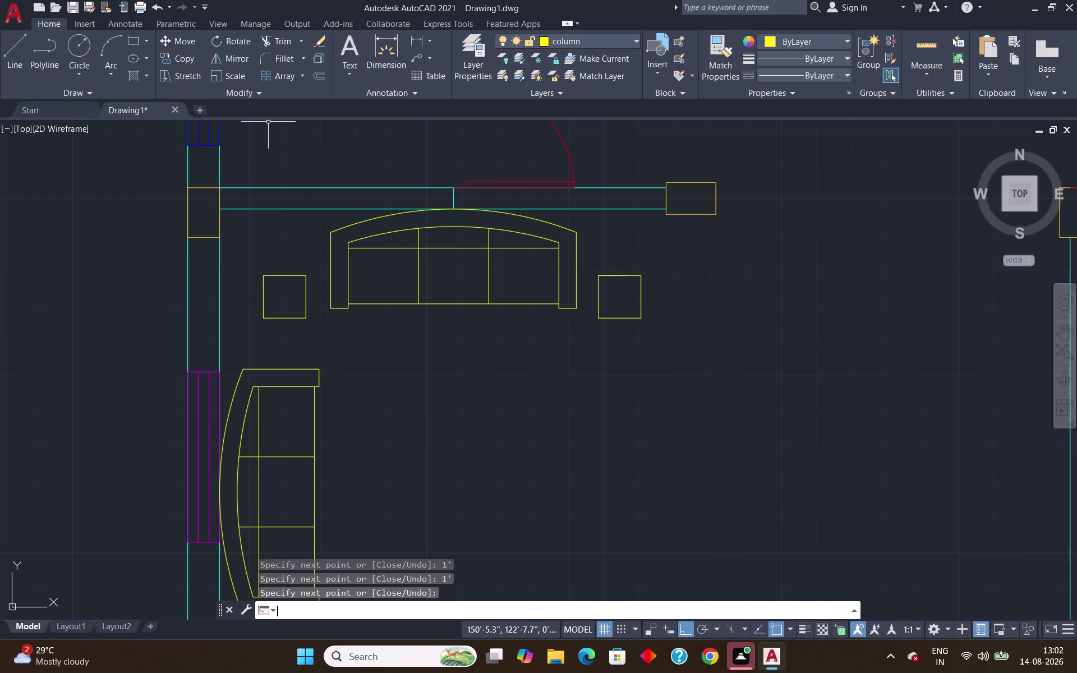
scroll(down, 3)
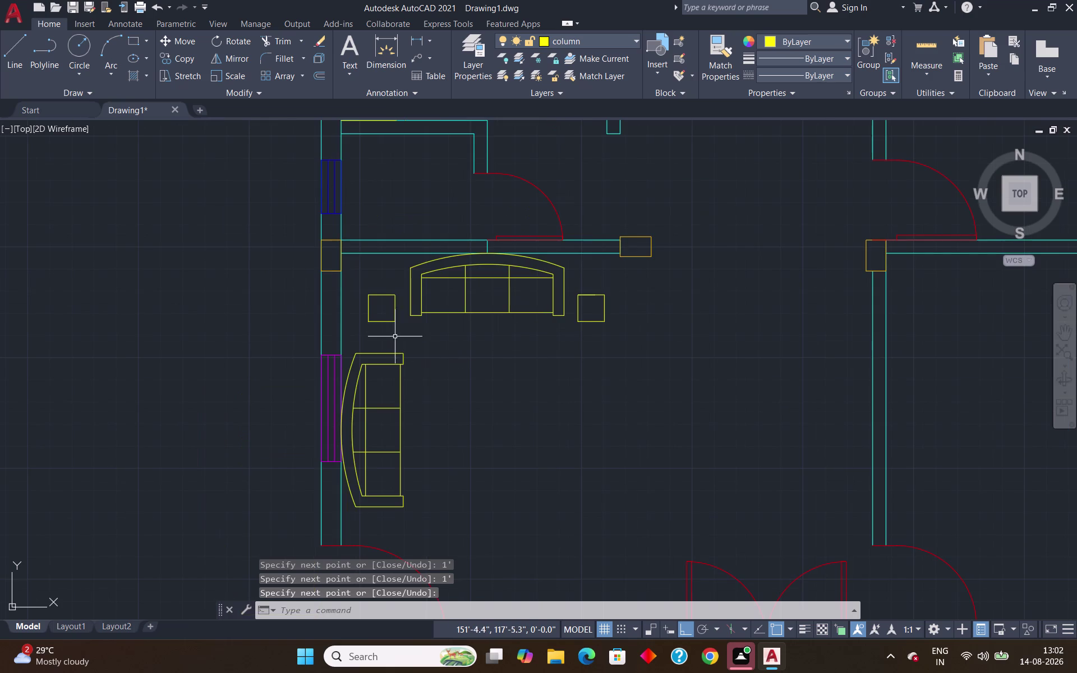
scroll(up, 3)
Draw a trial circle inside the left square, then delete it.
key(c)
key(Return)
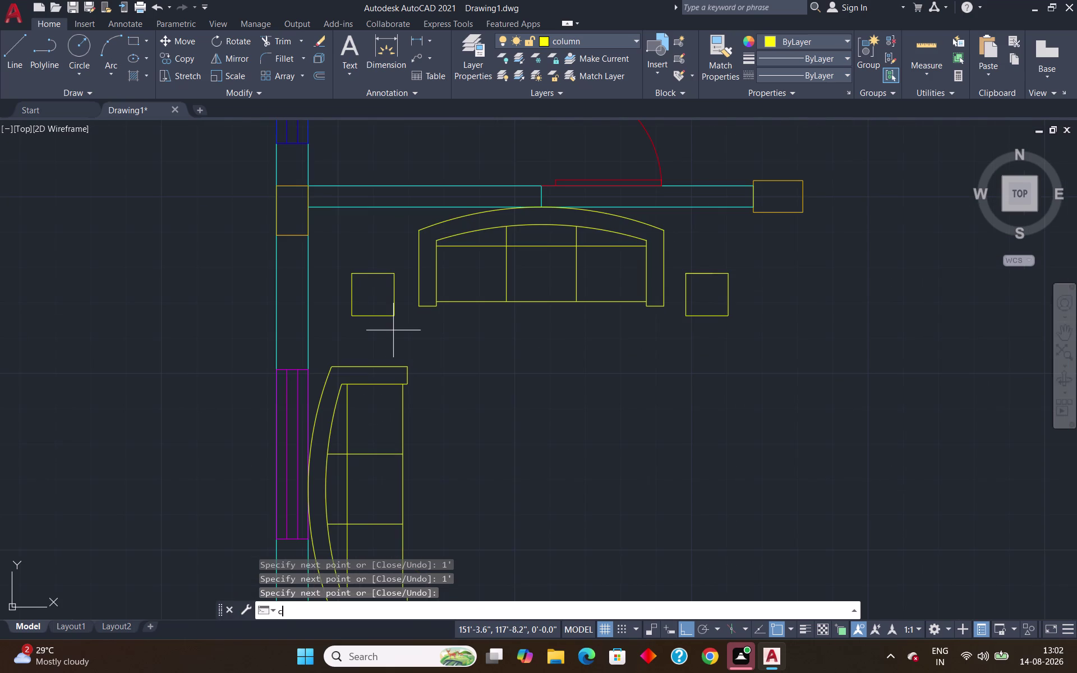
click(371, 294)
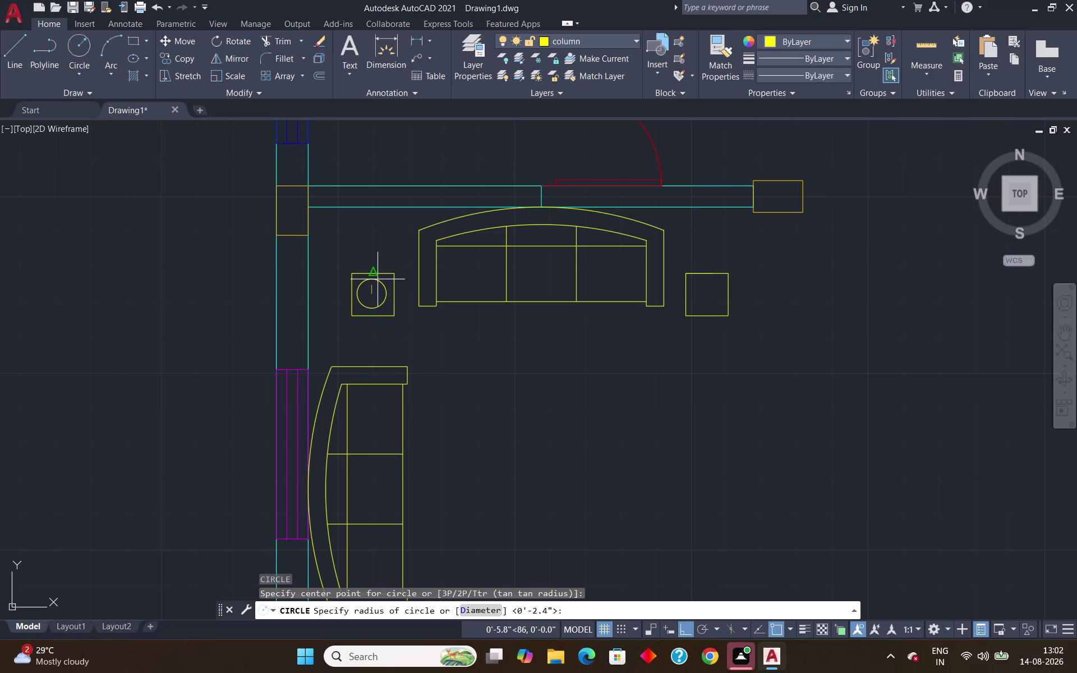
click(378, 279)
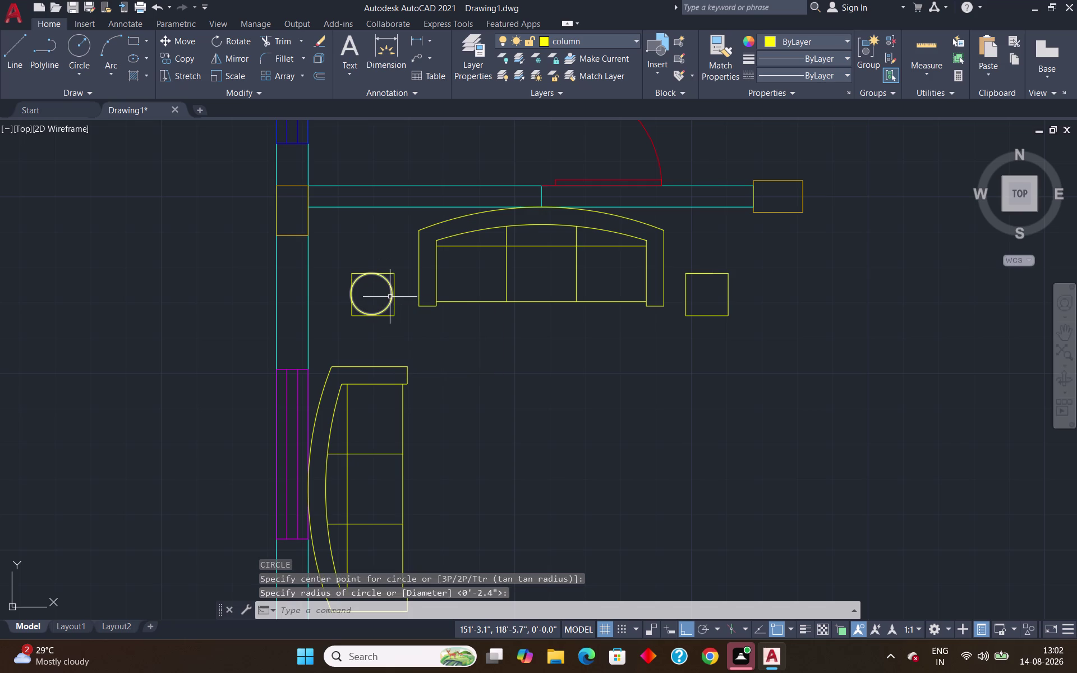
click(389, 302)
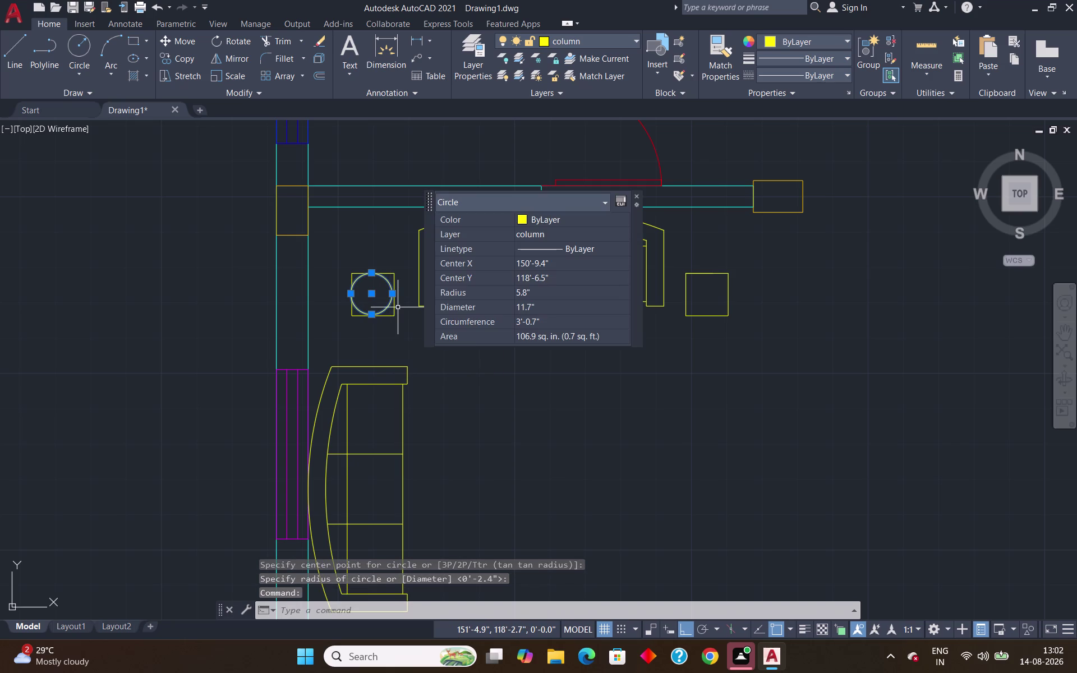
key(Delete)
scroll(down, 3)
scroll(down, 3)
scroll(up, 3)
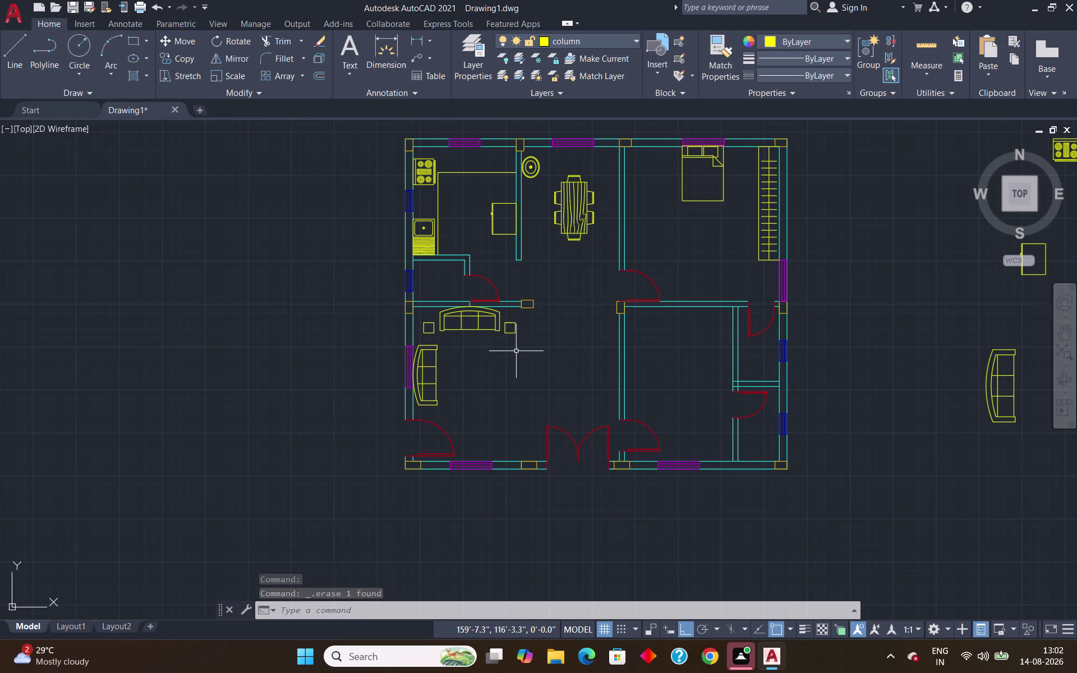
scroll(up, 3)
scroll(up, 3)
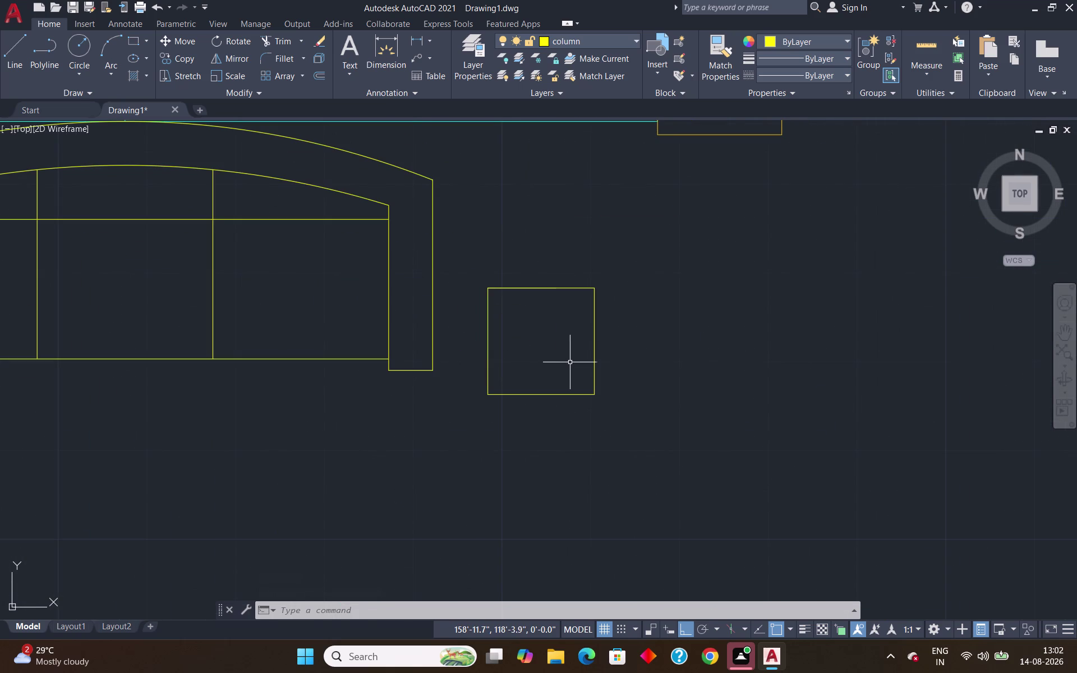
Draw an outer circle and a smaller concentric inner circle in the right side-table square.
key(c)
key(Return)
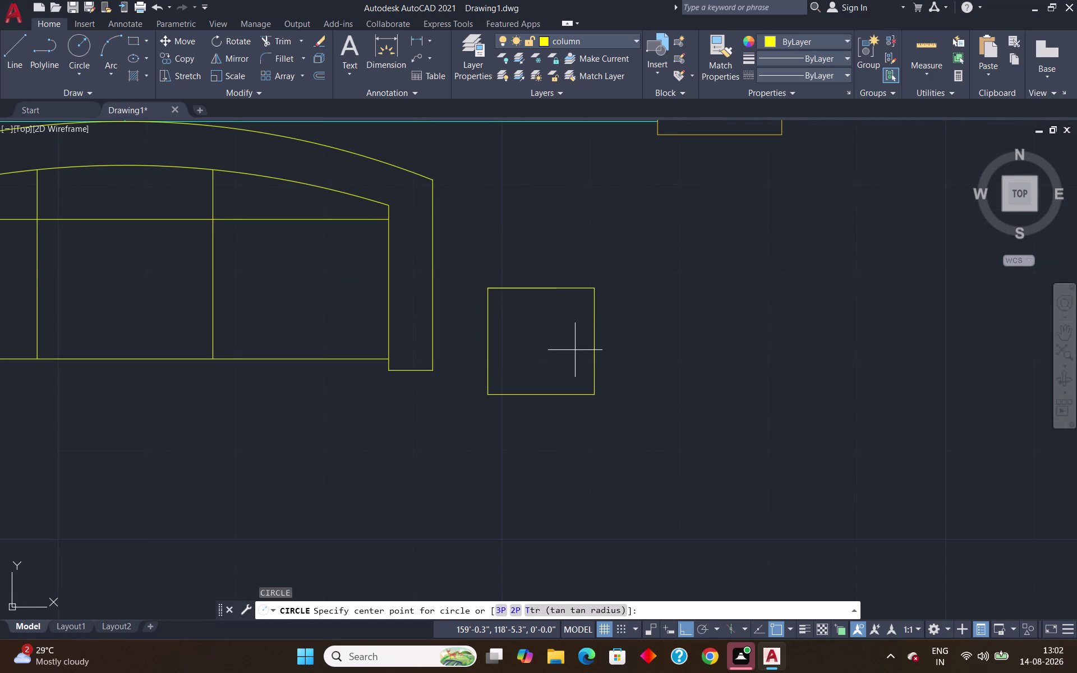
click(540, 343)
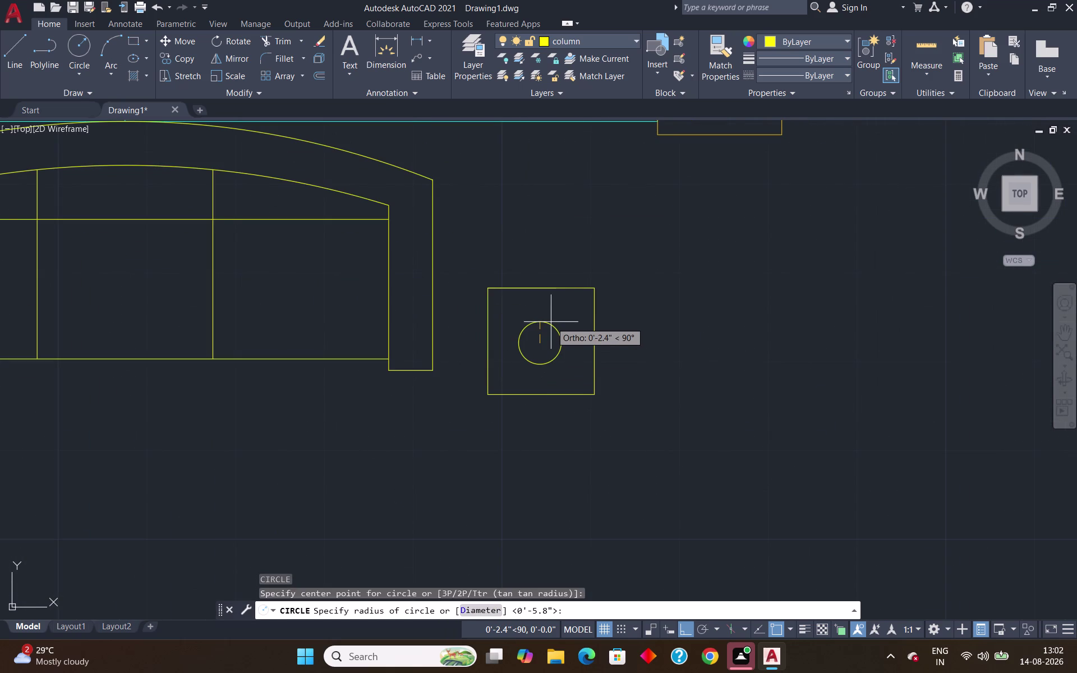
click(551, 319)
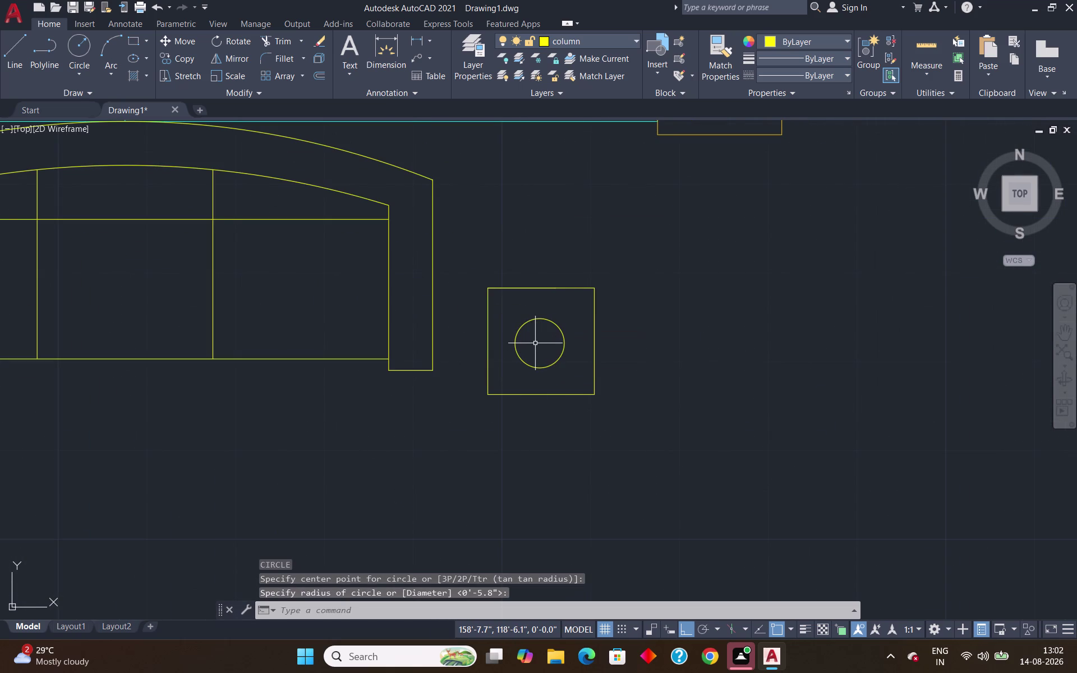
key(c)
key(Return)
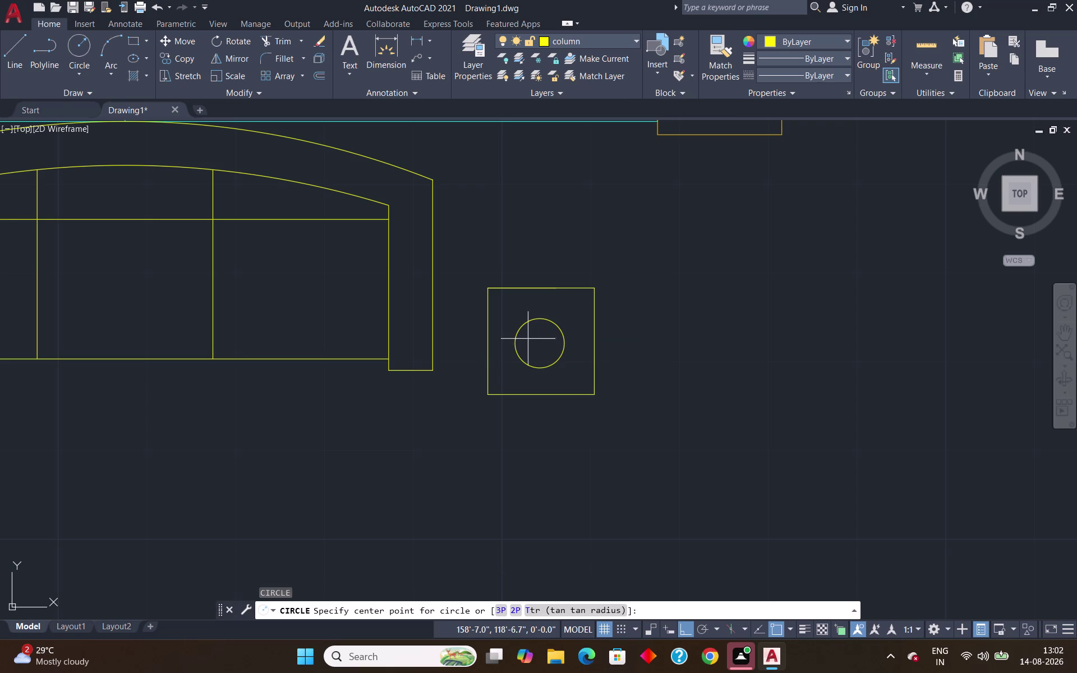
click(537, 343)
click(540, 331)
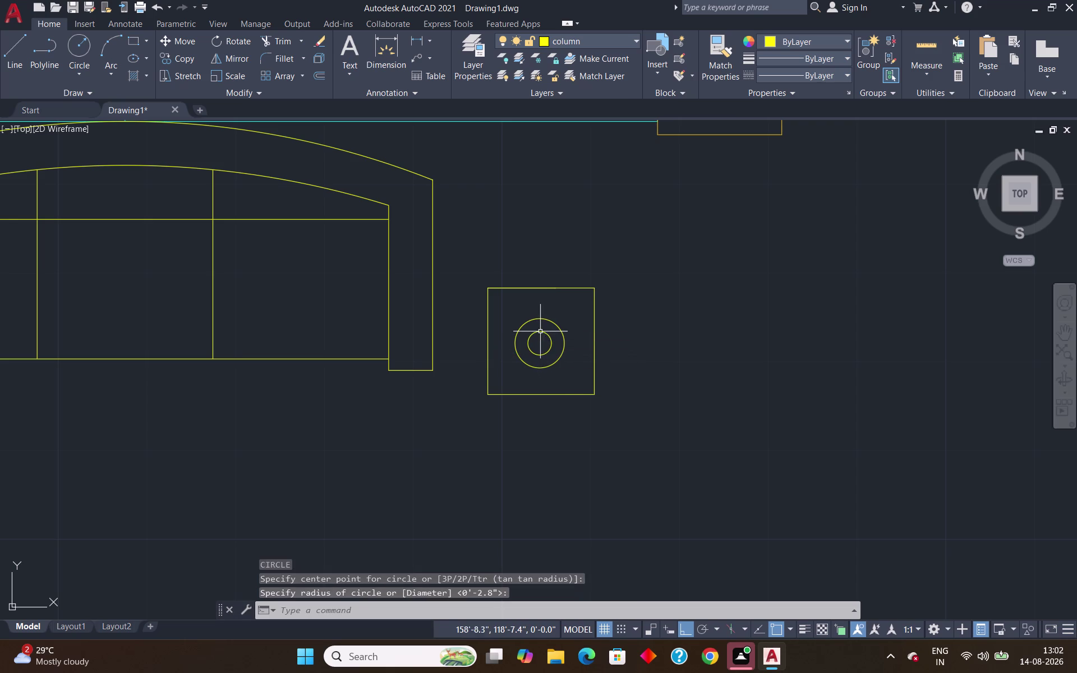
scroll(down, 3)
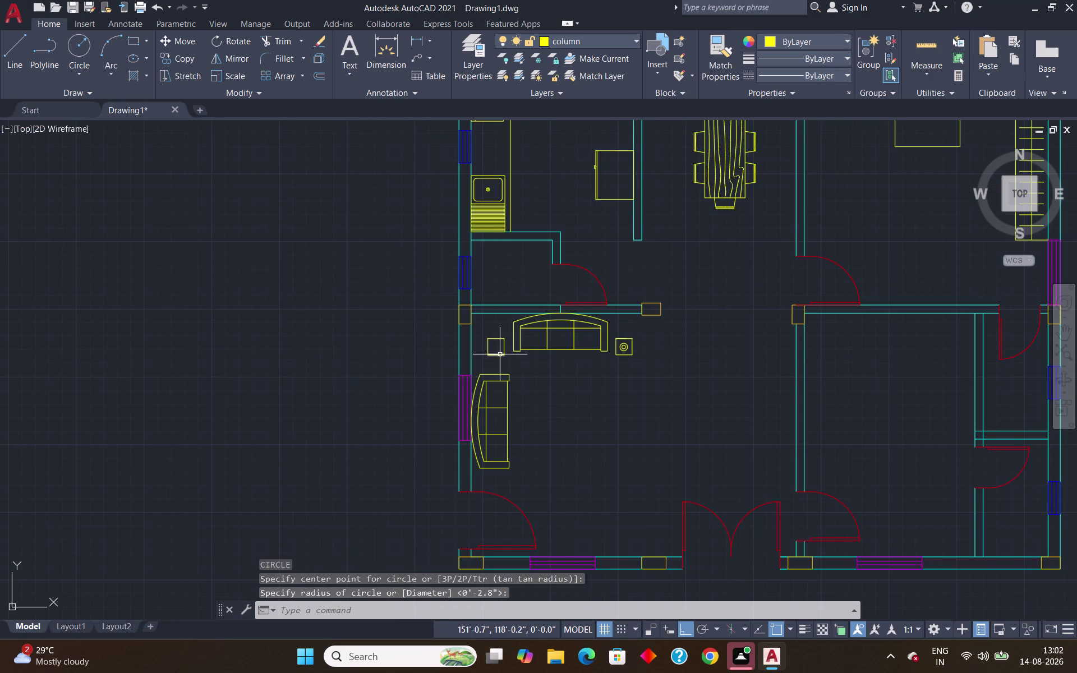
scroll(up, 3)
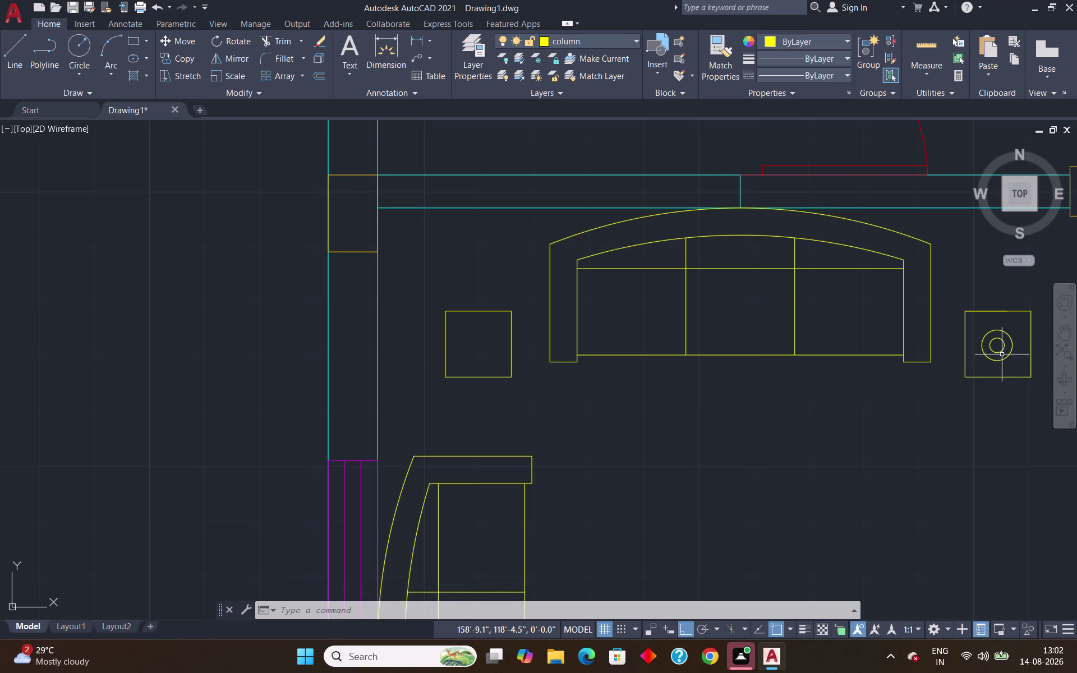
Select the outer lamp circle and start copying it with CO.
click(1004, 358)
text(c)
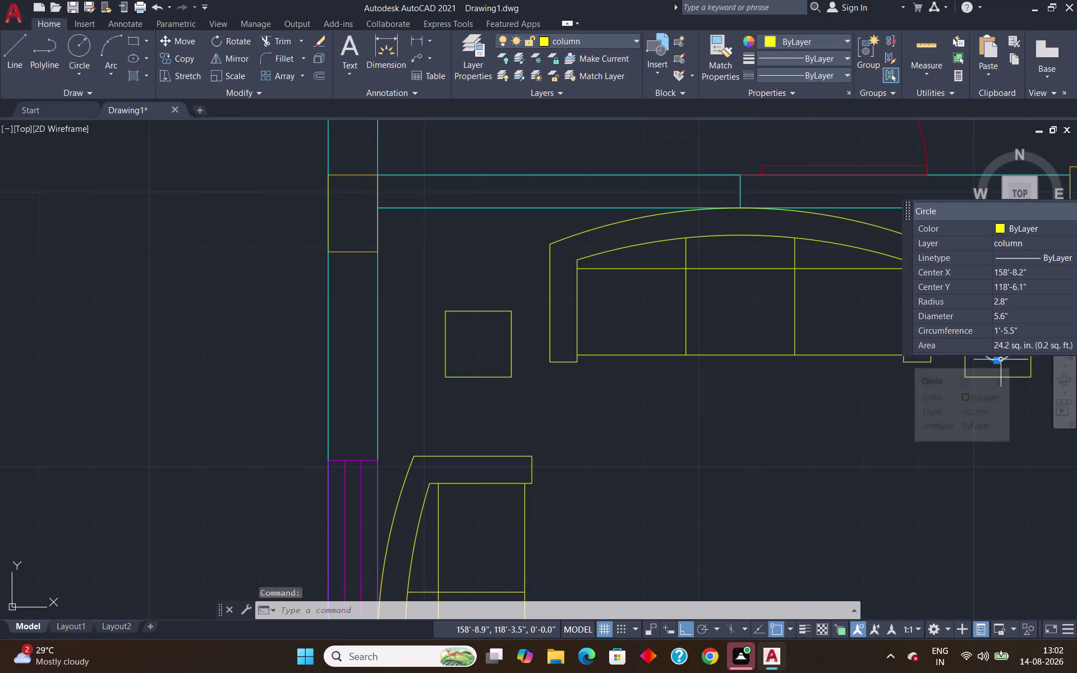
text(o)
key(Return)
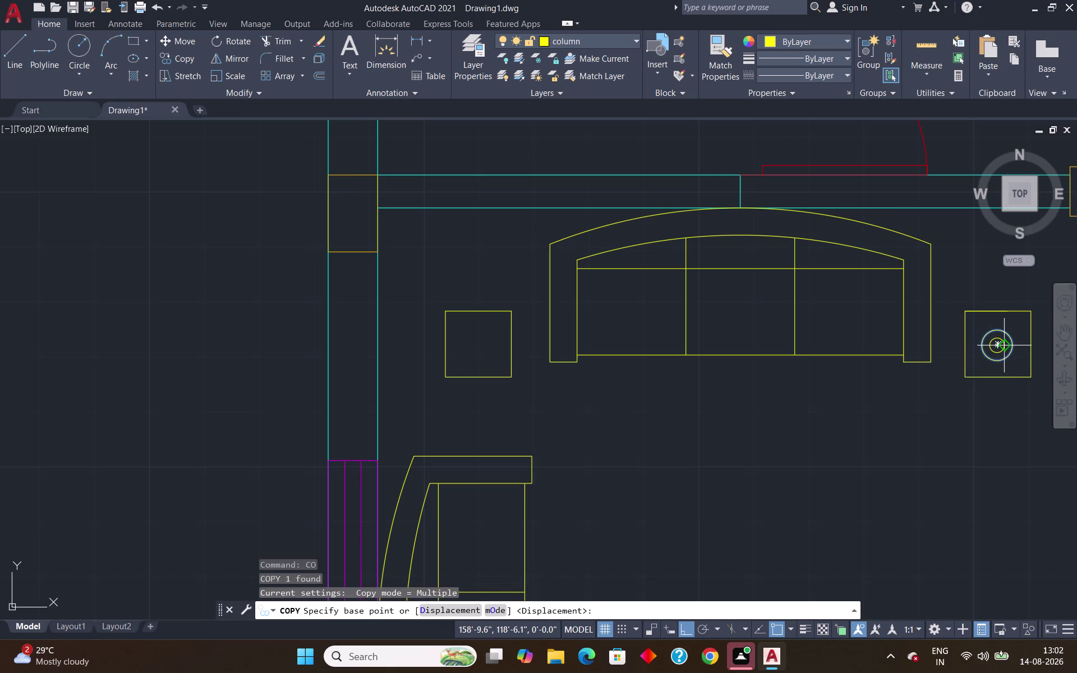
Copy the outer and inner lamp circles from their centre into the left side-table square.
click(997, 342)
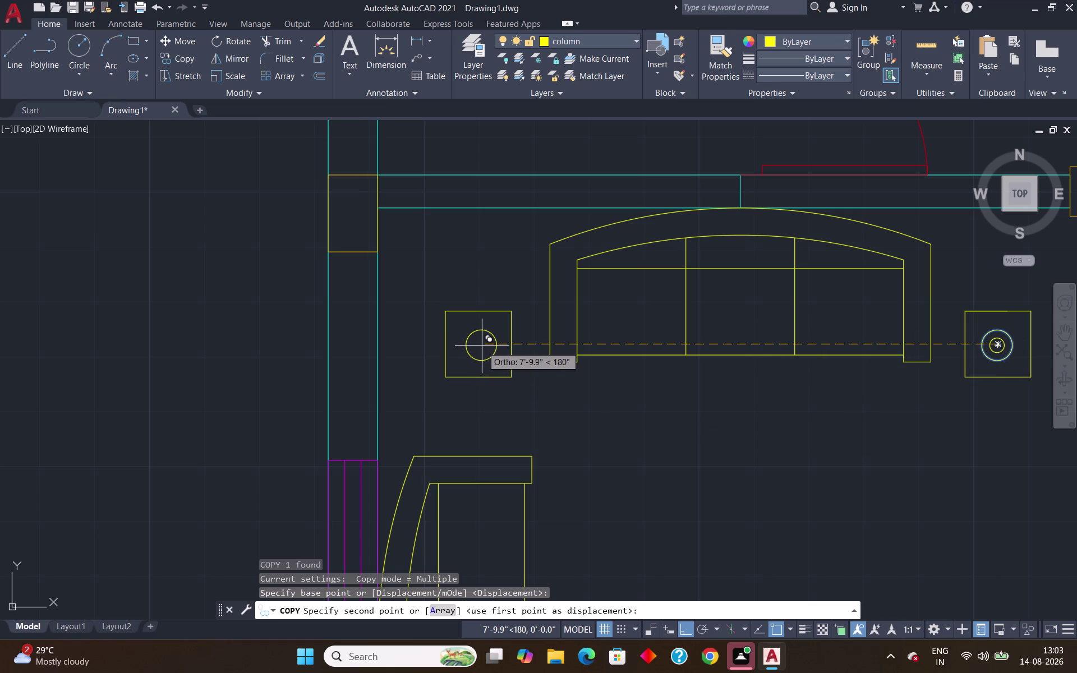
click(481, 346)
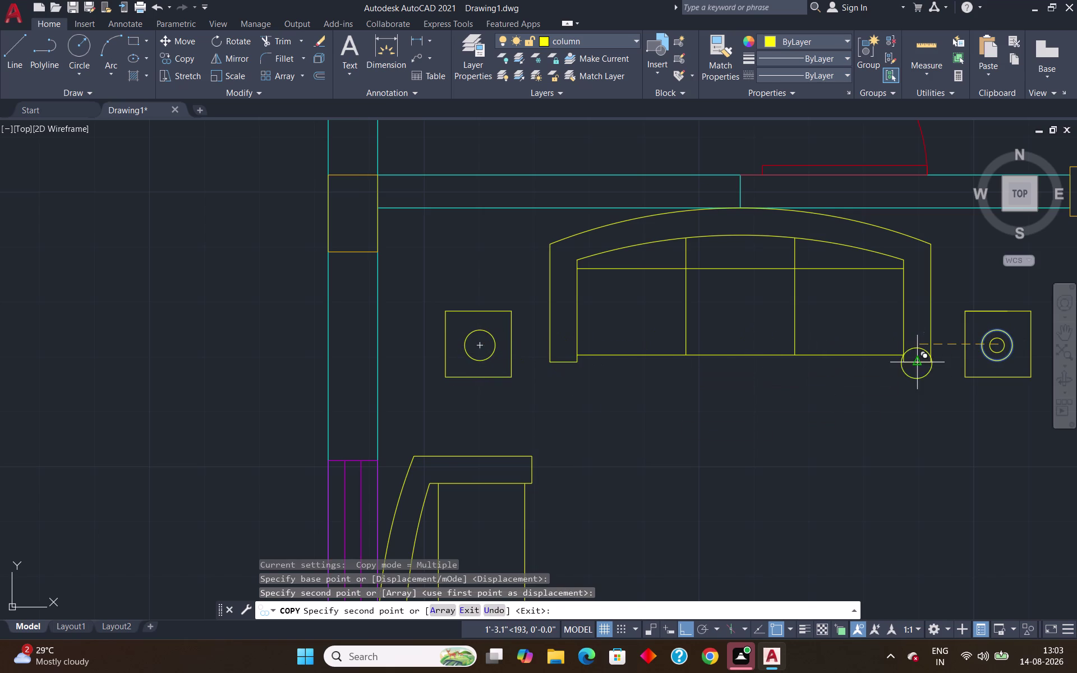
key(Escape)
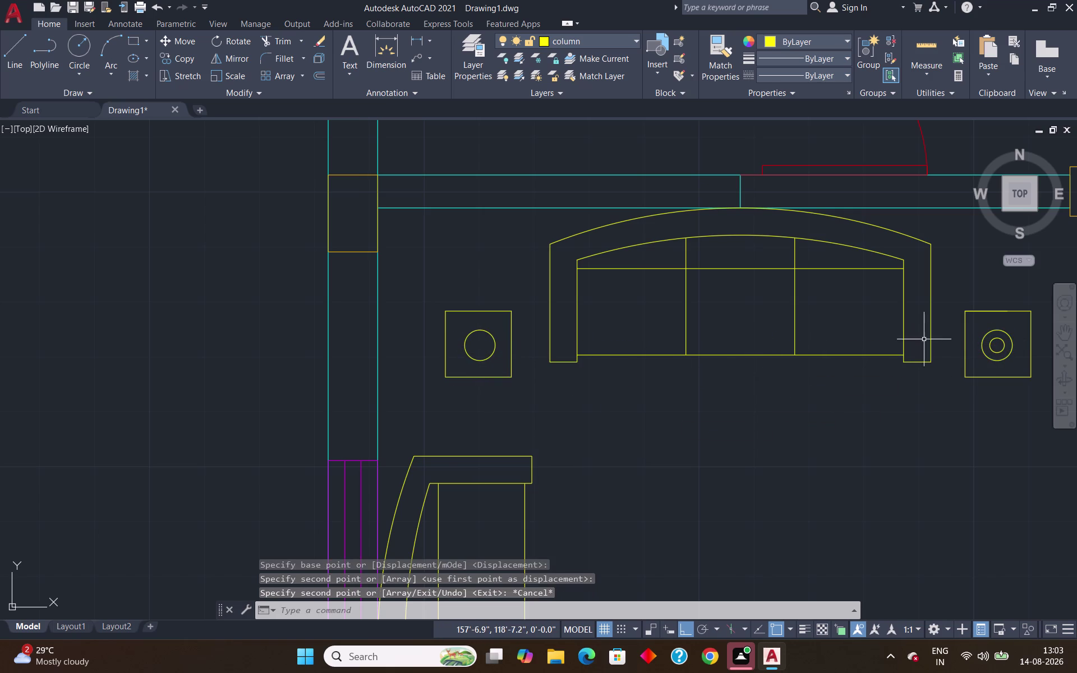
click(1001, 351)
key(c)
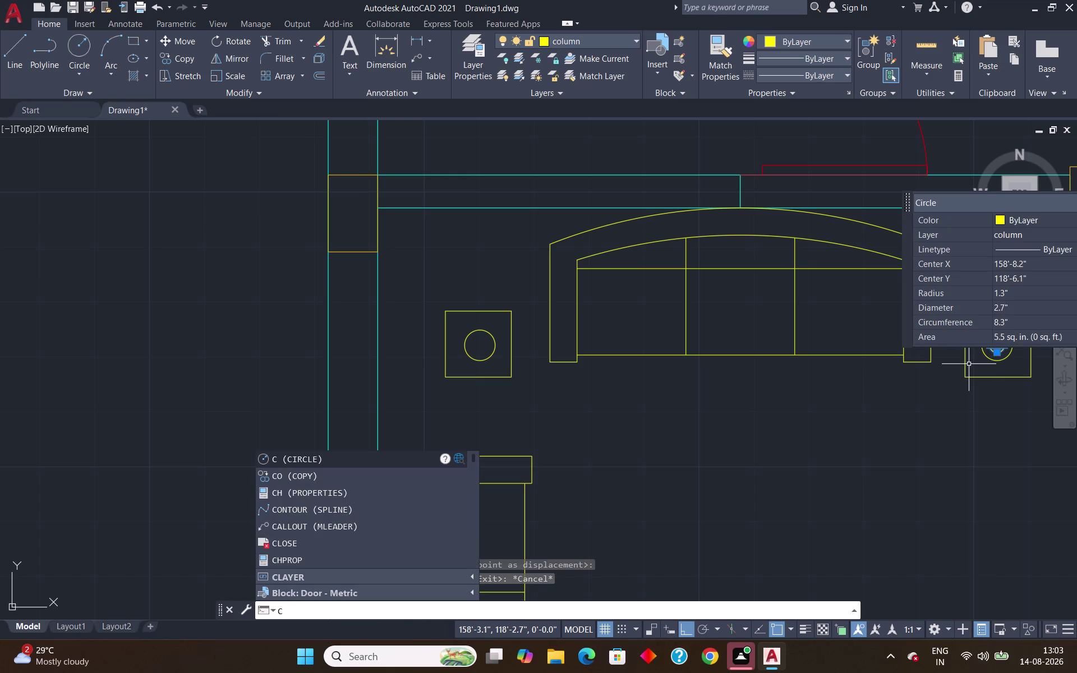
key(o)
key(Return)
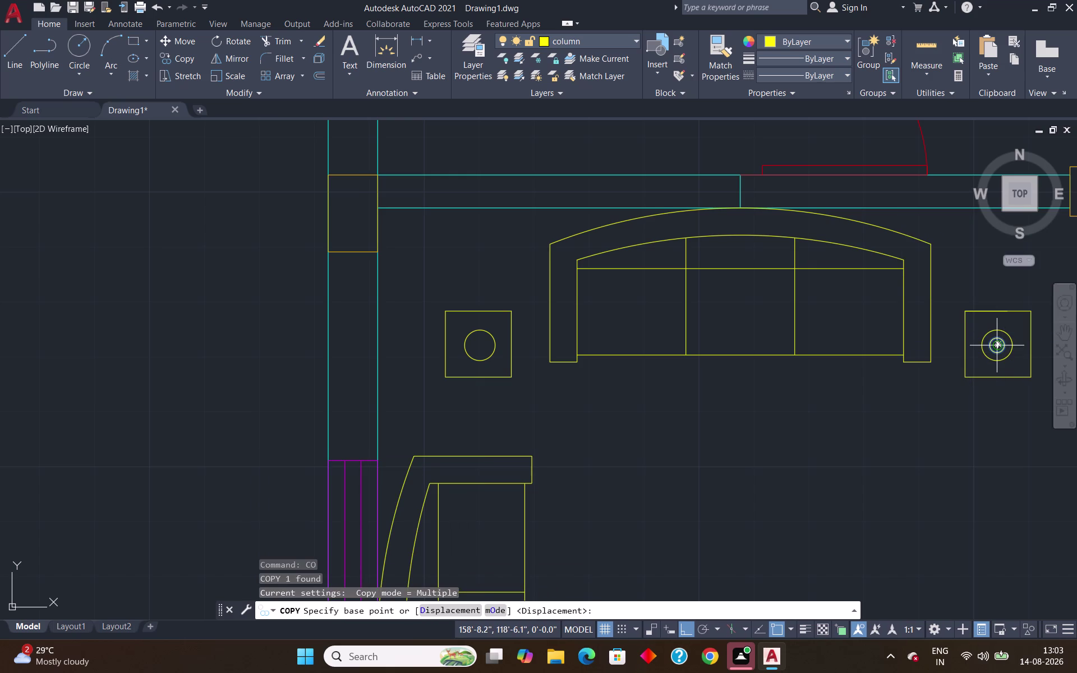
drag(997, 343, 991, 346)
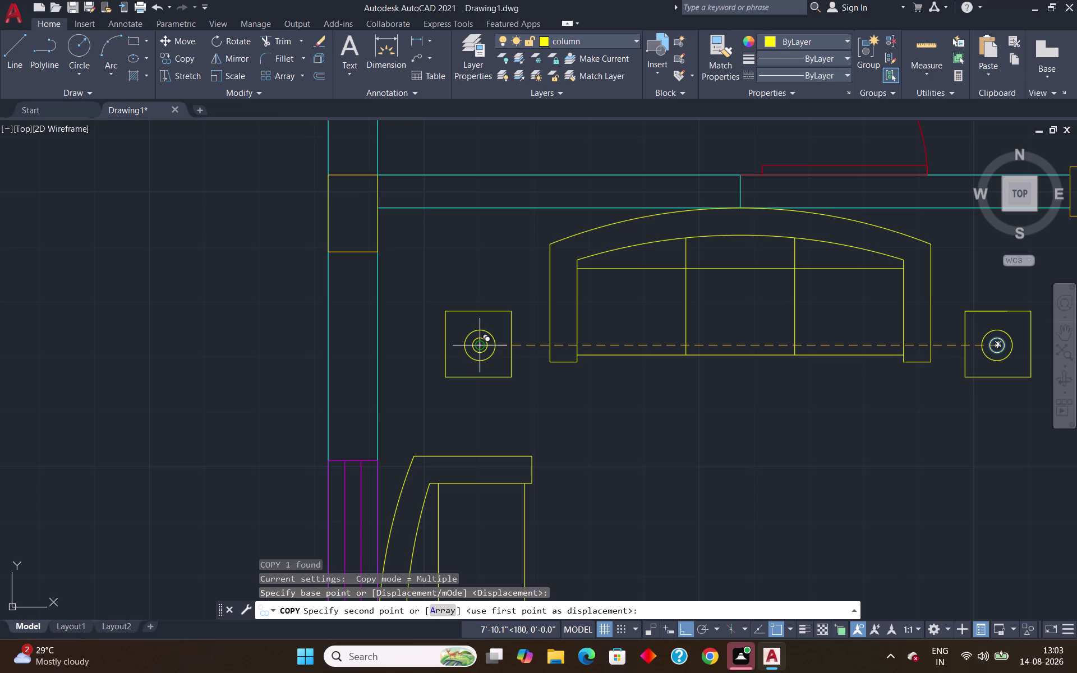
click(479, 348)
key(Return)
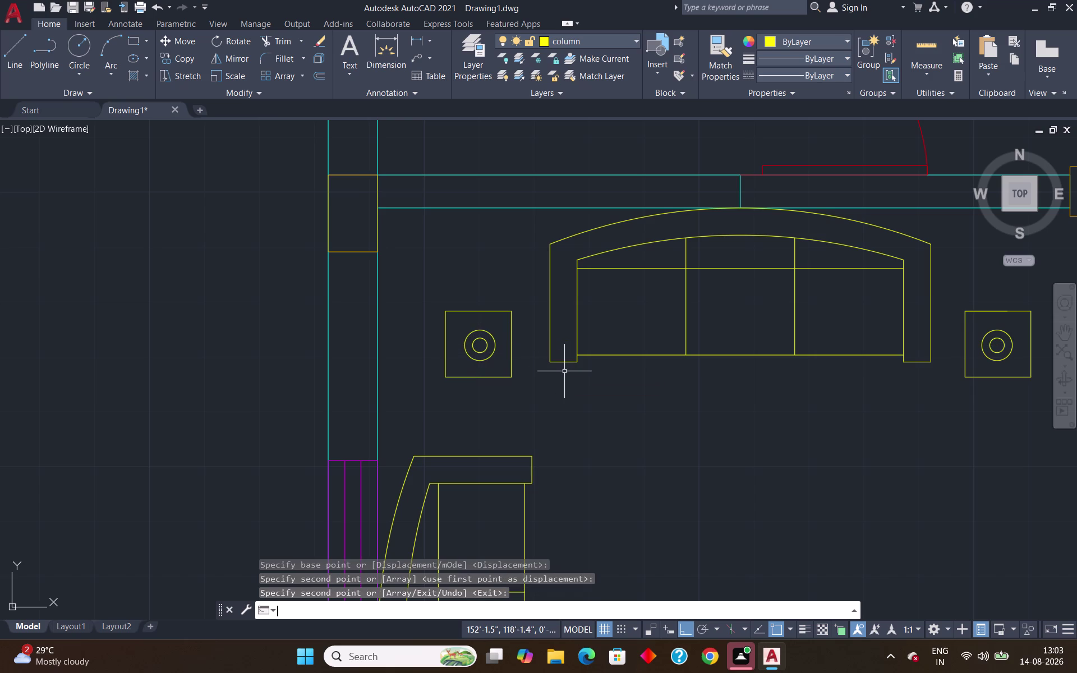
scroll(down, 3)
scroll(down, 3)
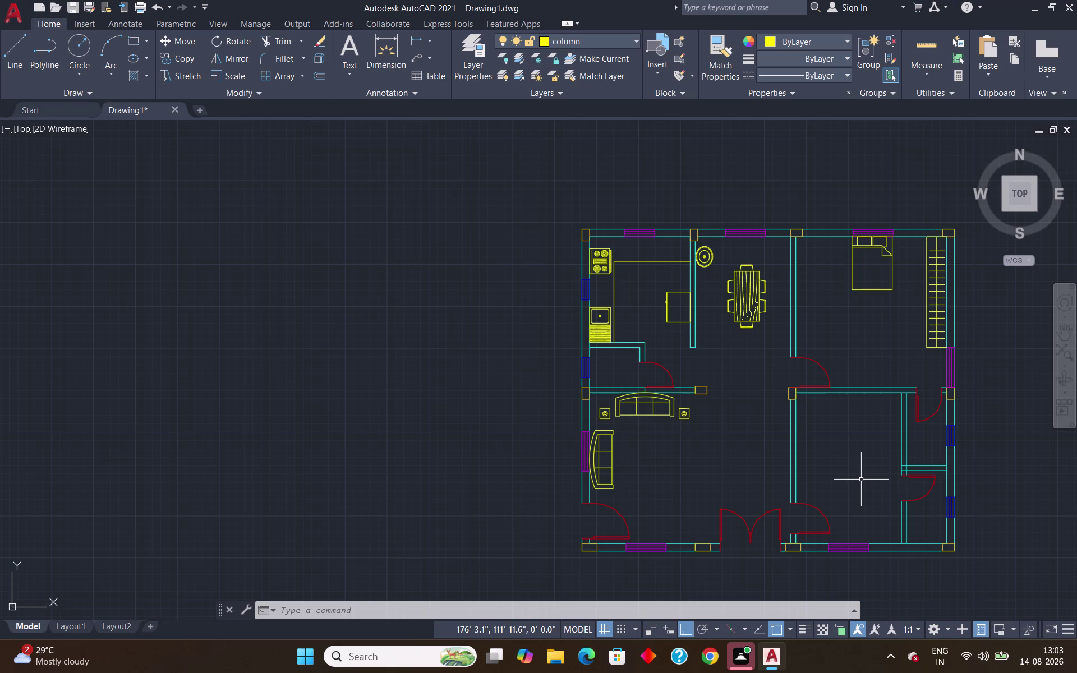
Rotate the loose Bed - Queen block by 90 degrees.
scroll(down, 3)
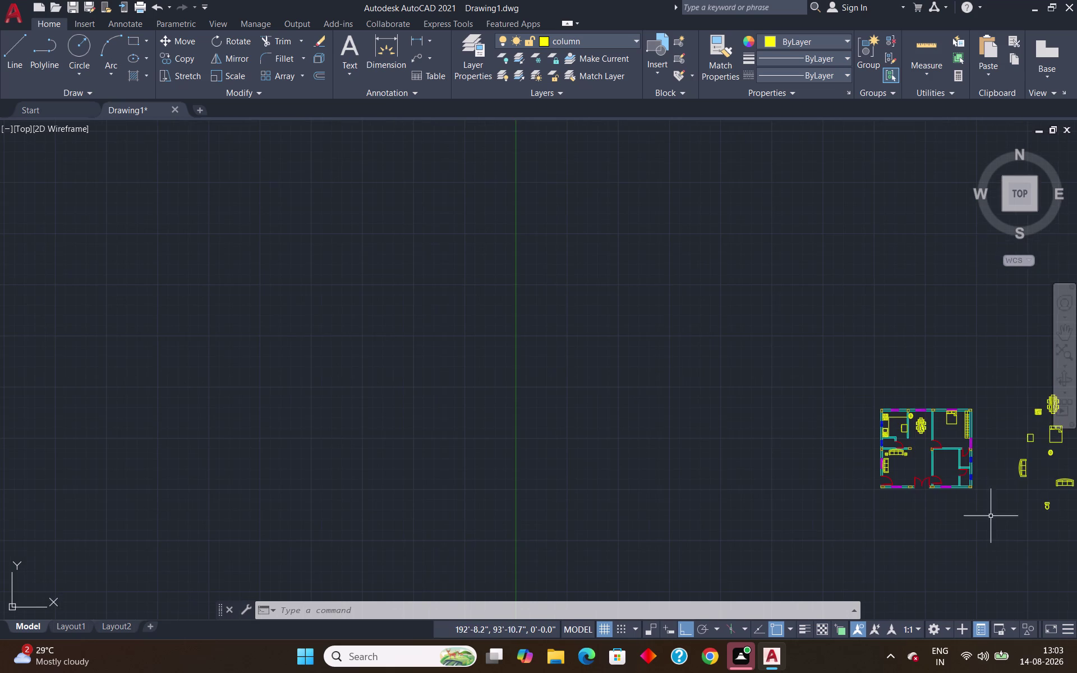
middle_drag(998, 523, 612, 439)
scroll(up, 3)
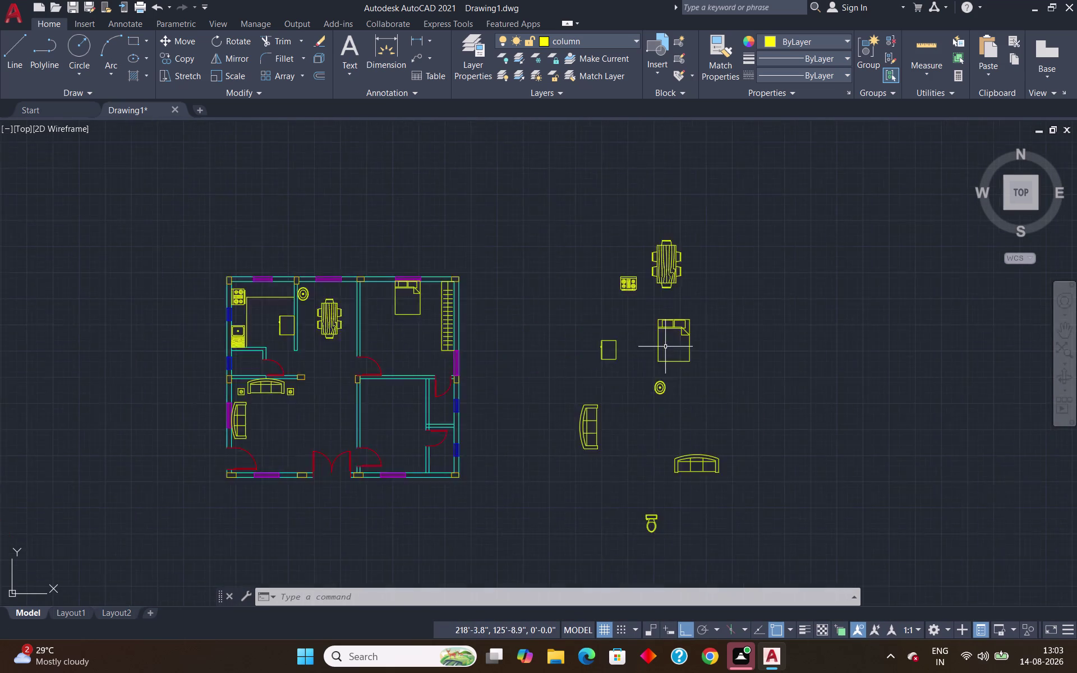
scroll(up, 3)
scroll(down, 3)
click(734, 288)
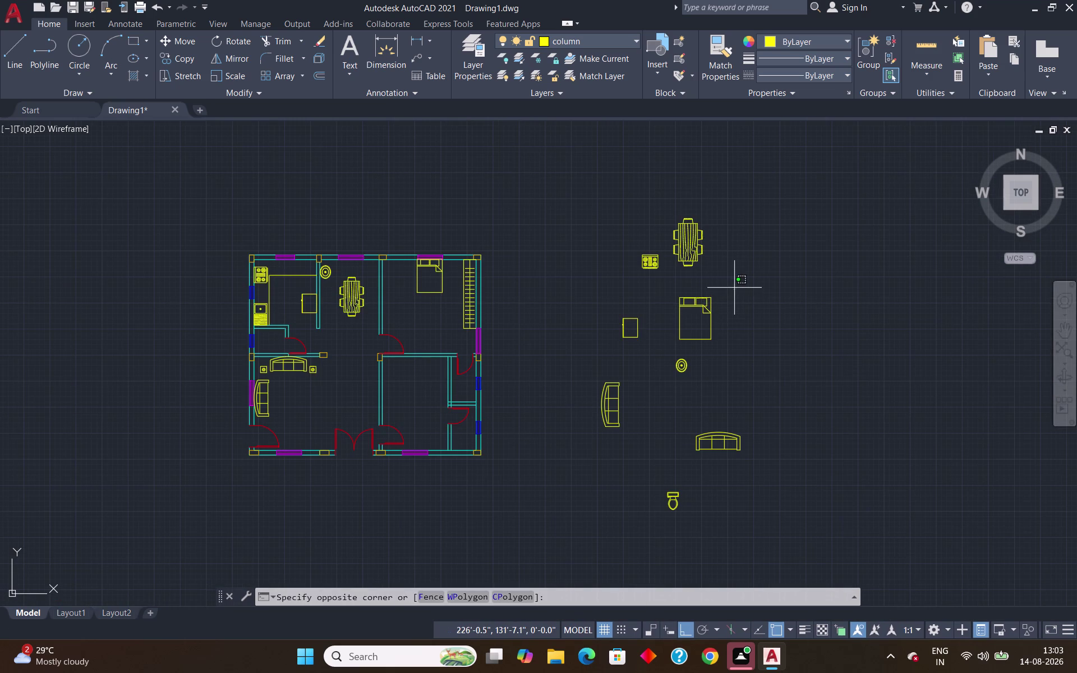
click(665, 352)
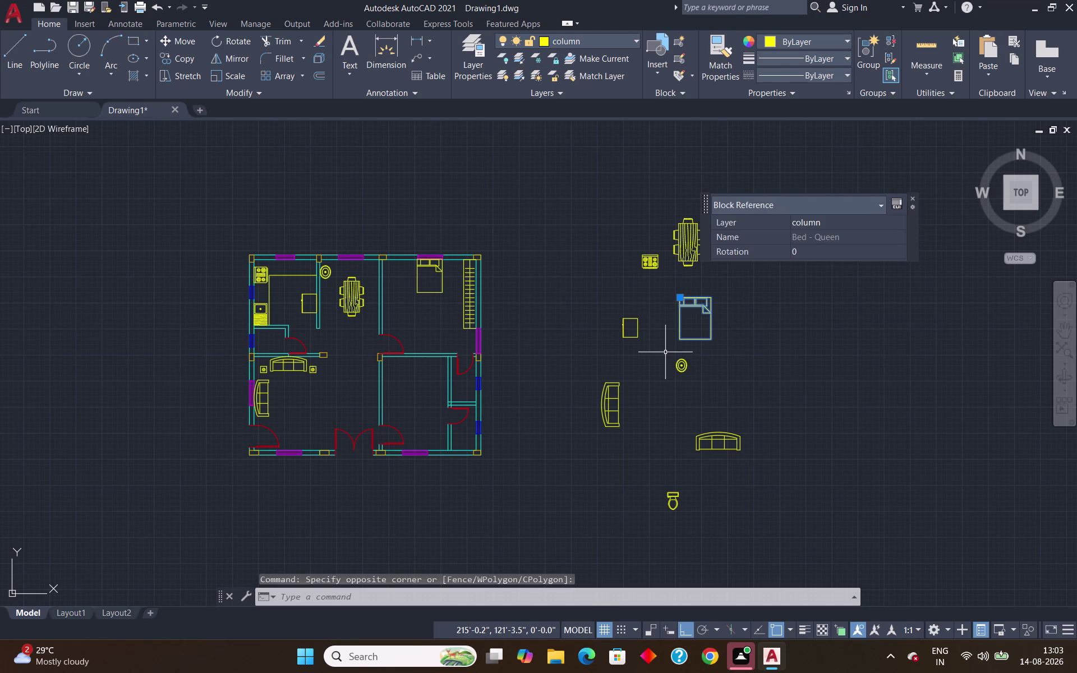
text(ro)
key(Return)
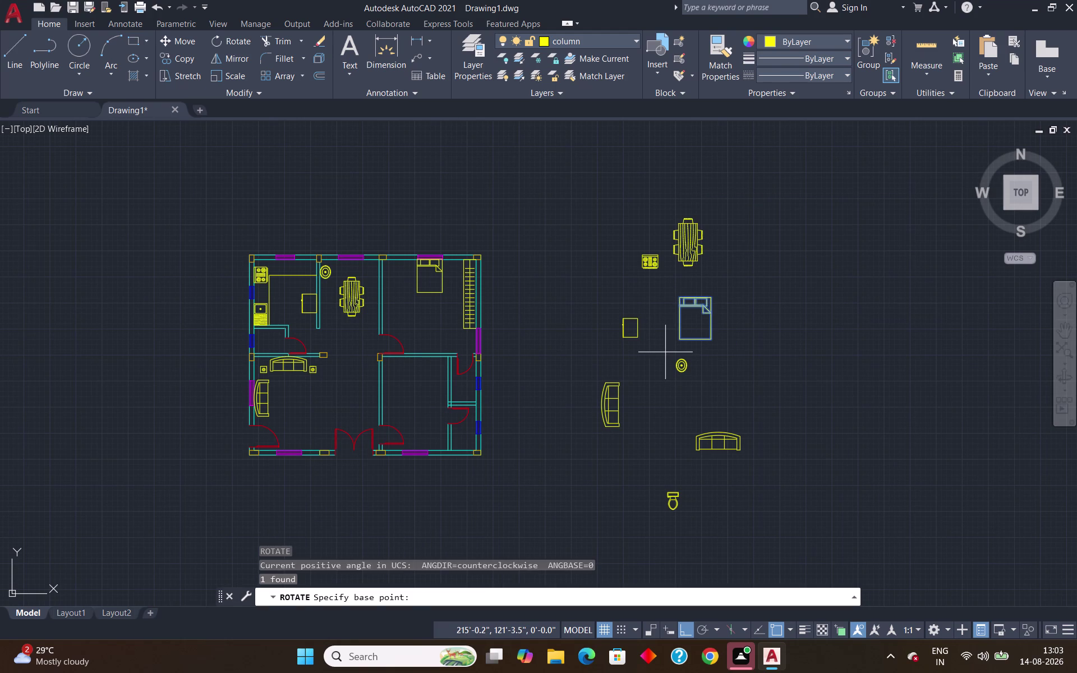
click(717, 299)
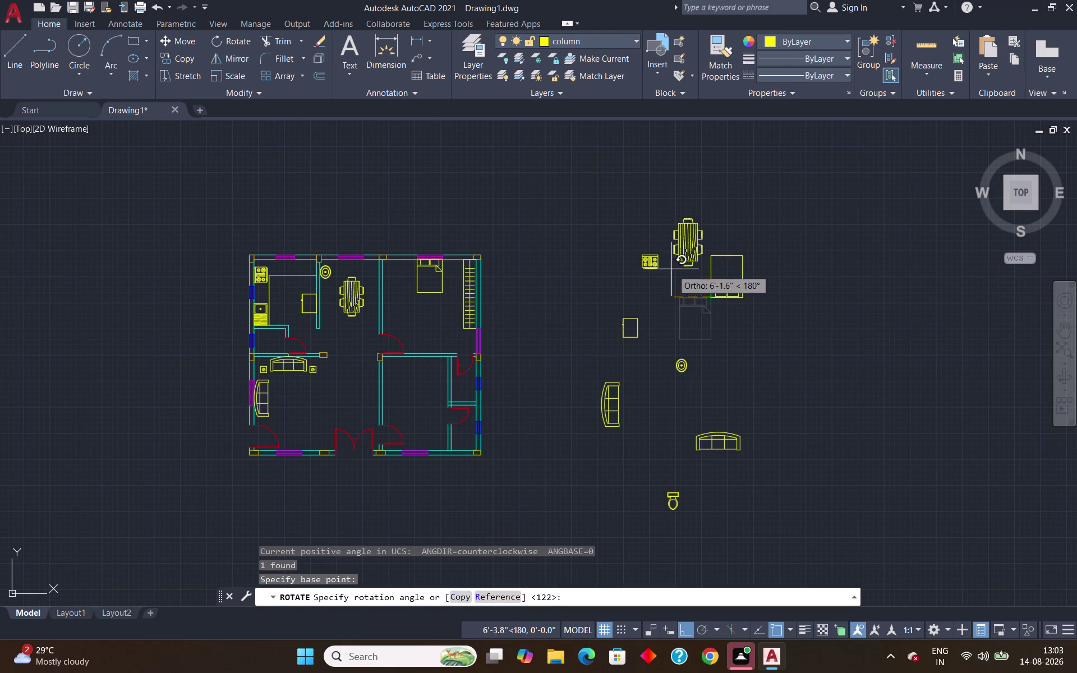
click(673, 165)
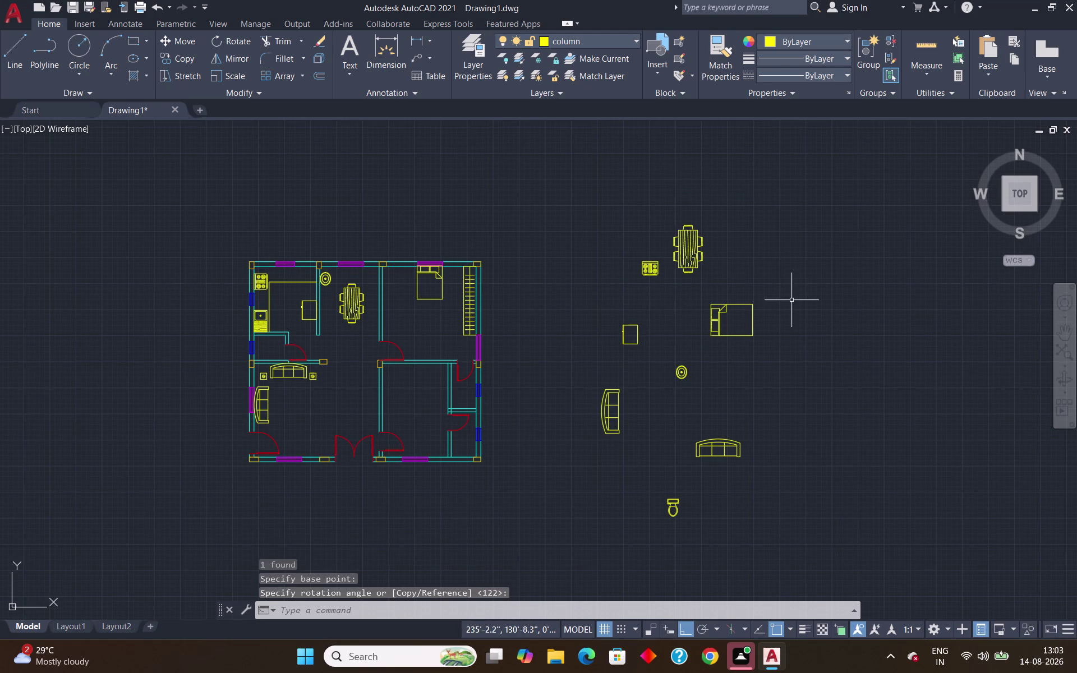
Select the rotated bed and start copying it with CO.
click(787, 293)
click(713, 365)
text(c)
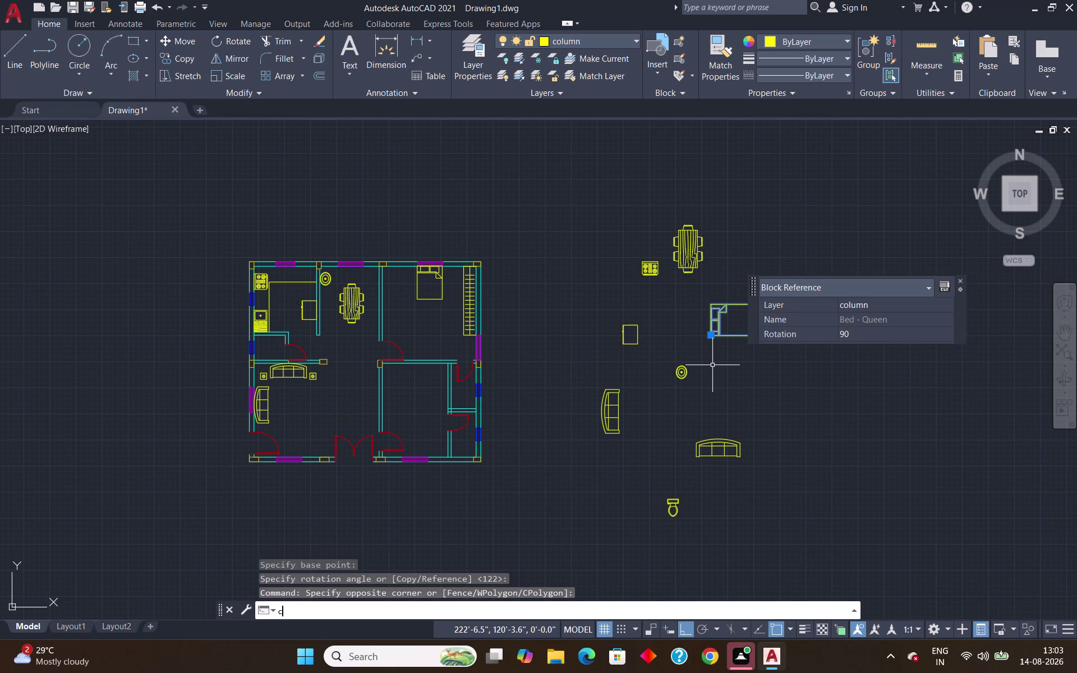
text(o)
key(Return)
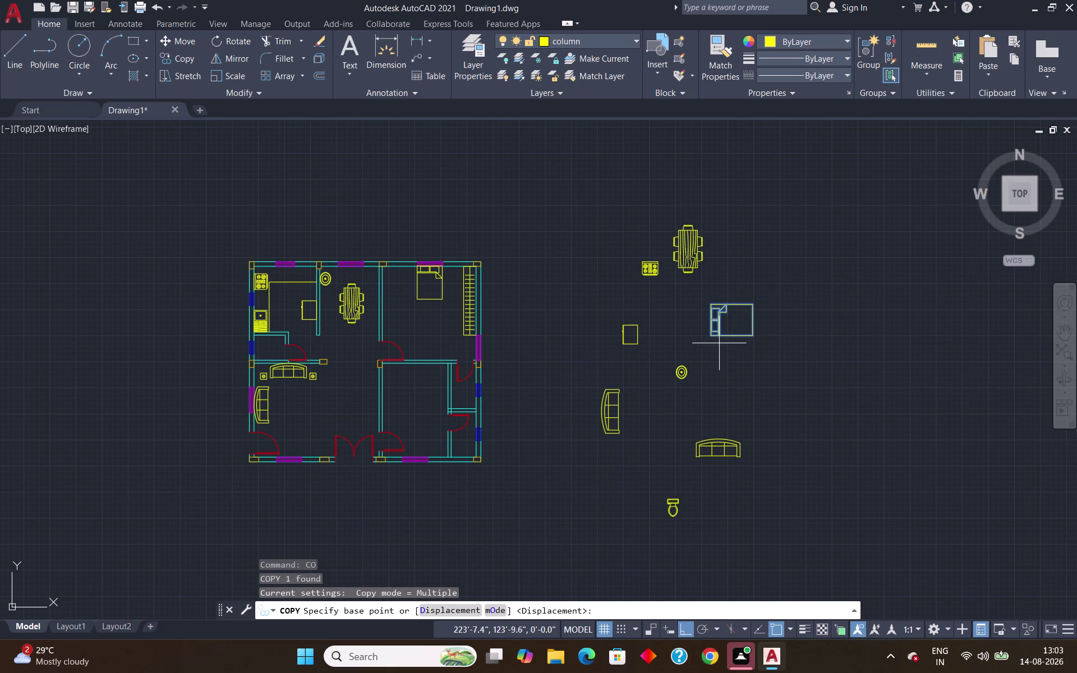
Place a copy of the rotated queen bed inside a lower room of the plan.
click(711, 337)
scroll(up, 3)
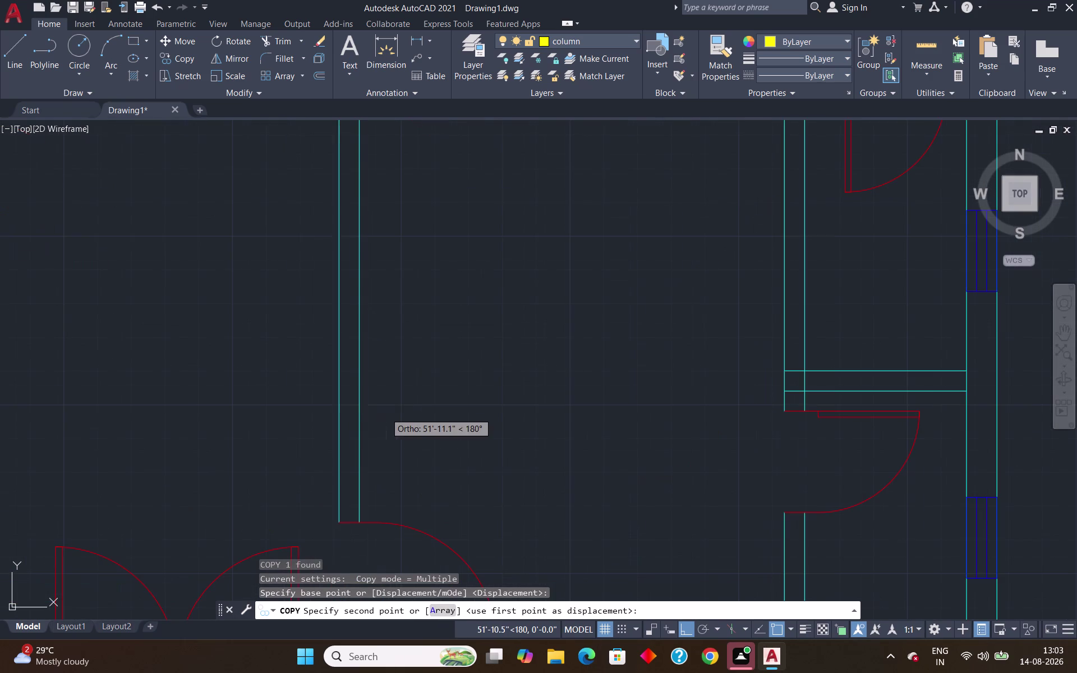
click(359, 362)
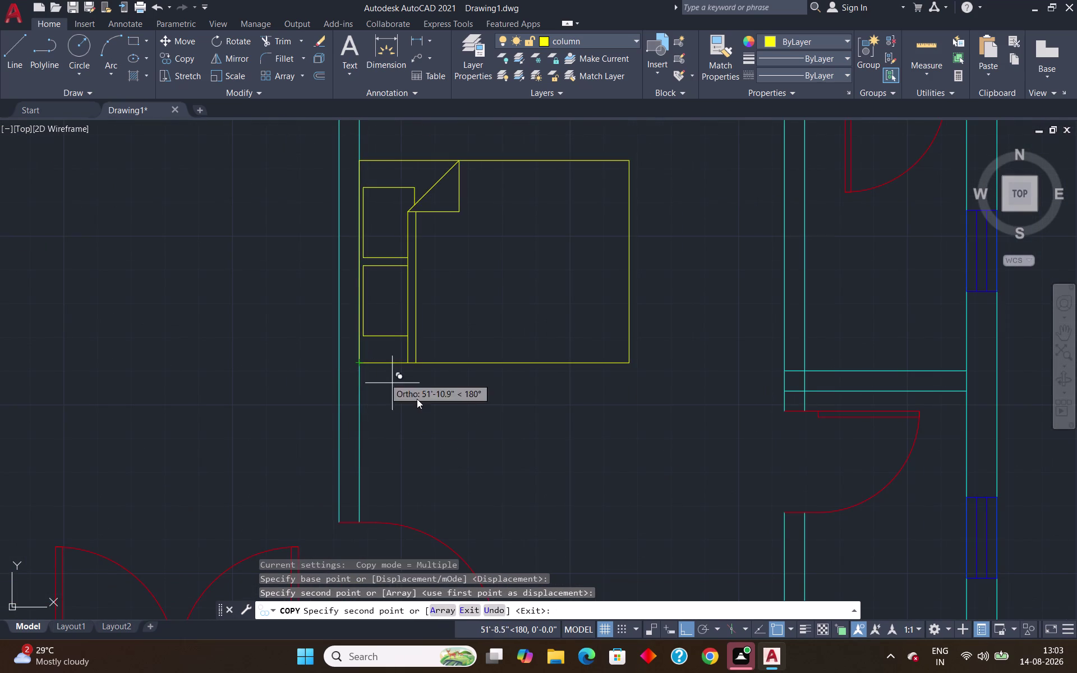
scroll(down, 3)
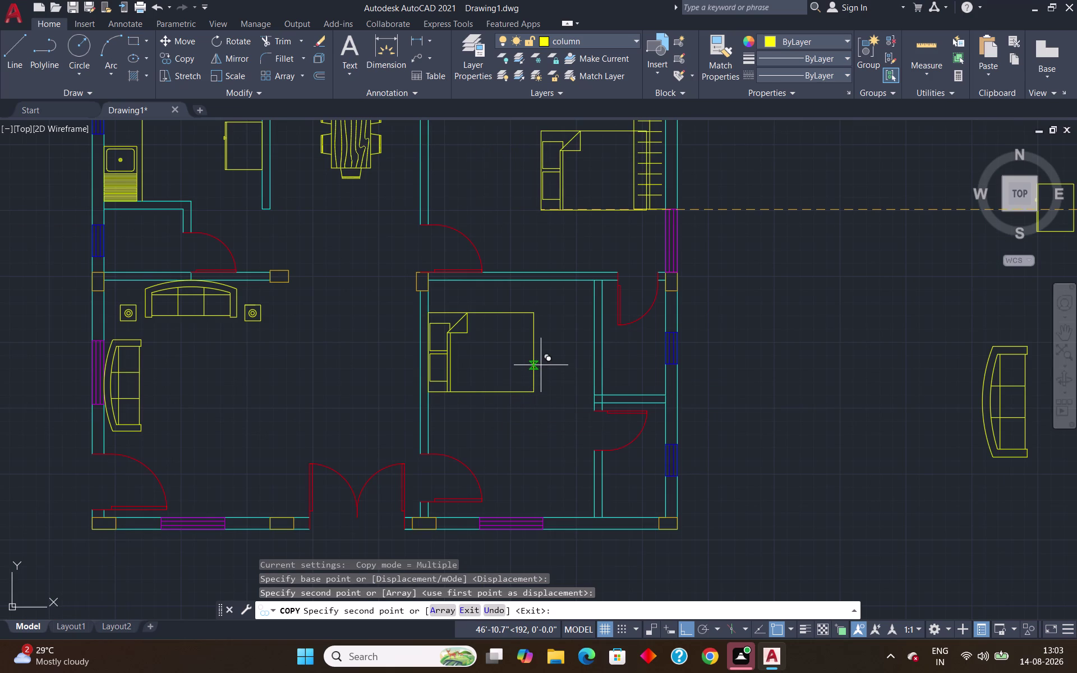
key(Return)
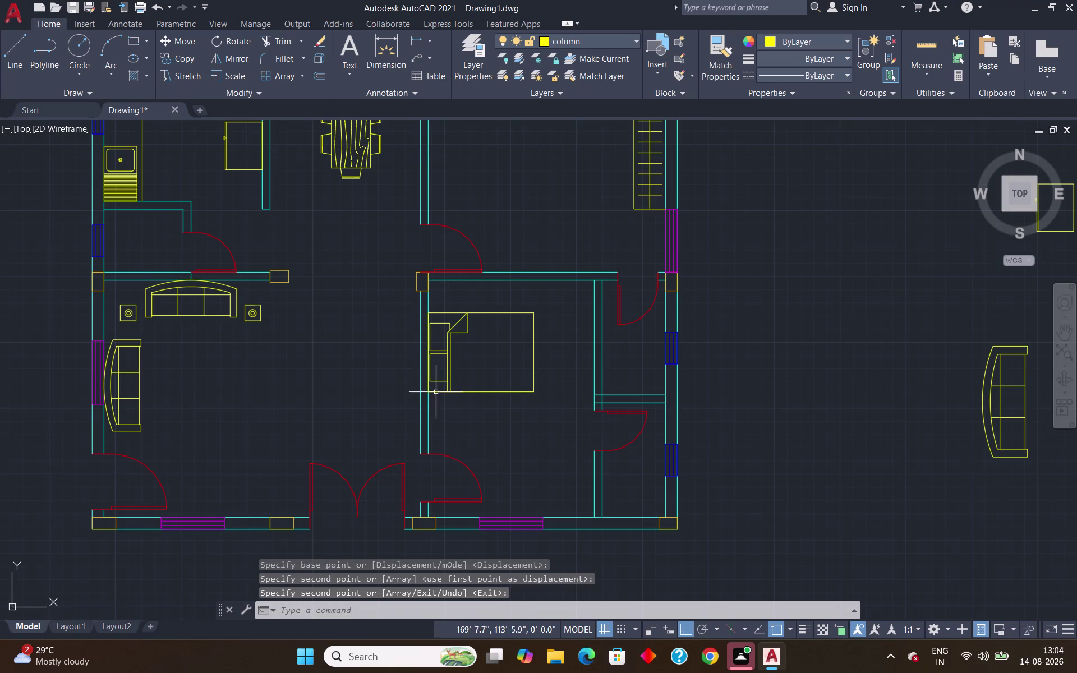
Select the copied queen bed and start the SCALE command.
scroll(up, 3)
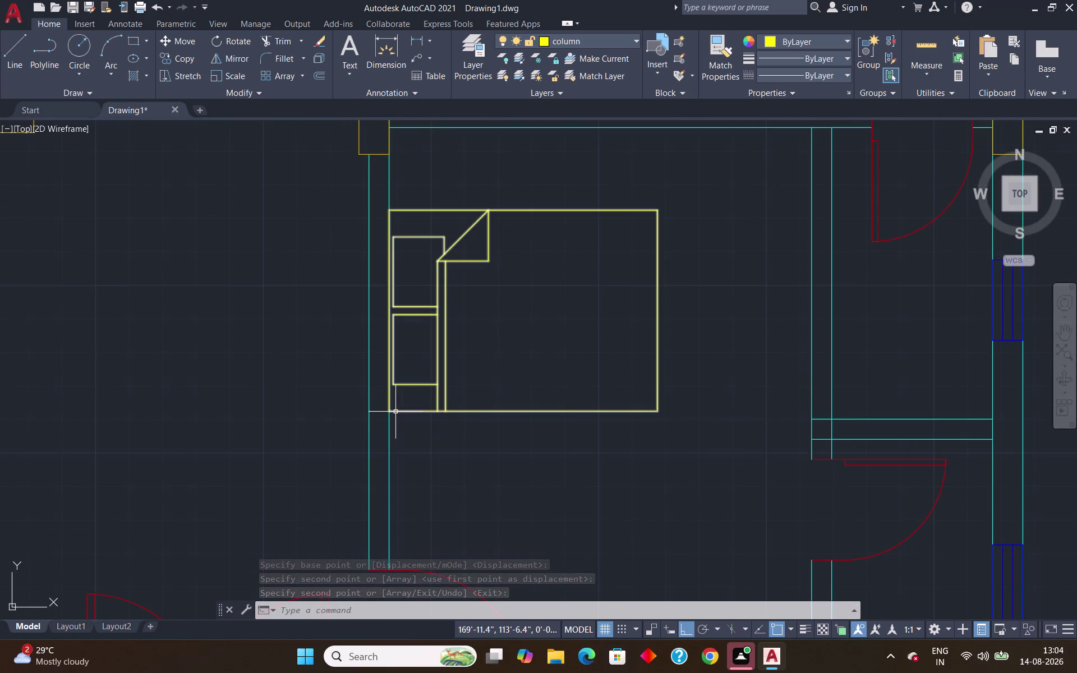
click(395, 411)
text(sc)
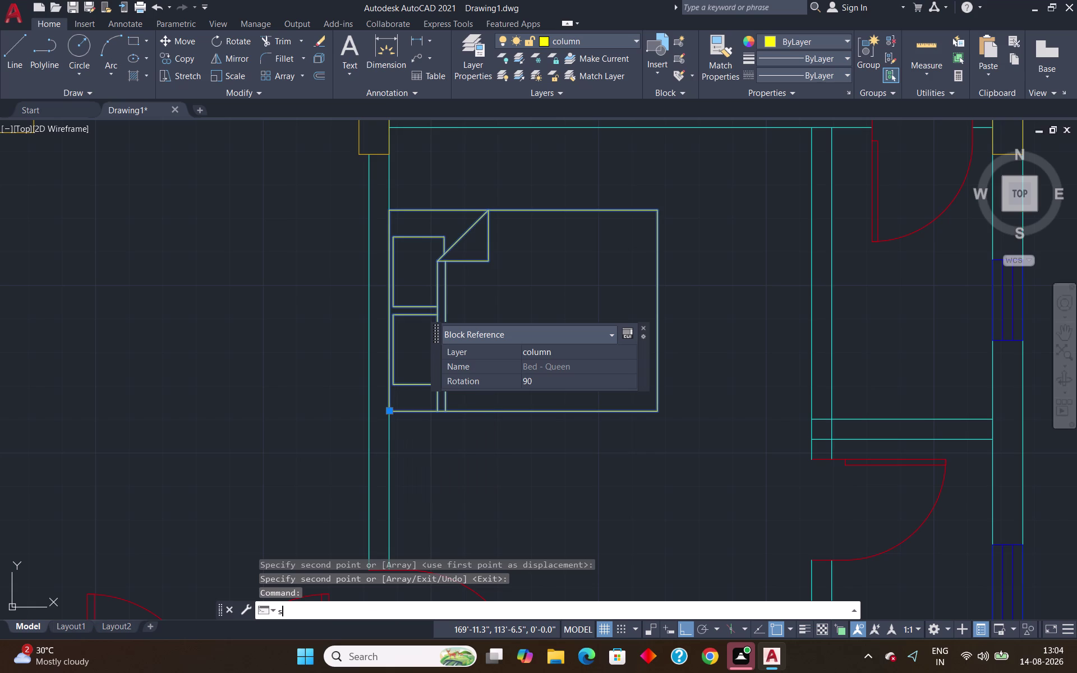
key(Return)
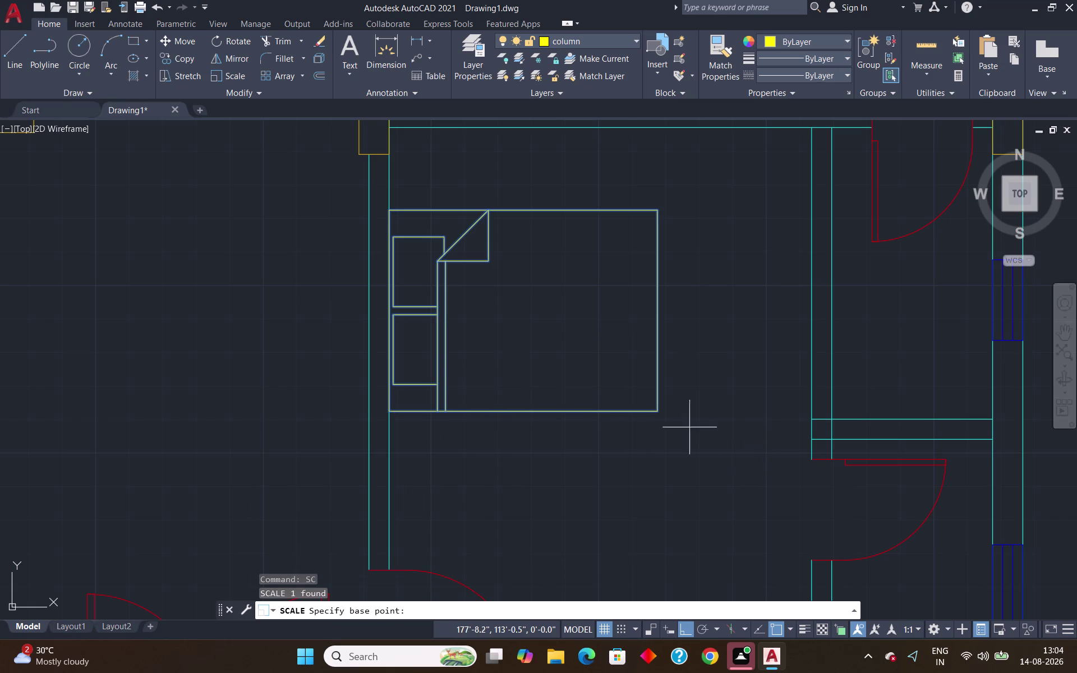
Scale the queen bed by reference from its bottom-right corner, 6' down to 2'.
click(660, 413)
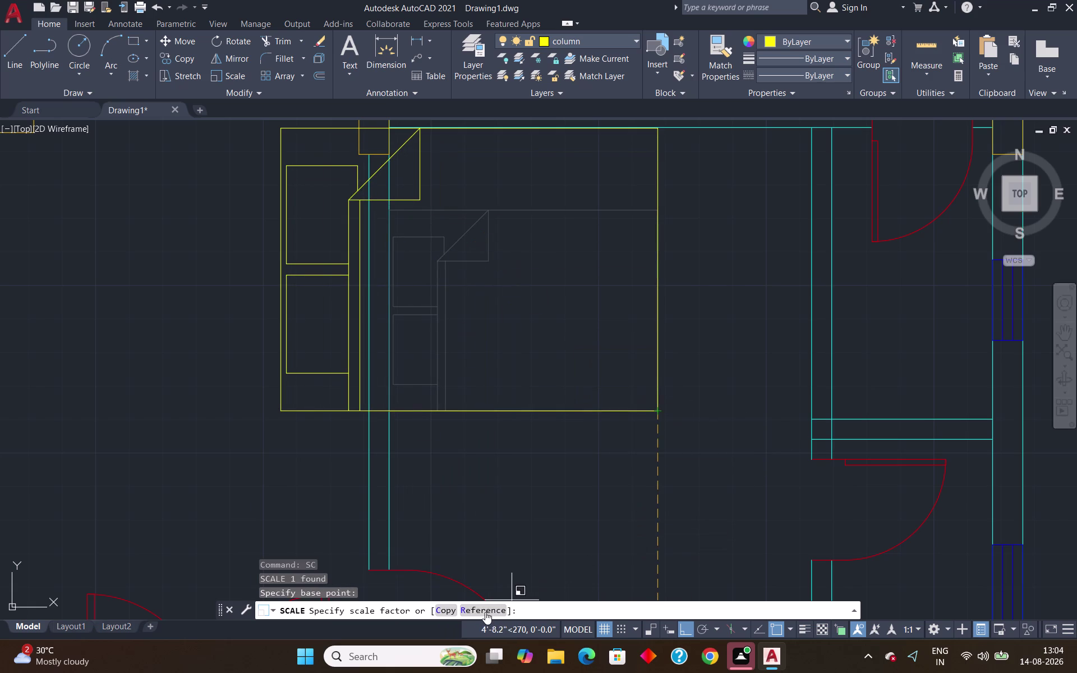
click(485, 612)
click(660, 413)
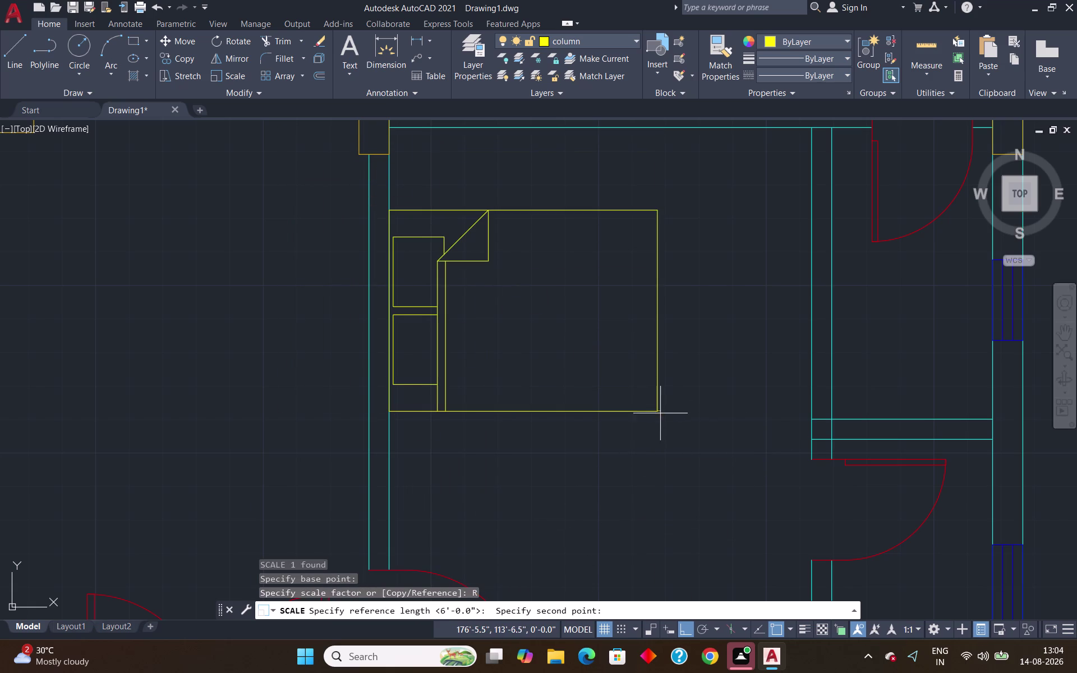
click(658, 214)
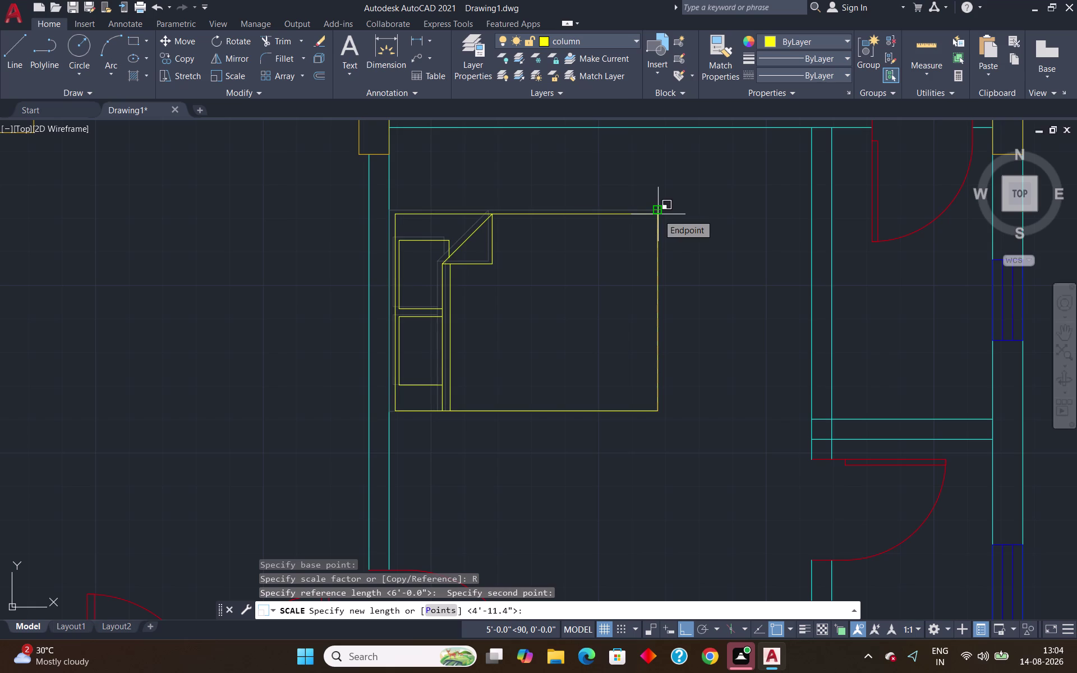
key(2)
key(apostrophe)
key(Return)
scroll(down, 3)
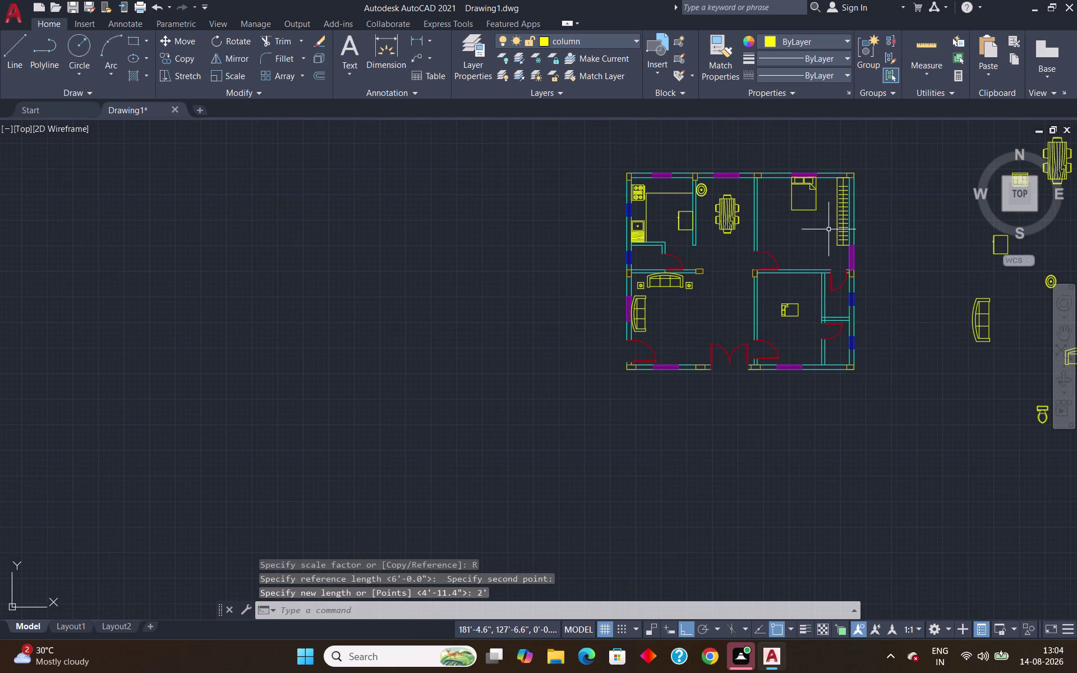
scroll(up, 3)
Rescale the bed by reference from its bottom-right corner, 5' up to 4'.
click(732, 186)
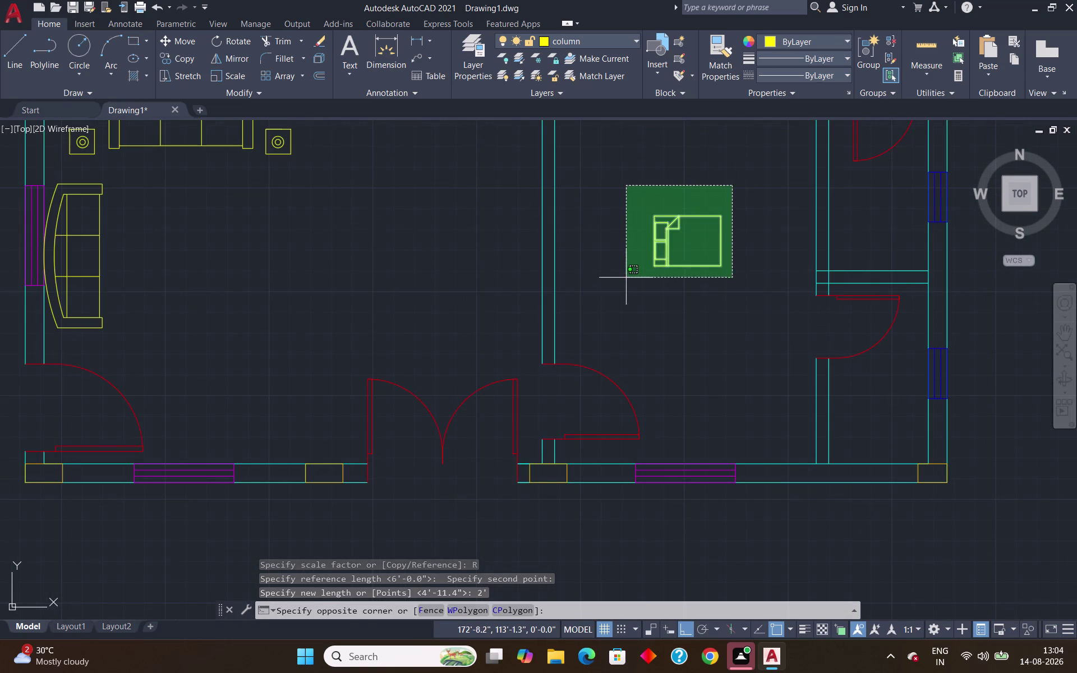
click(623, 286)
text(sc)
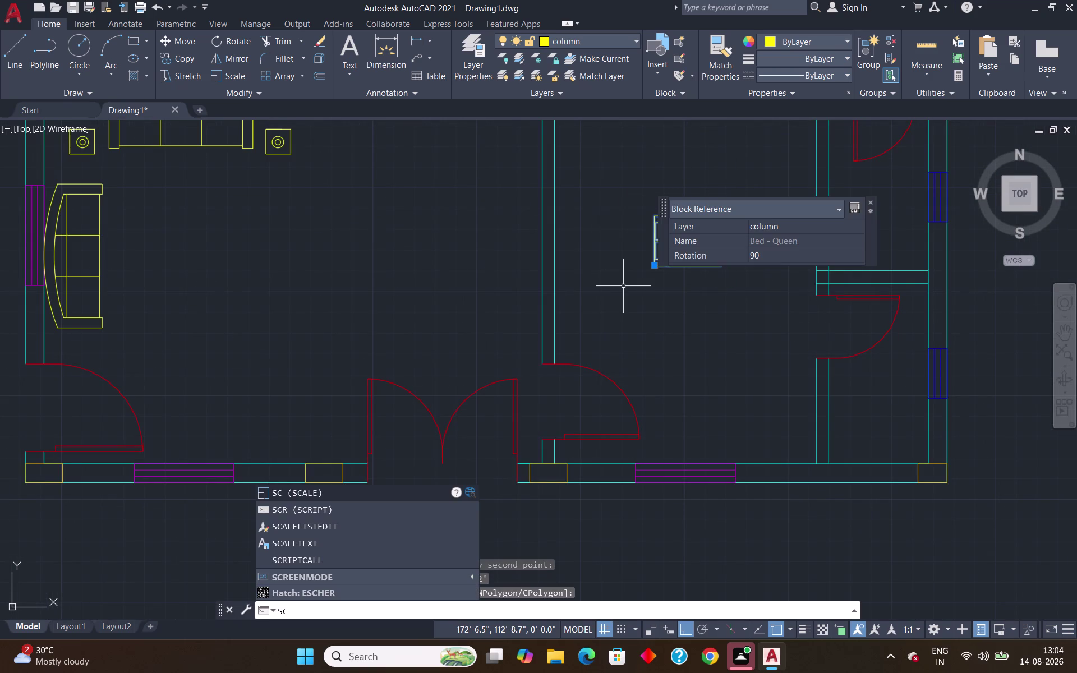
key(Return)
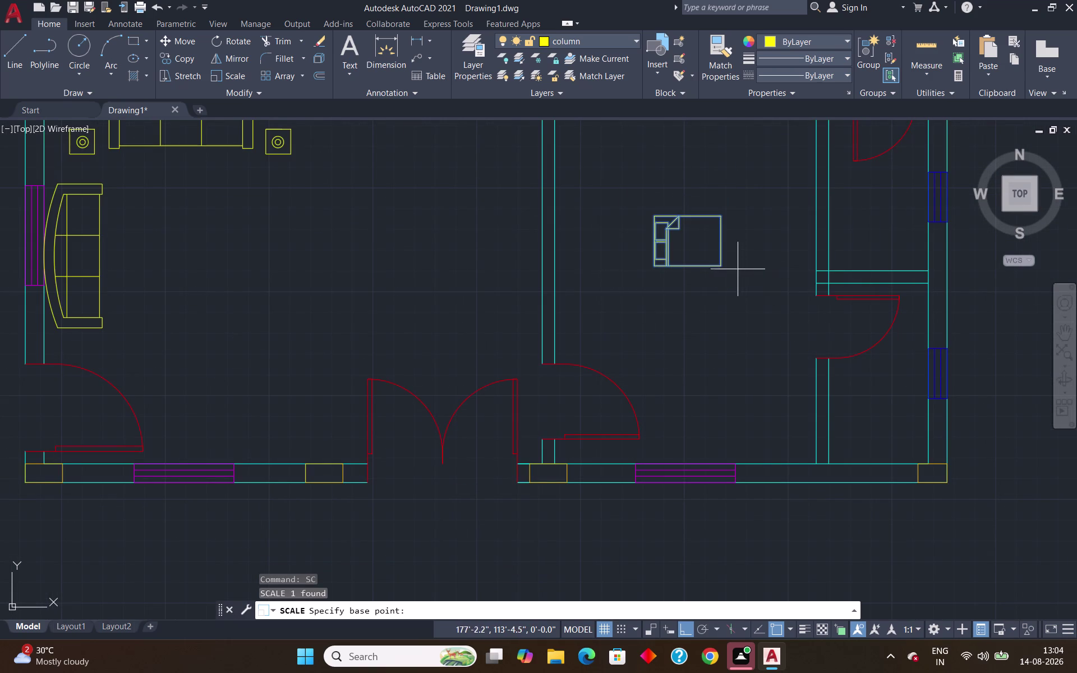
click(721, 264)
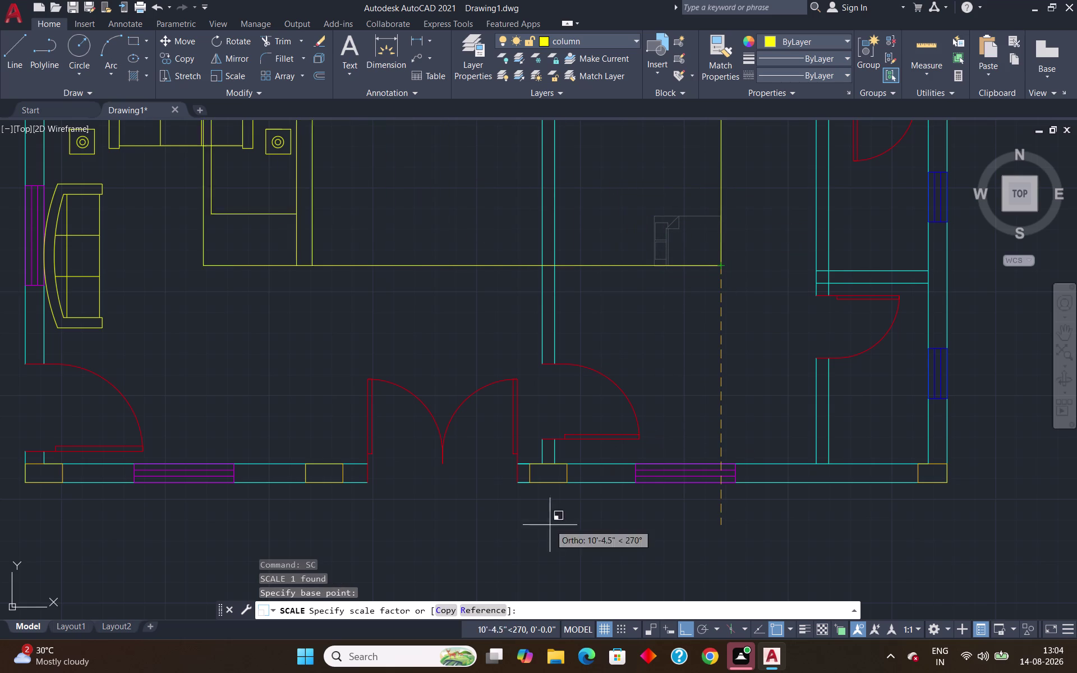
click(481, 607)
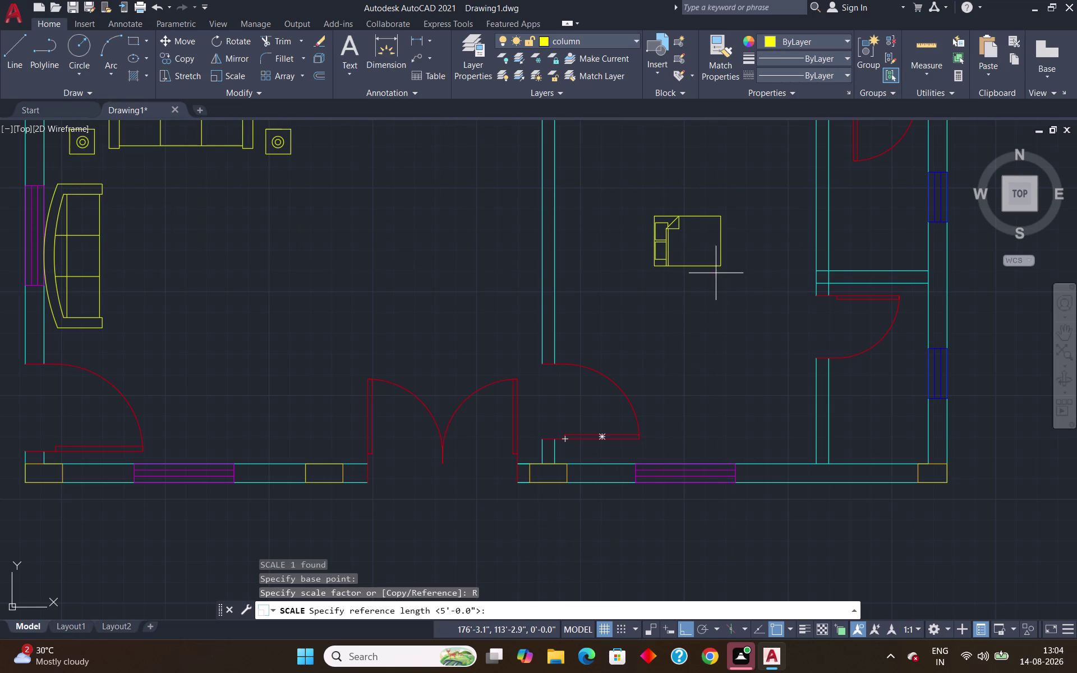
click(720, 269)
click(724, 213)
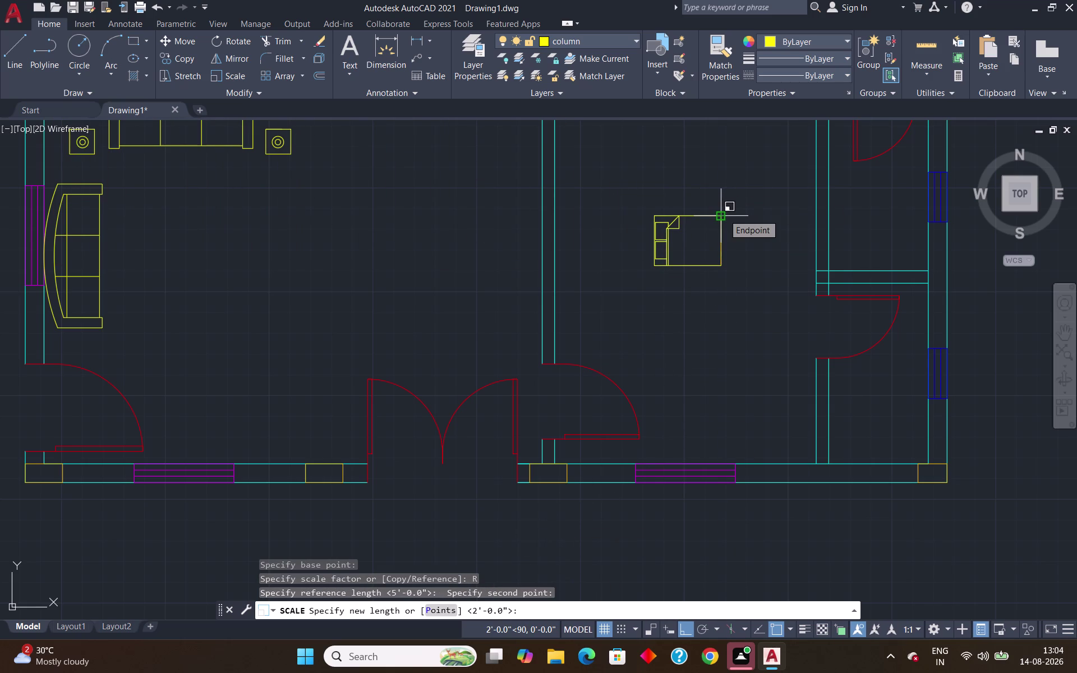
key(4)
key(apostrophe)
key(Return)
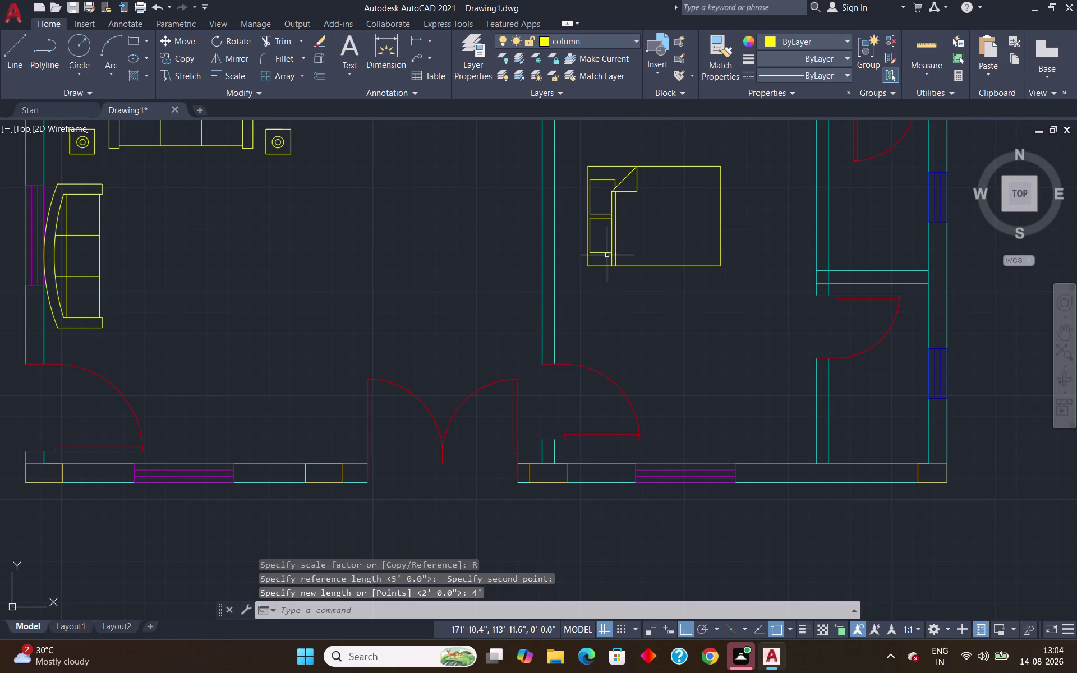
Select the resized bed and start moving it from a point on its left edge.
click(613, 263)
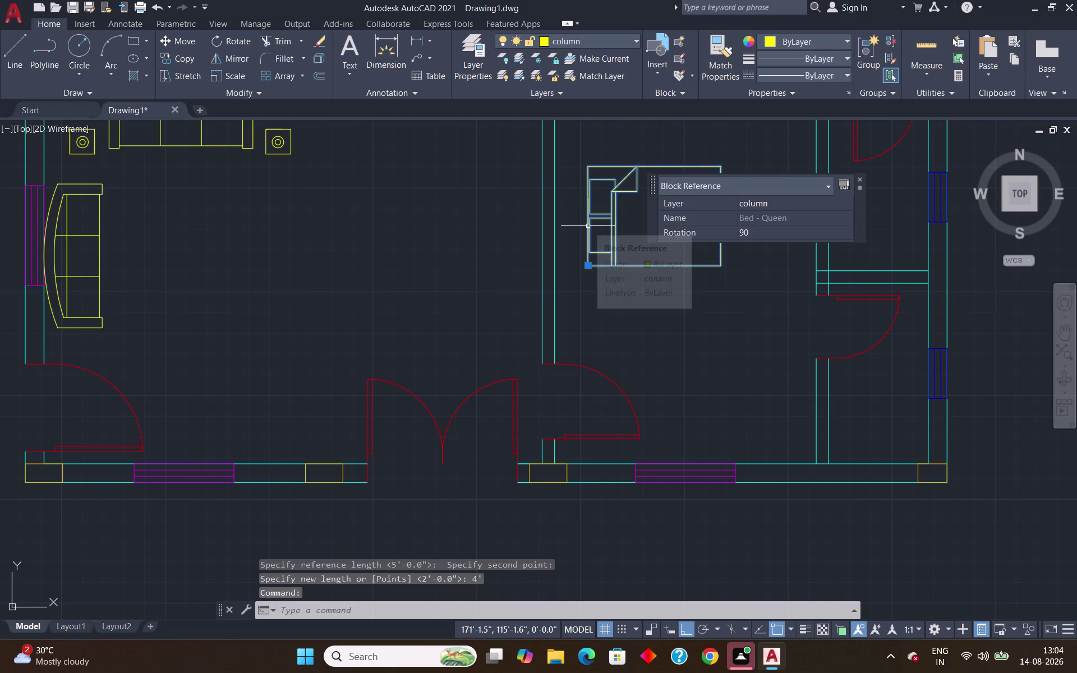
key(m)
key(Return)
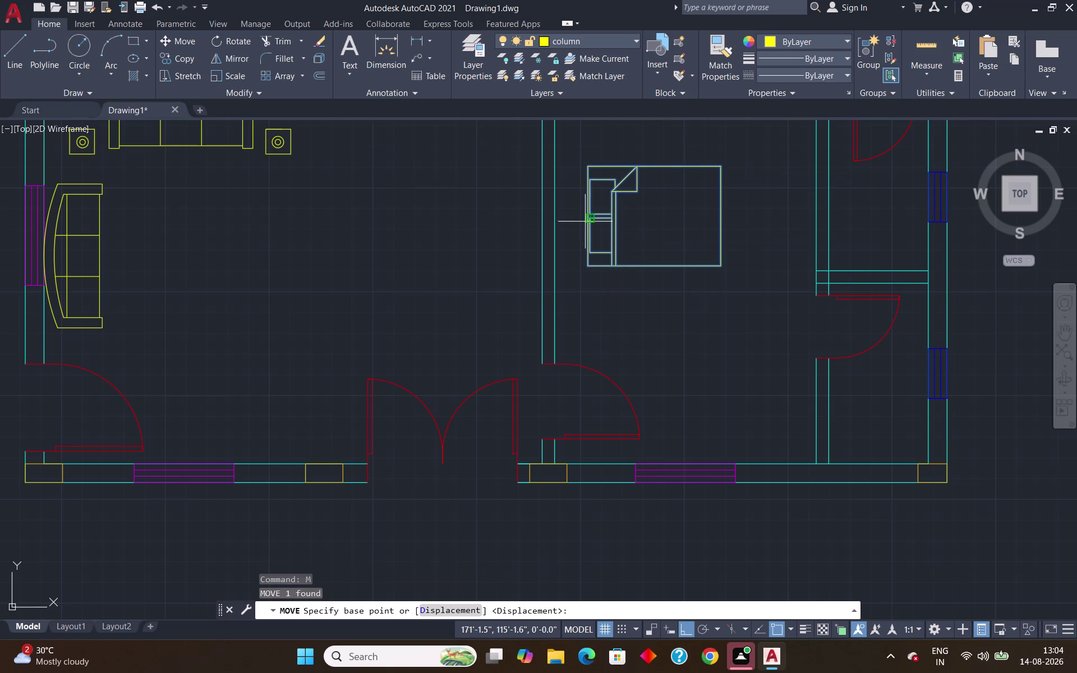
click(587, 218)
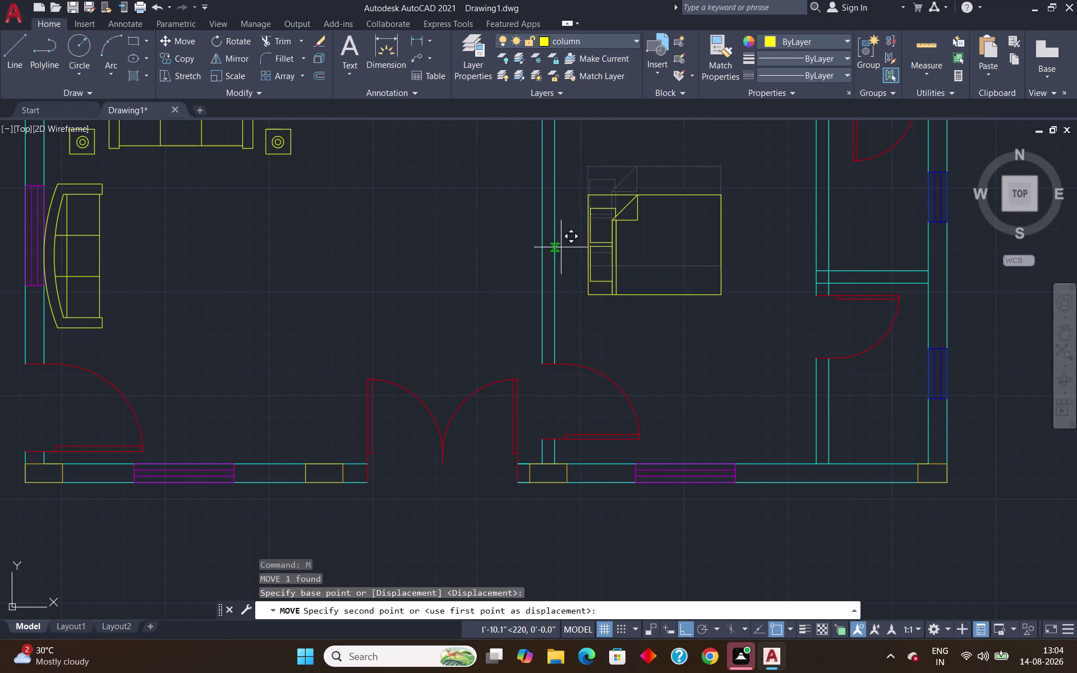
Drop the queen bed against the bedroom's left wall.
click(554, 267)
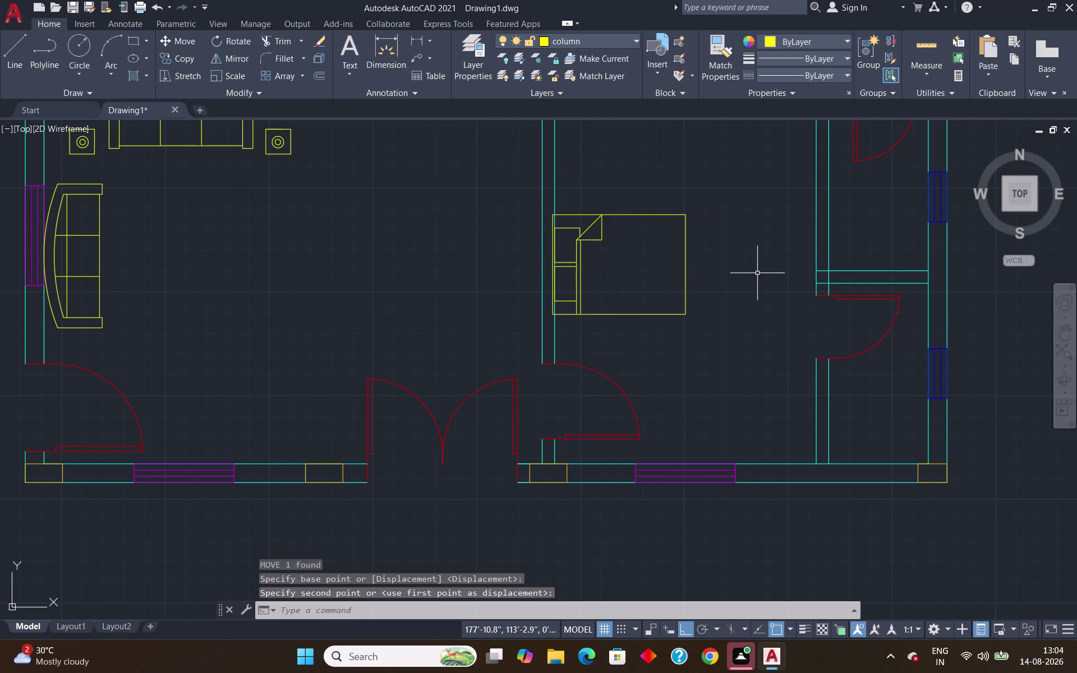
scroll(down, 3)
scroll(up, 3)
scroll(down, 3)
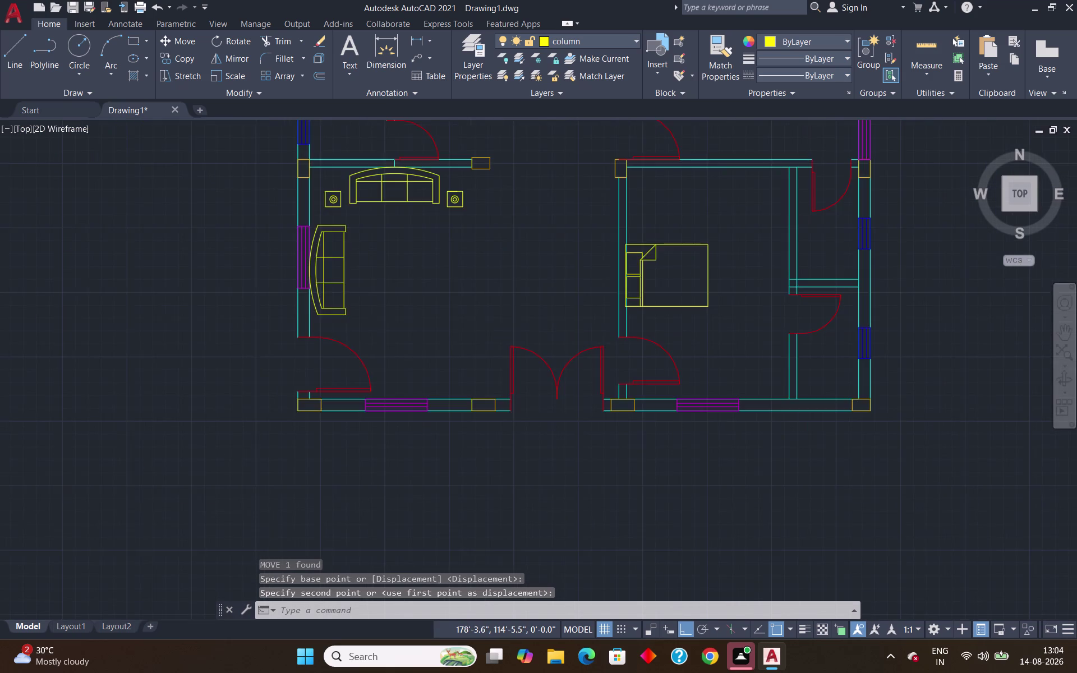
scroll(up, 3)
Start a new line at the column corner.
key(l)
key(Return)
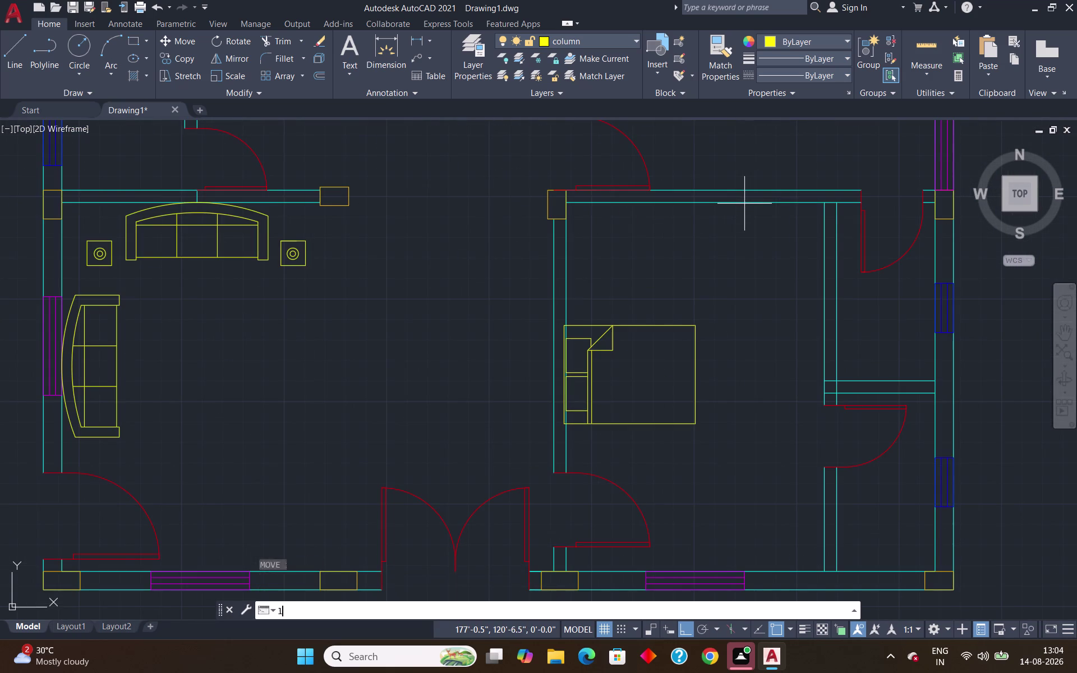
click(566, 209)
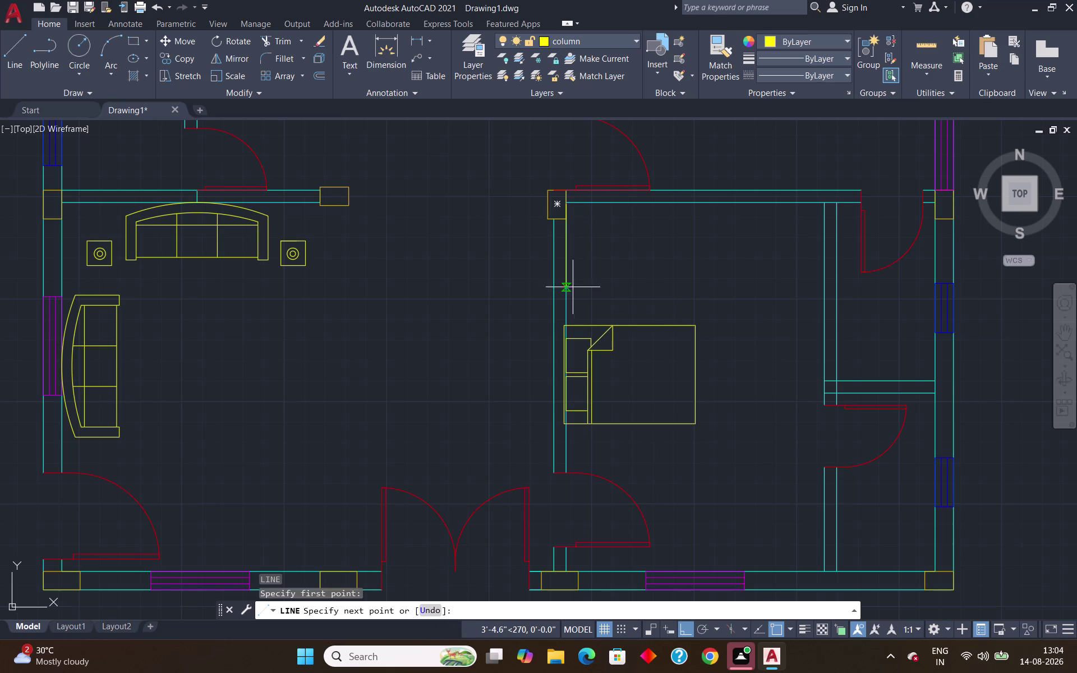
Draw the wardrobe outline: 2' down the wall, across to the opposite wall, then up to the top wall.
scroll(up, 3)
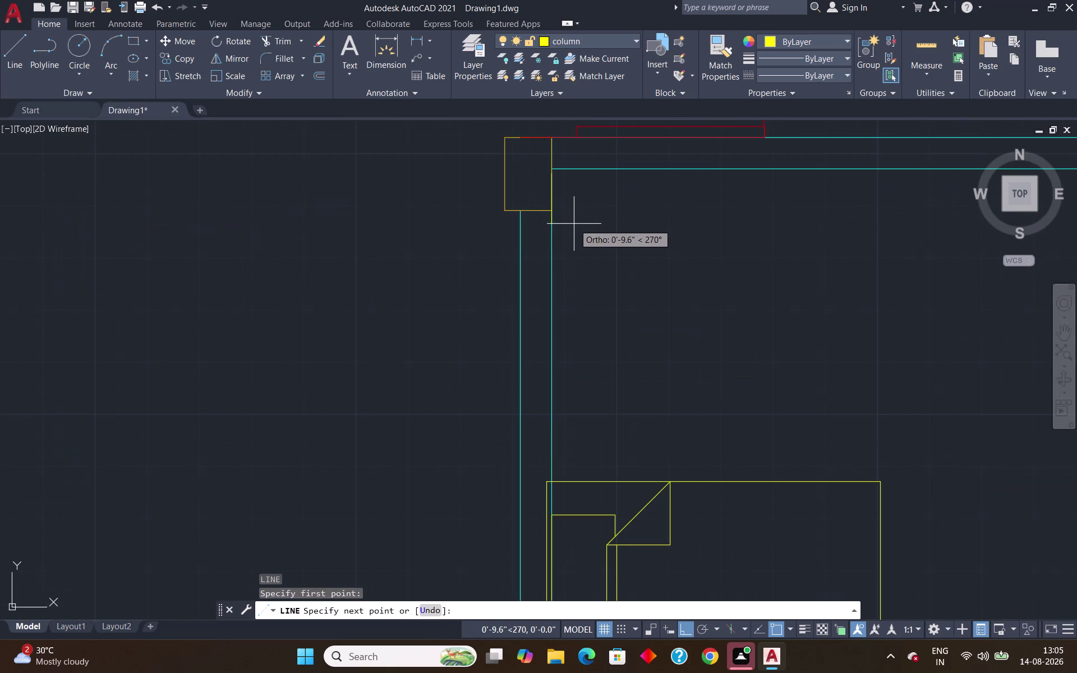
key(Escape)
key(l)
key(Return)
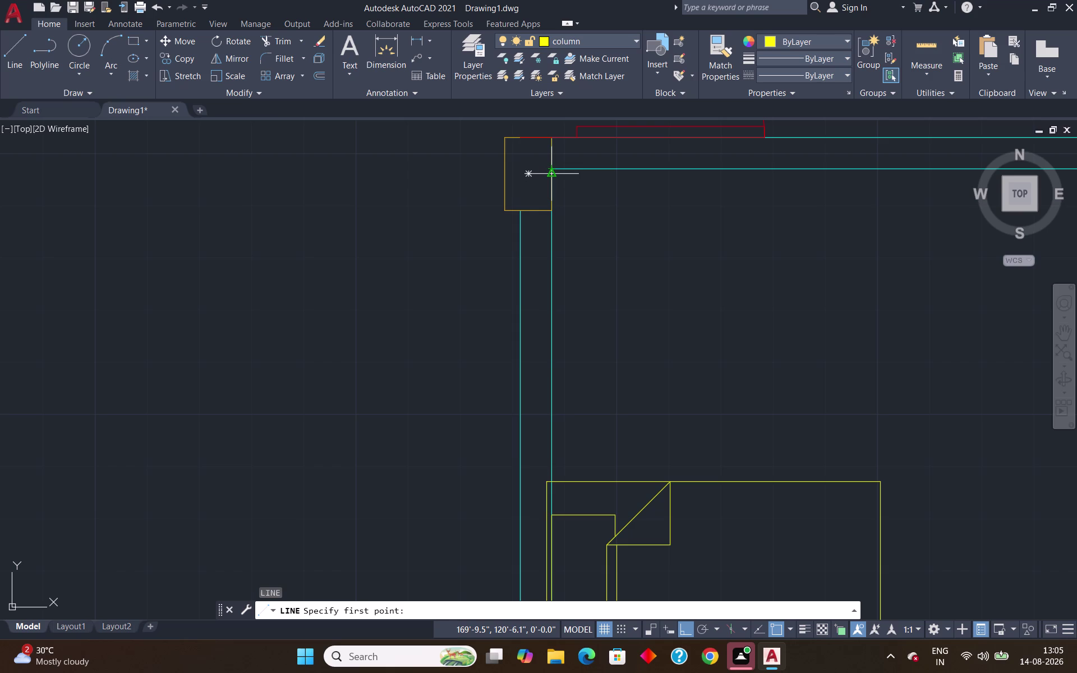
click(548, 169)
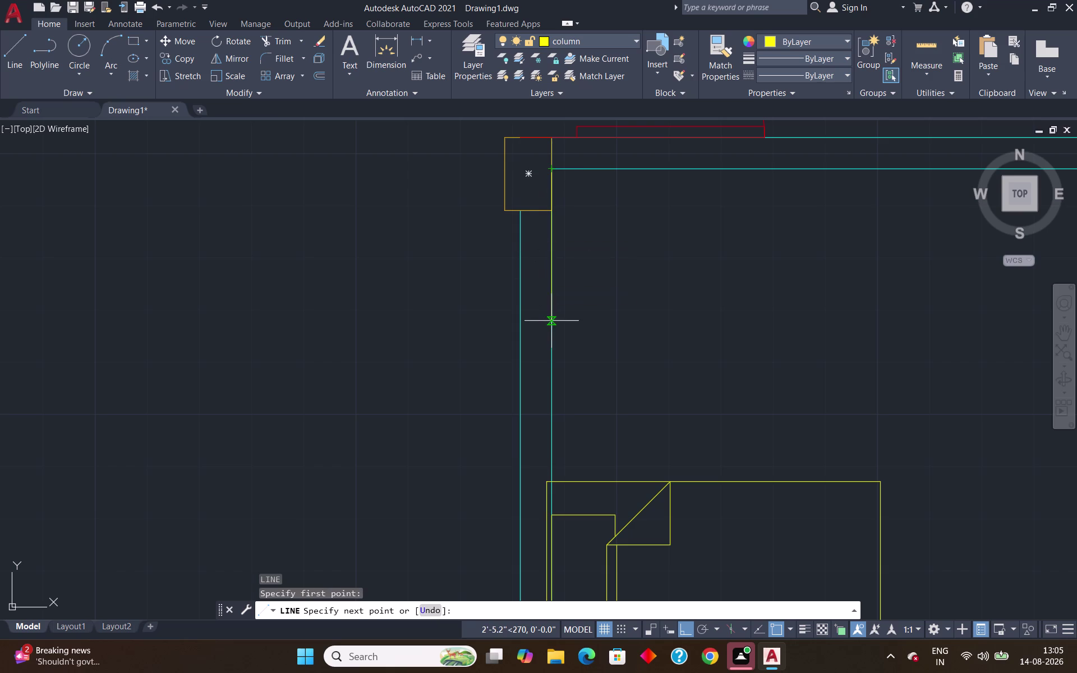
key(2)
key(apostrophe)
key(Return)
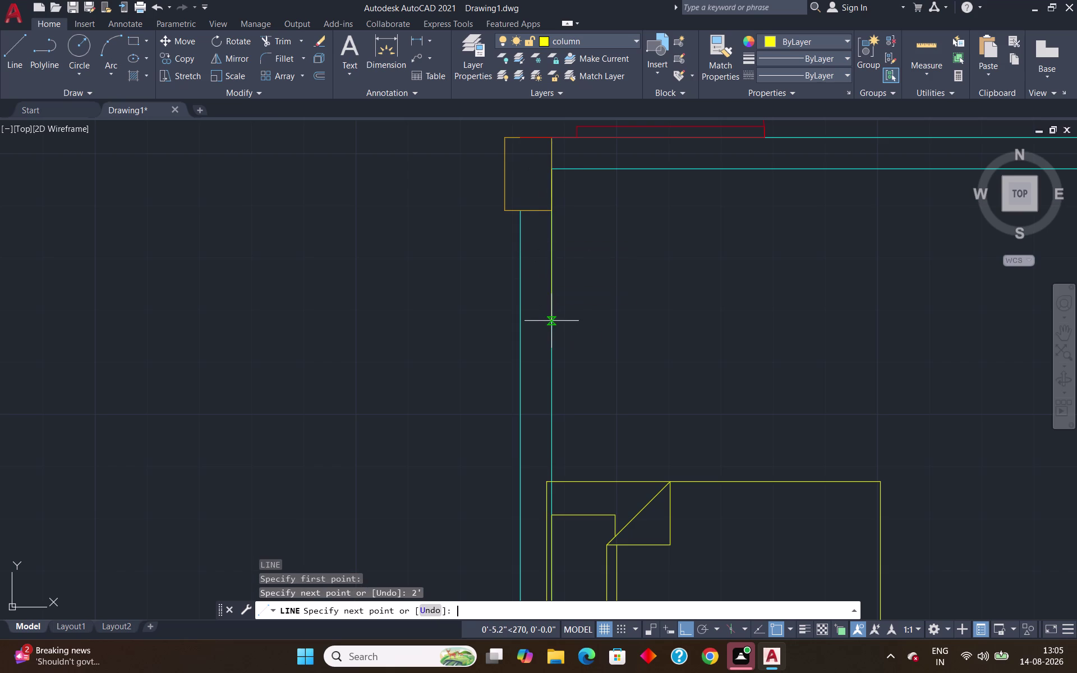
scroll(down, 3)
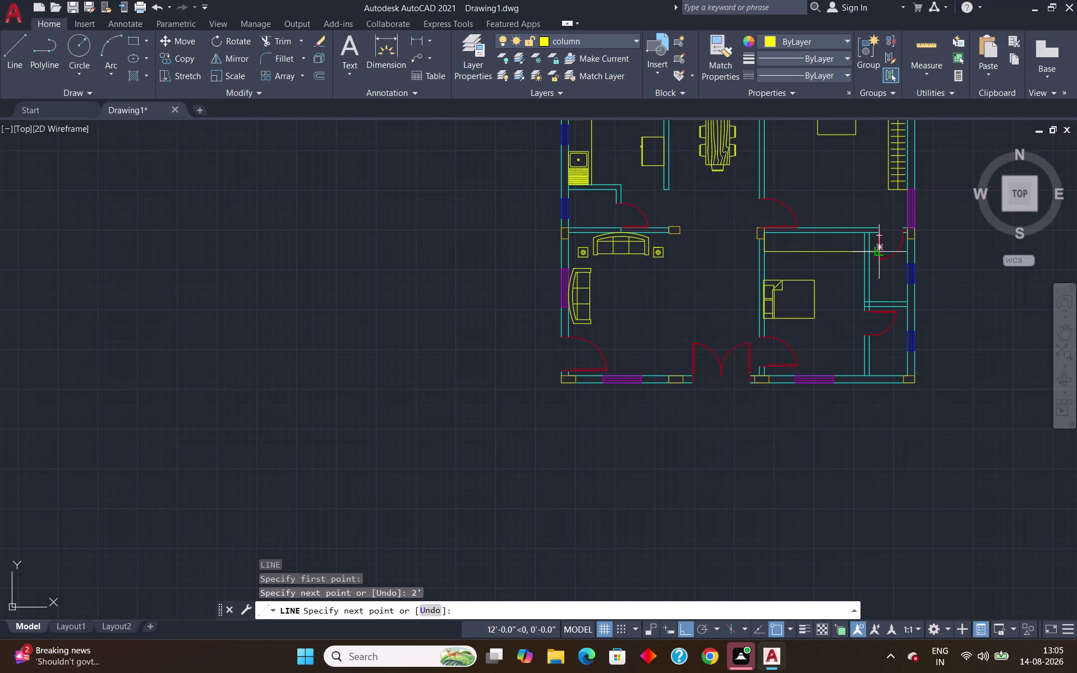
scroll(up, 3)
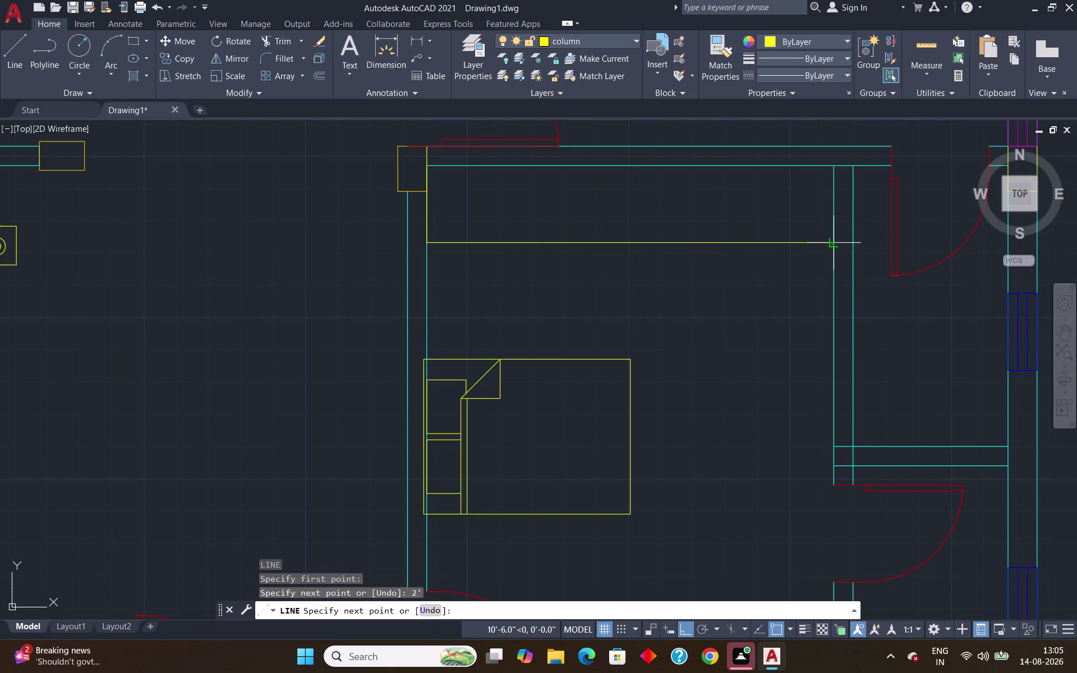
click(833, 245)
click(831, 169)
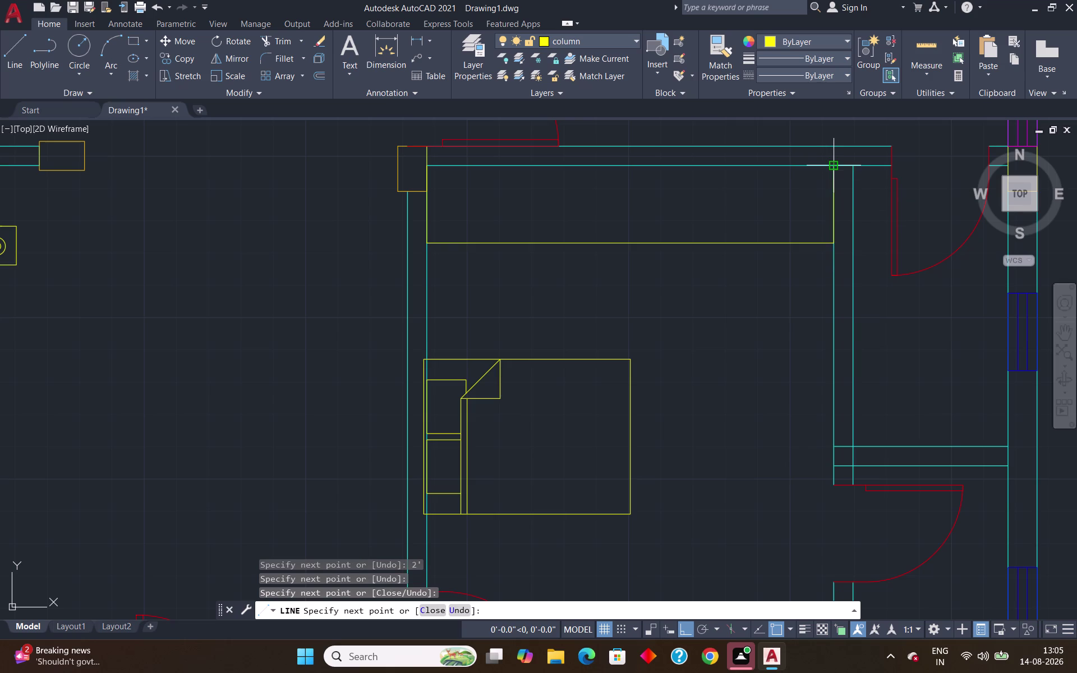
key(Return)
Offset the wardrobe's horizontal line 1' upward.
key(o)
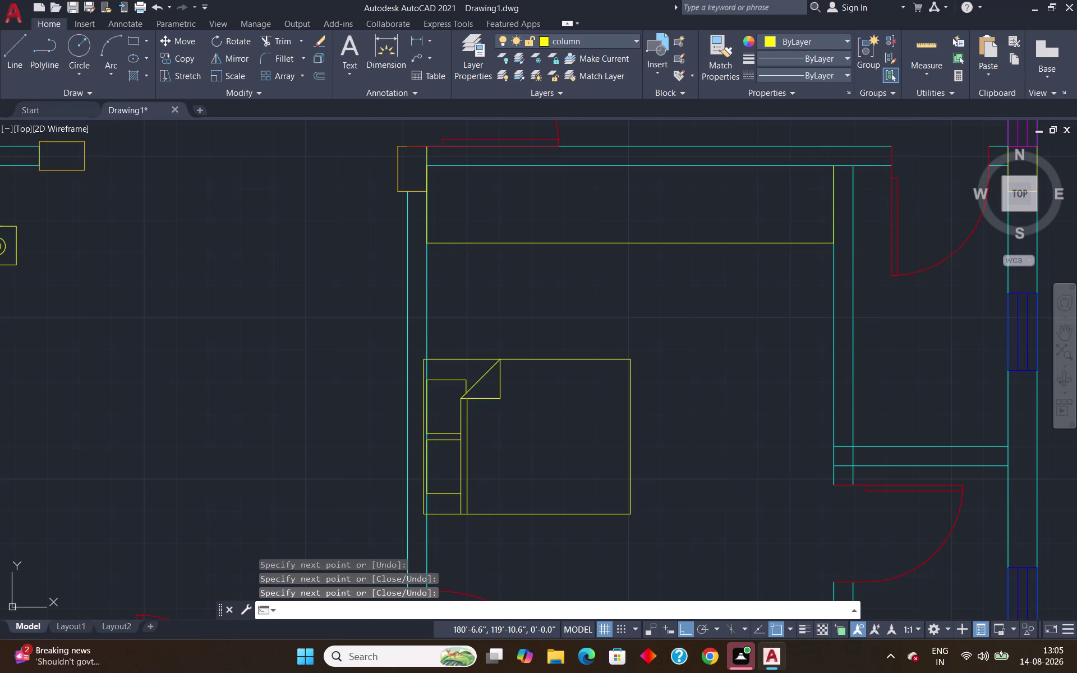
key(Return)
text(1')
key(Return)
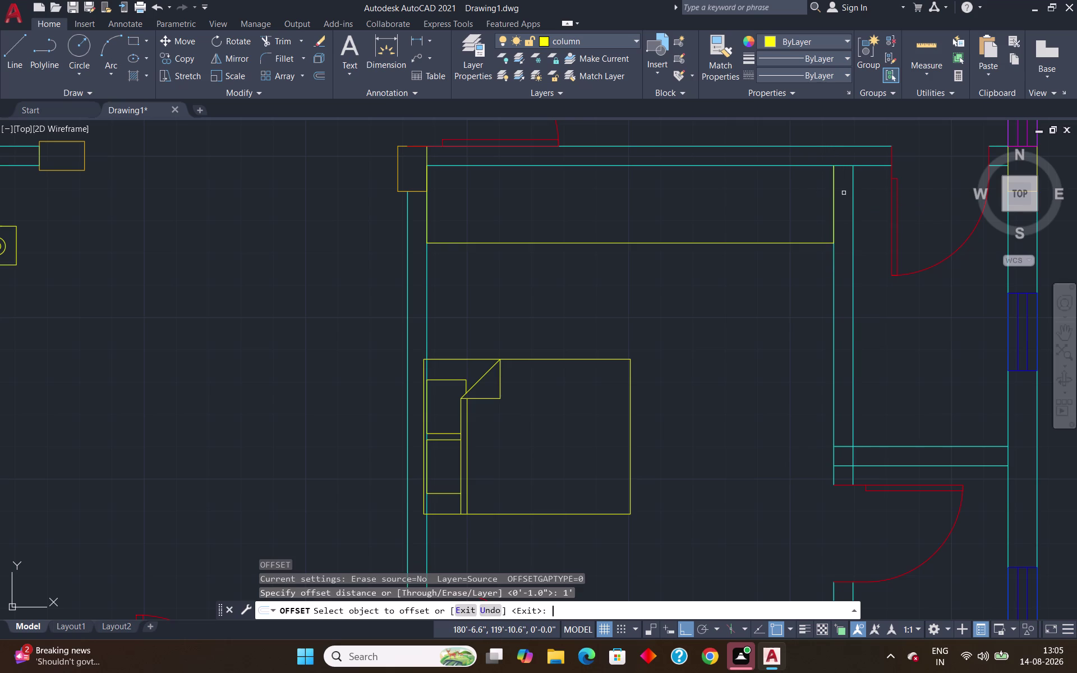
click(742, 243)
click(741, 221)
key(Escape)
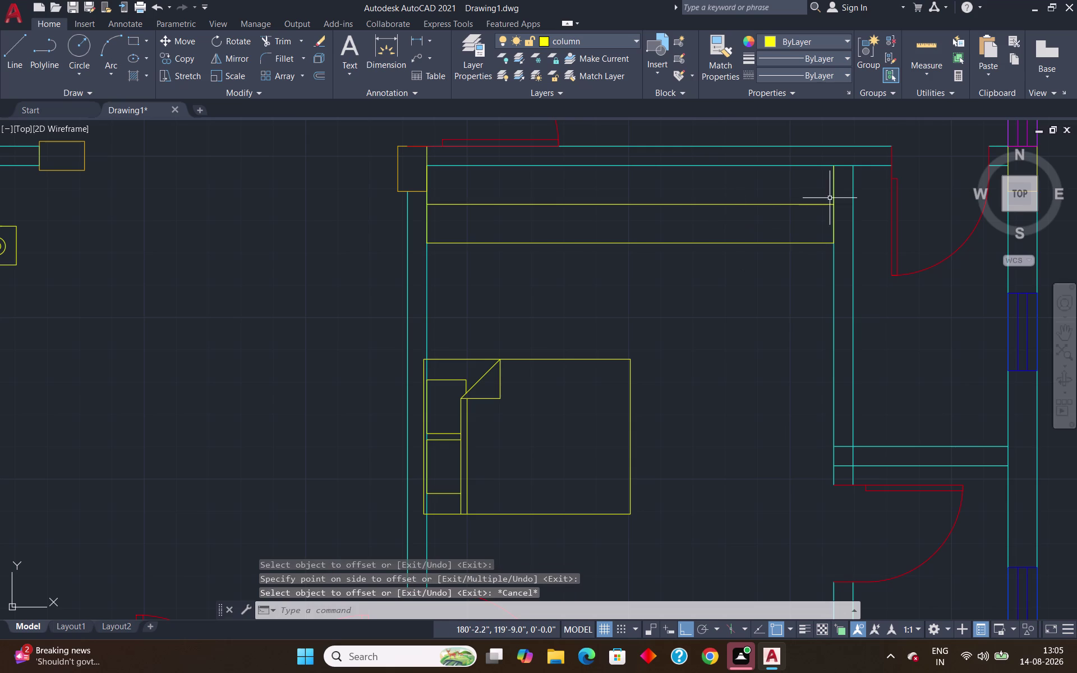
Cancel the distance measurement and zoom back in on the wardrobe.
scroll(down, 3)
click(924, 46)
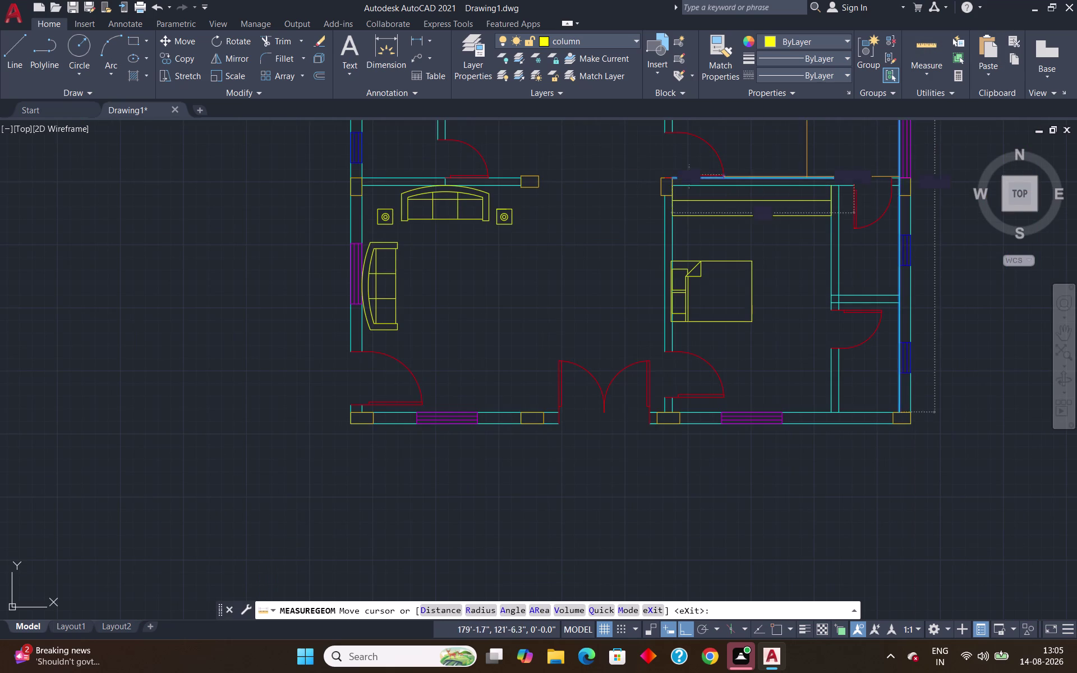
key(Escape)
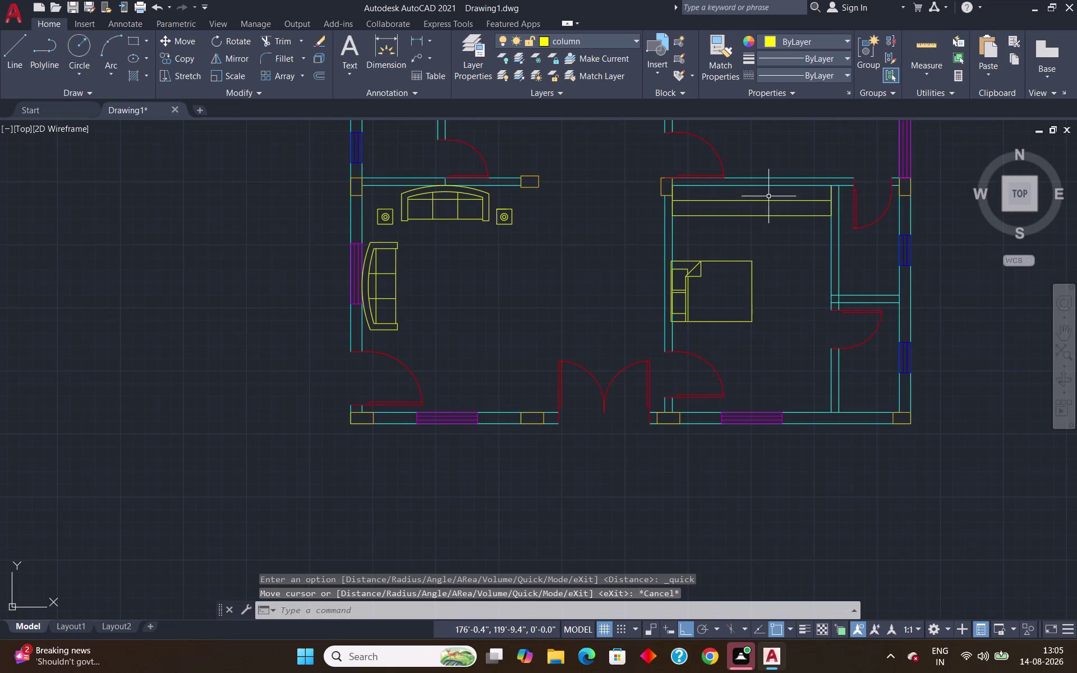
scroll(up, 3)
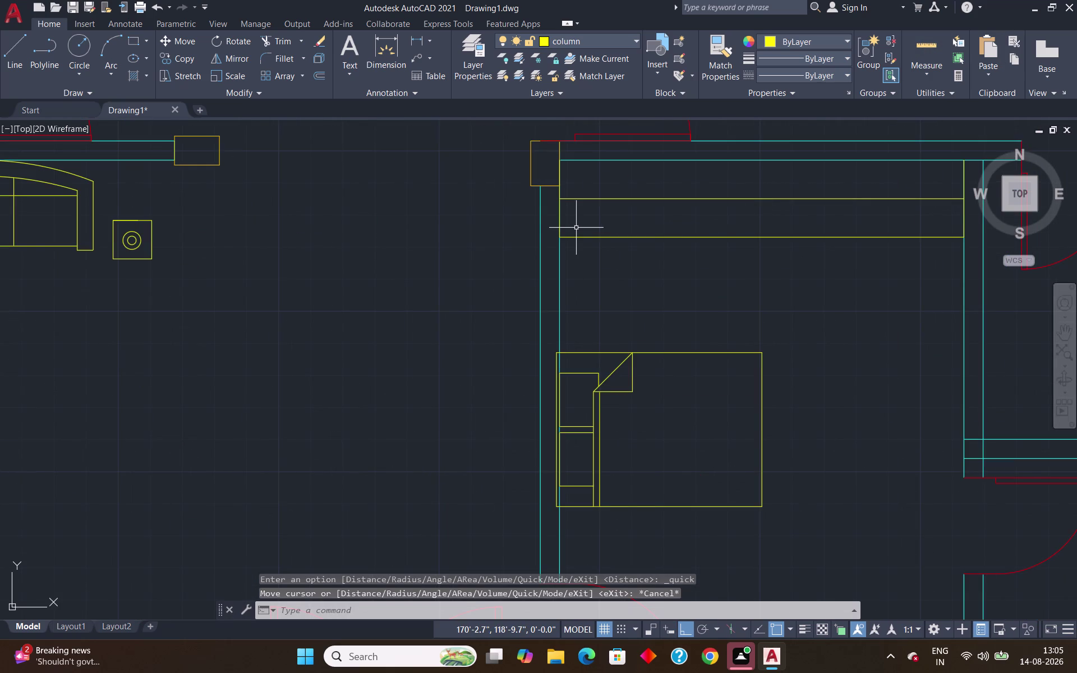
Draw a 9" line from the wardrobe's top edge.
key(l)
key(Return)
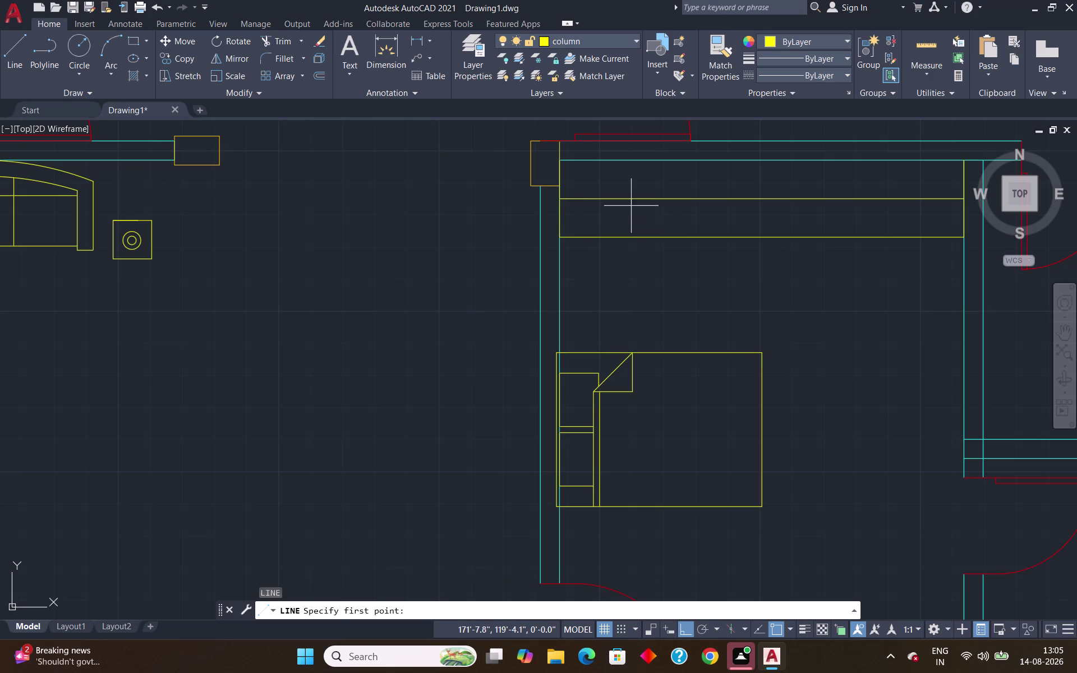
click(602, 199)
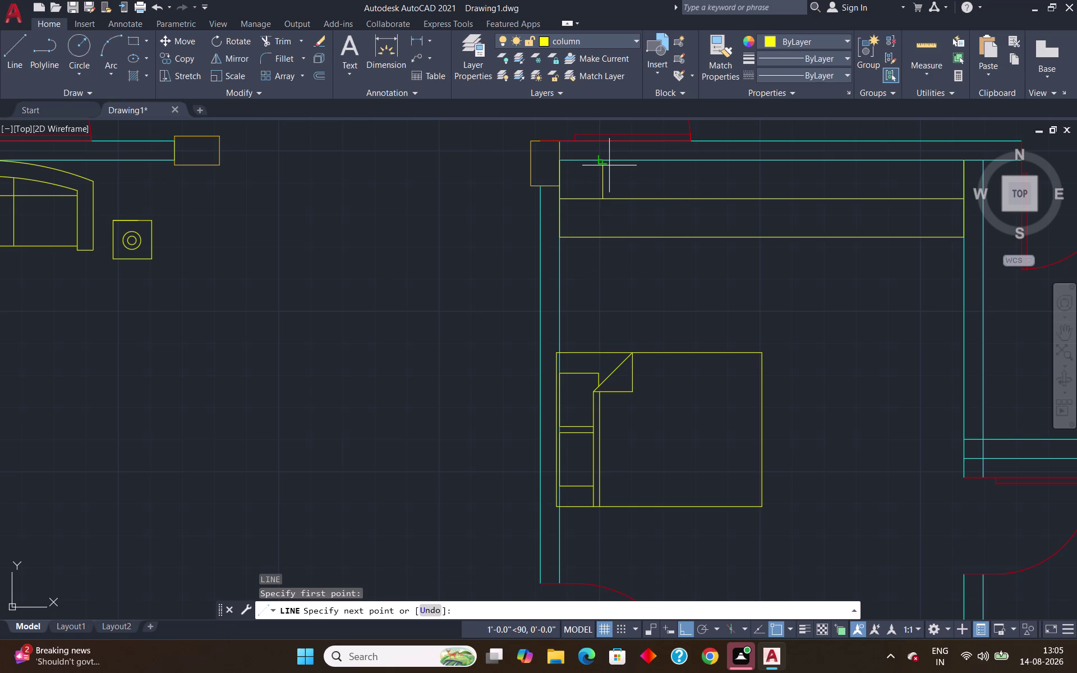
text(9")
key(Return)
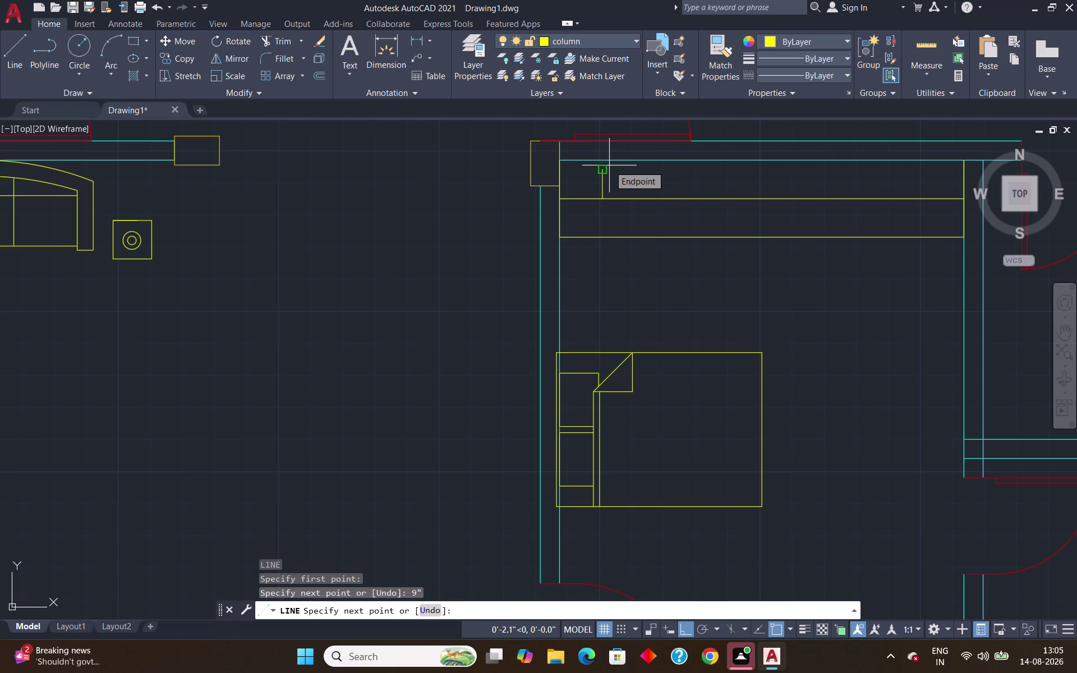
key(Return)
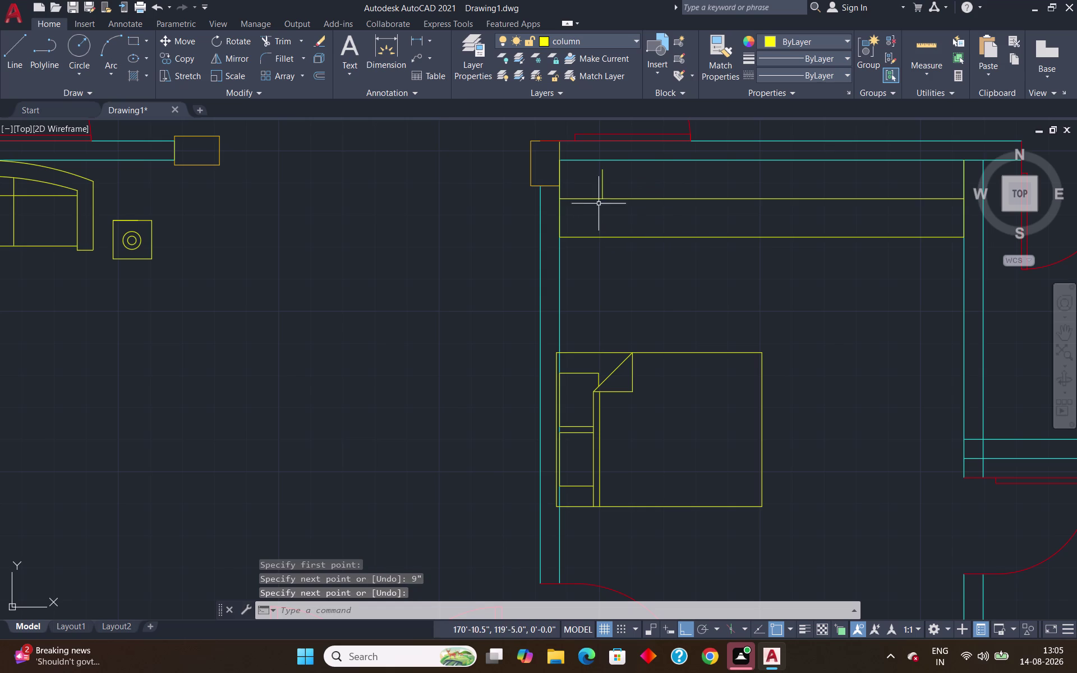
Mirror the 9" line about the wardrobe's inner edge, keeping the original.
click(602, 187)
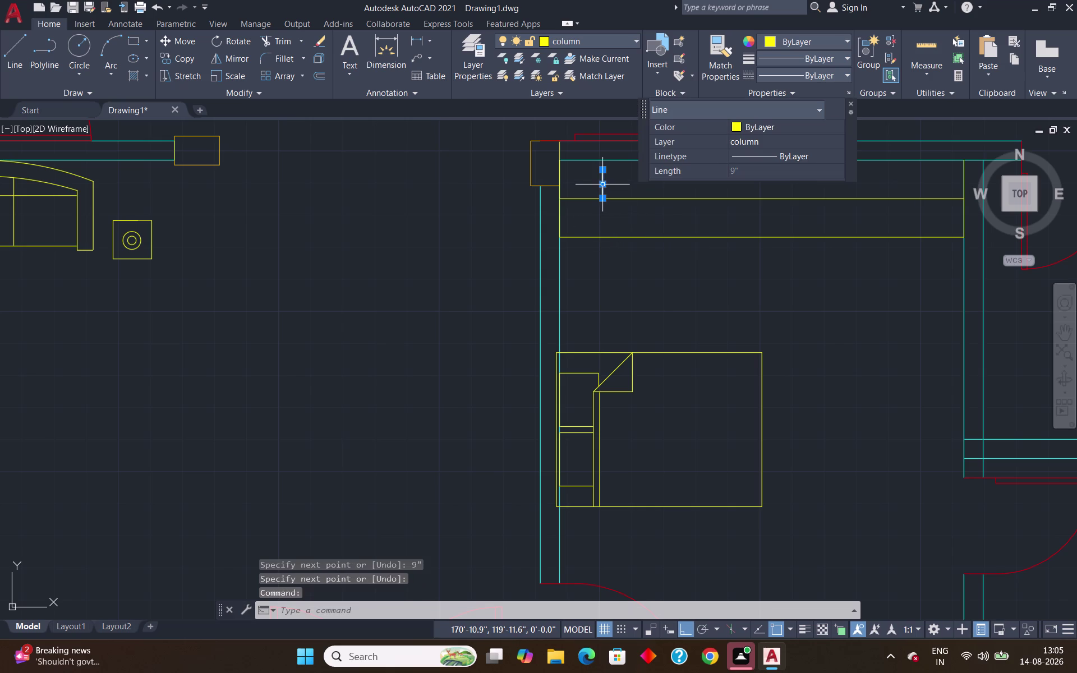
text(mi)
key(Return)
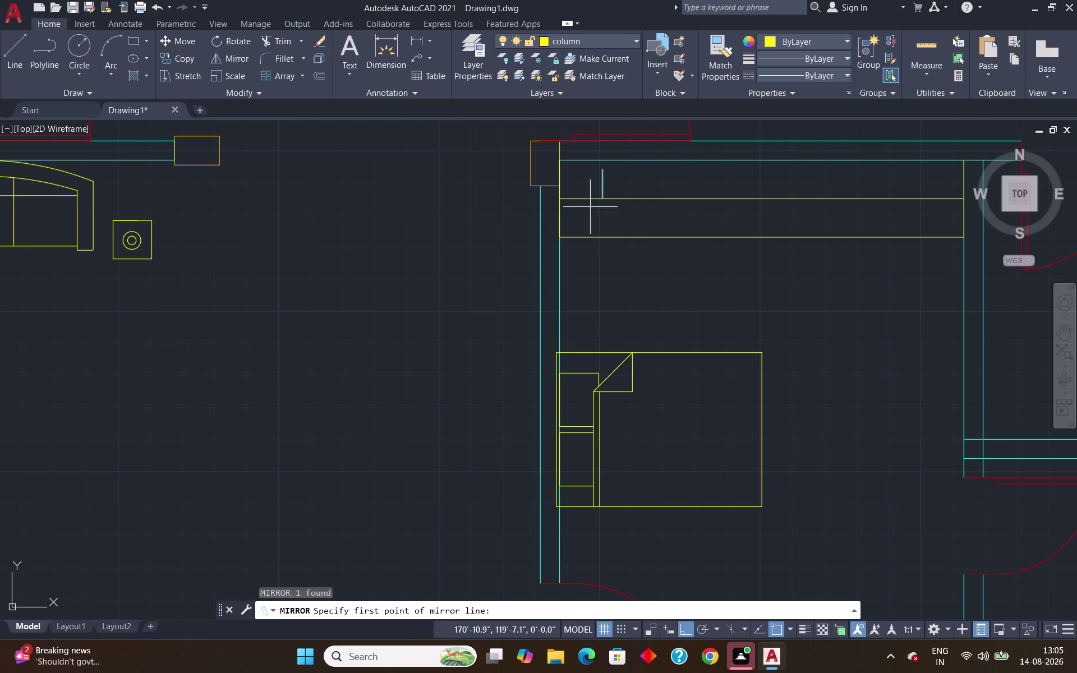
scroll(up, 3)
click(594, 174)
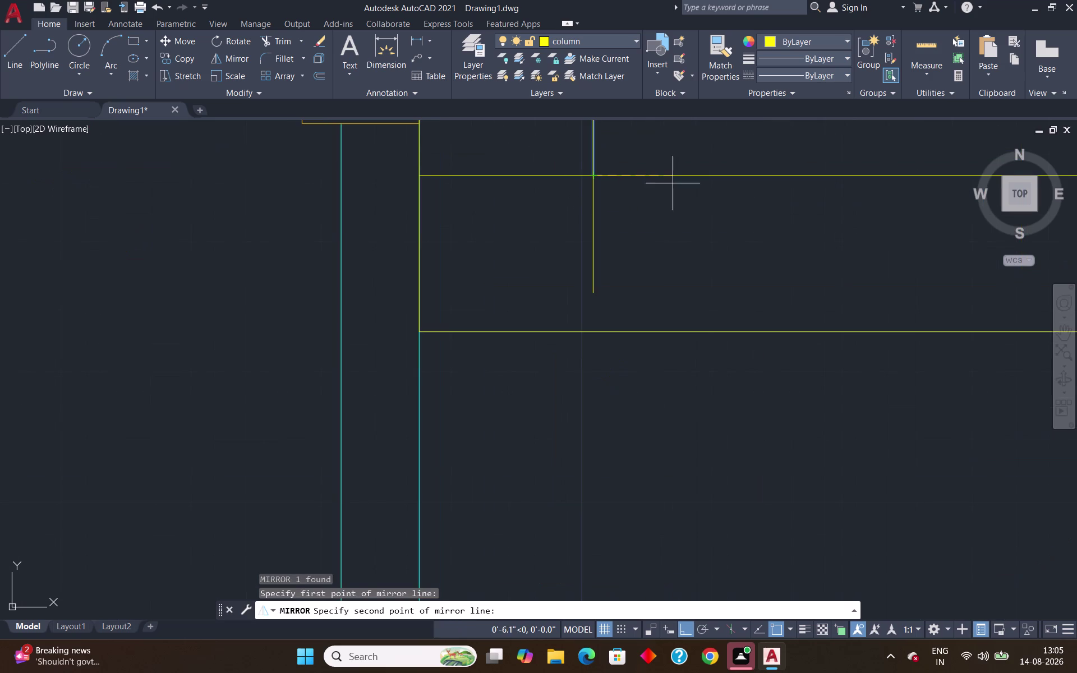
click(736, 182)
key(Return)
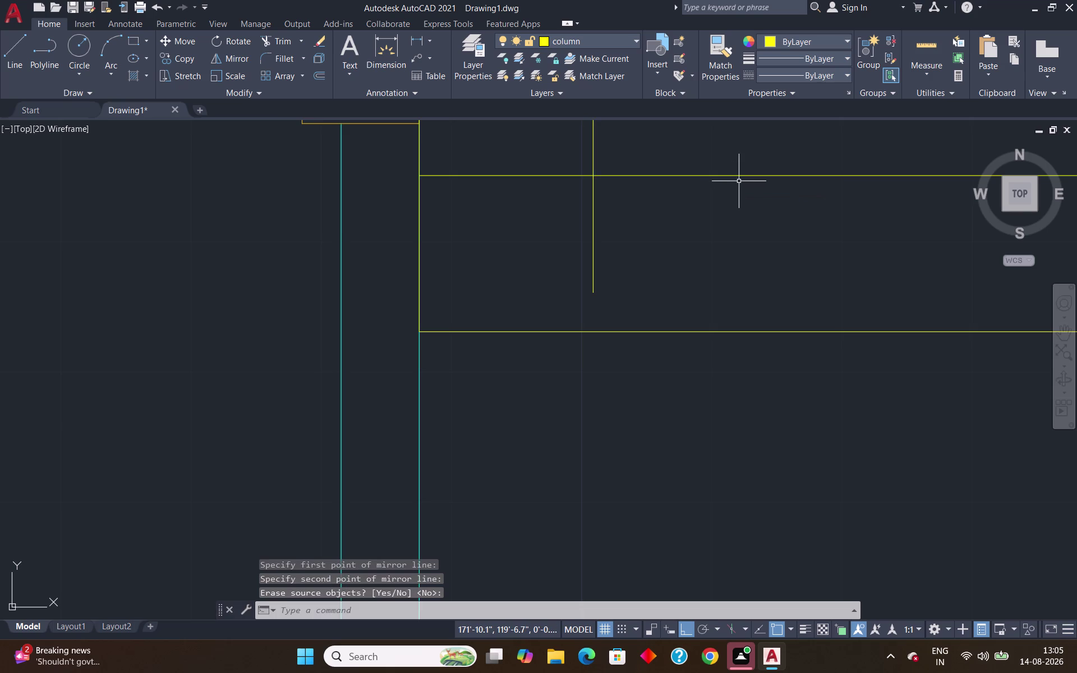
Join the two 9" halves into one 1'-6" divider and select it.
scroll(down, 3)
click(720, 160)
click(696, 176)
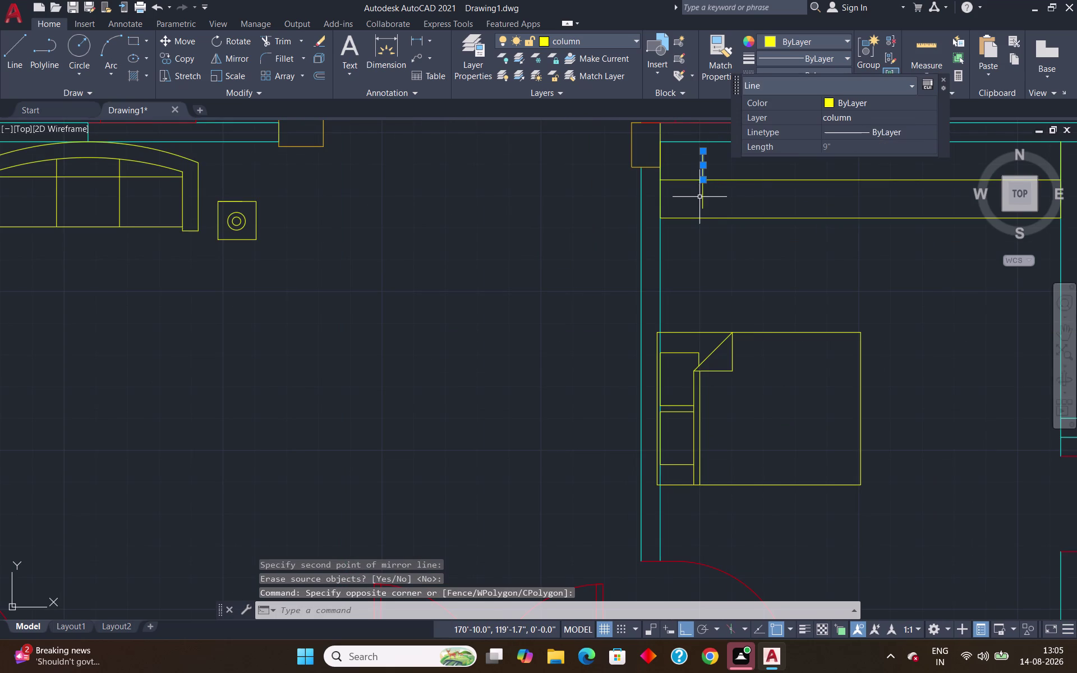
click(700, 197)
click(705, 202)
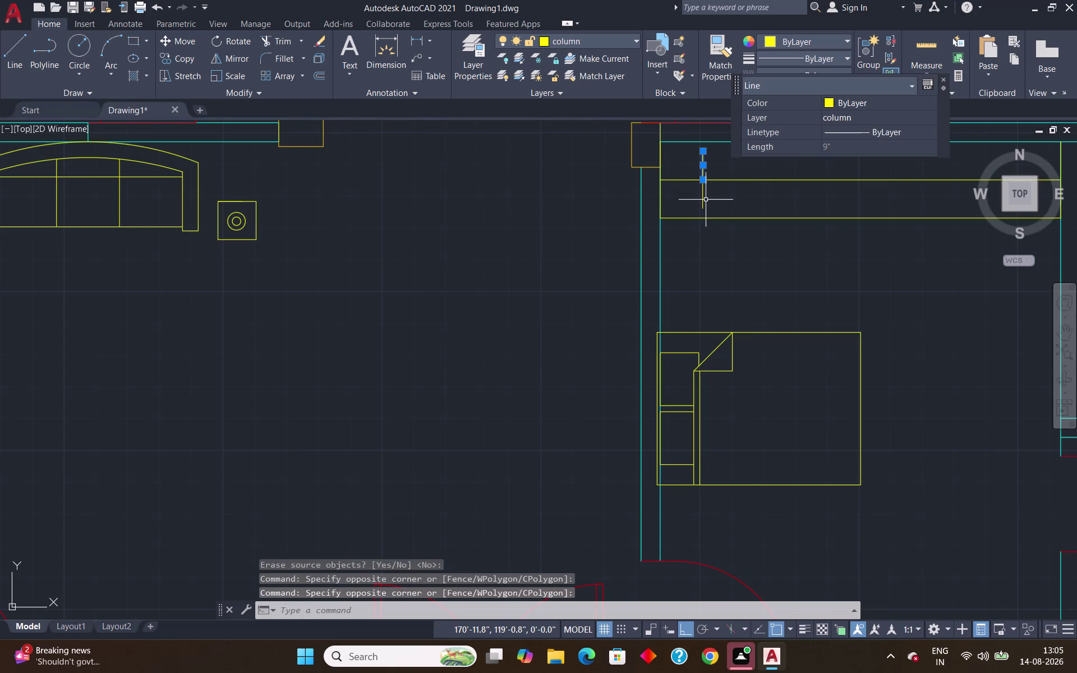
click(701, 202)
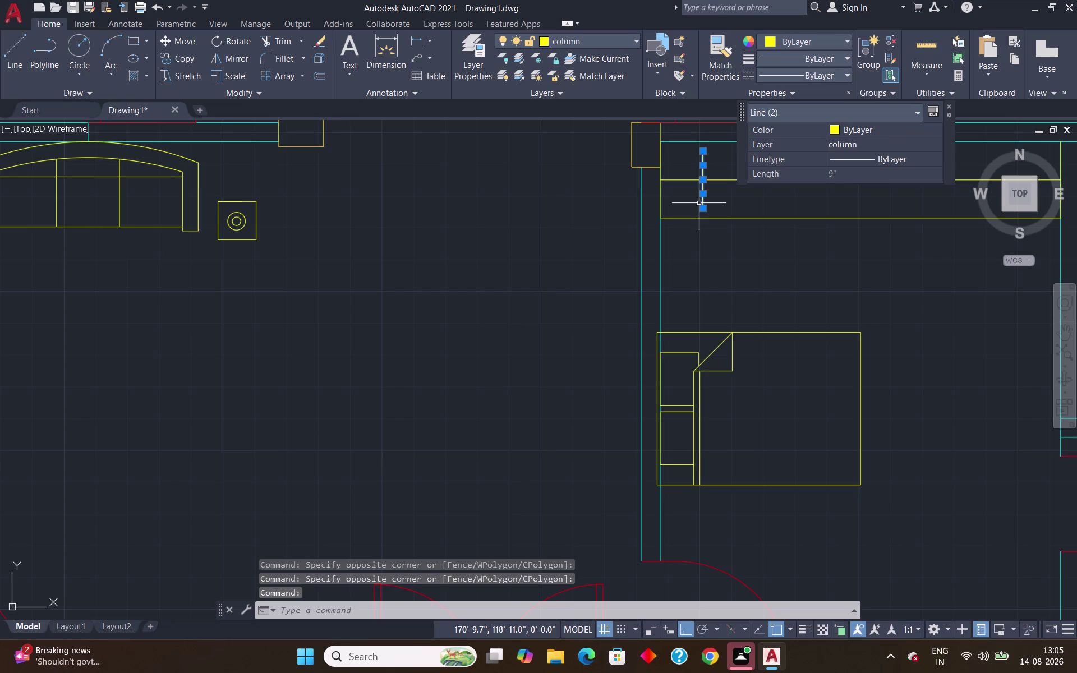
key(j)
key(Return)
scroll(up, 3)
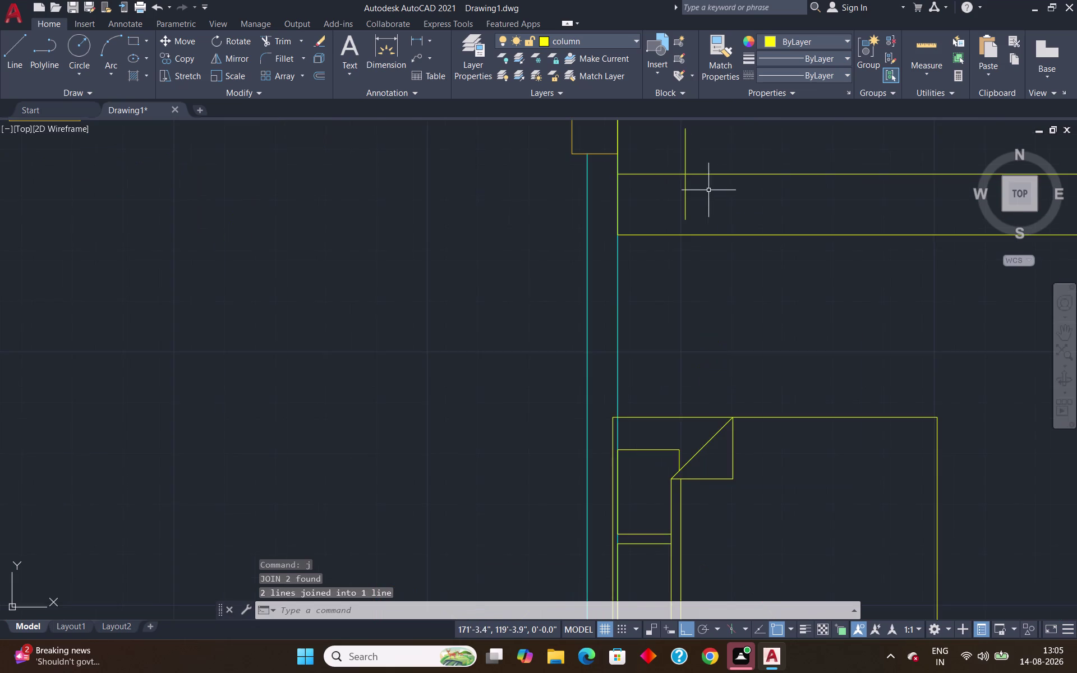
scroll(down, 3)
scroll(up, 3)
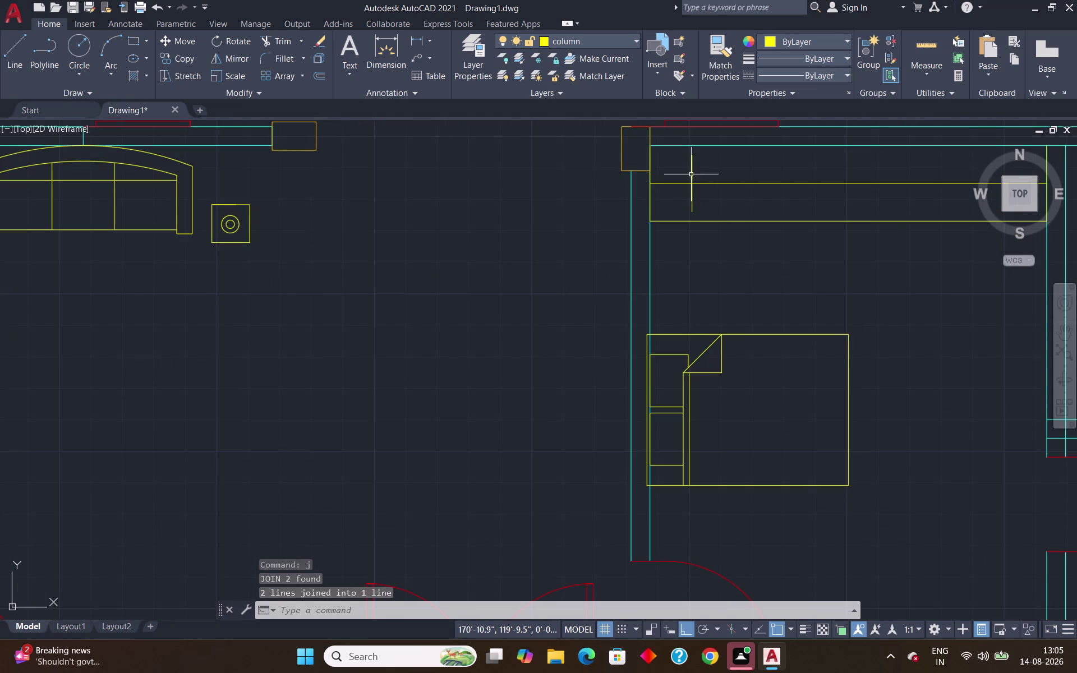
click(691, 176)
Copy the divider as a 15-item array fitted up to the wardrobe's right end.
text(c)
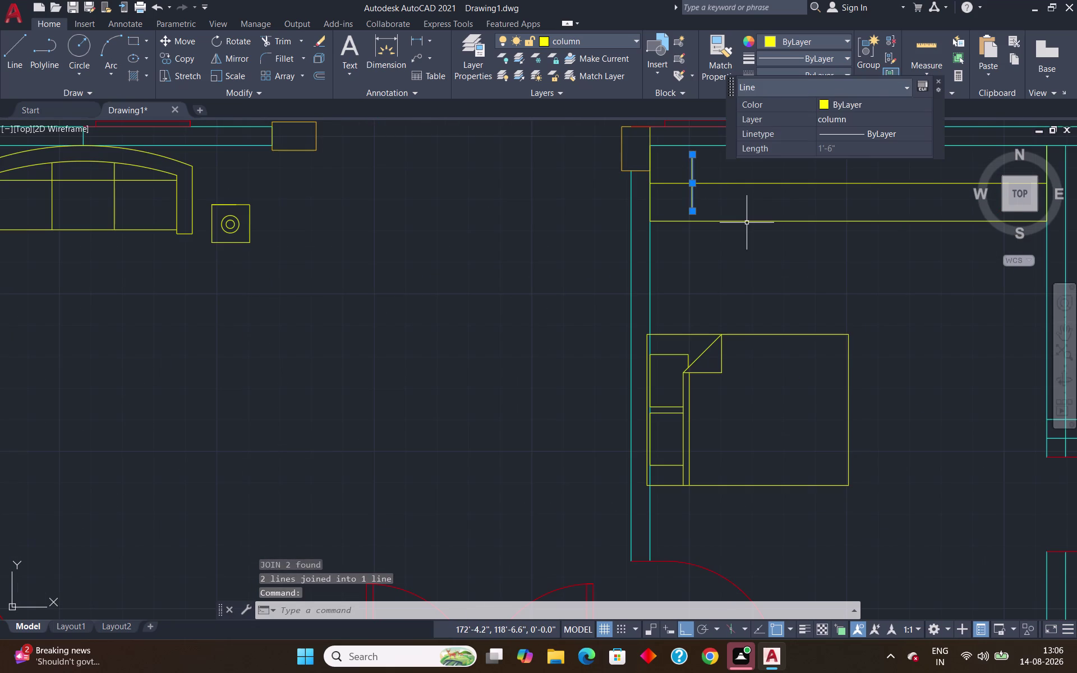
text(o)
key(Return)
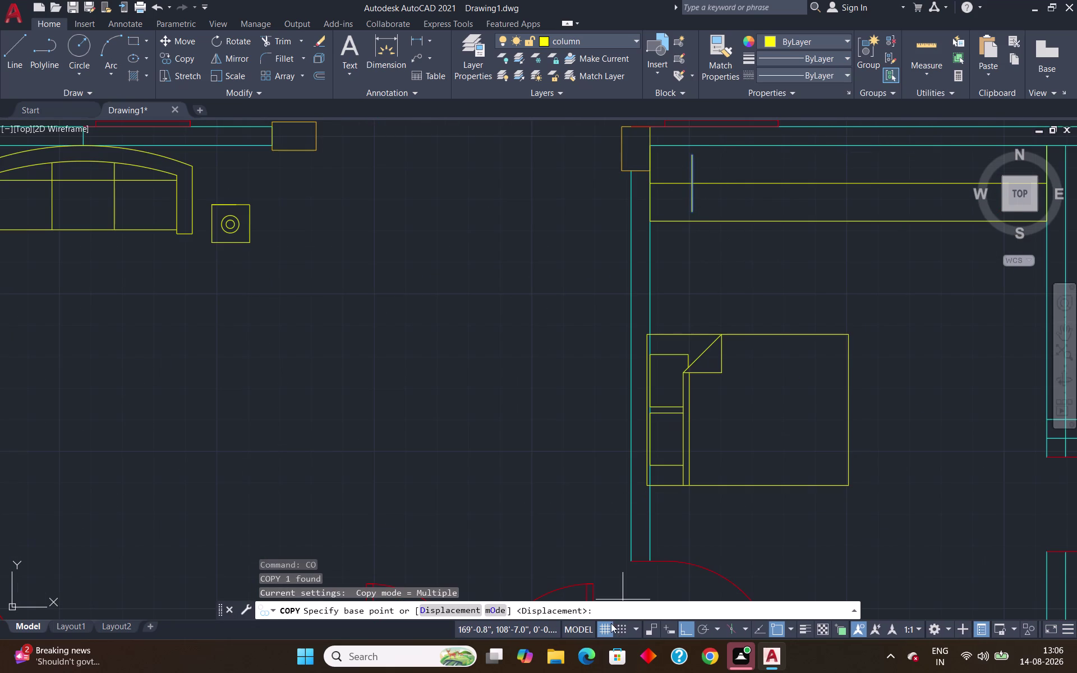
click(691, 208)
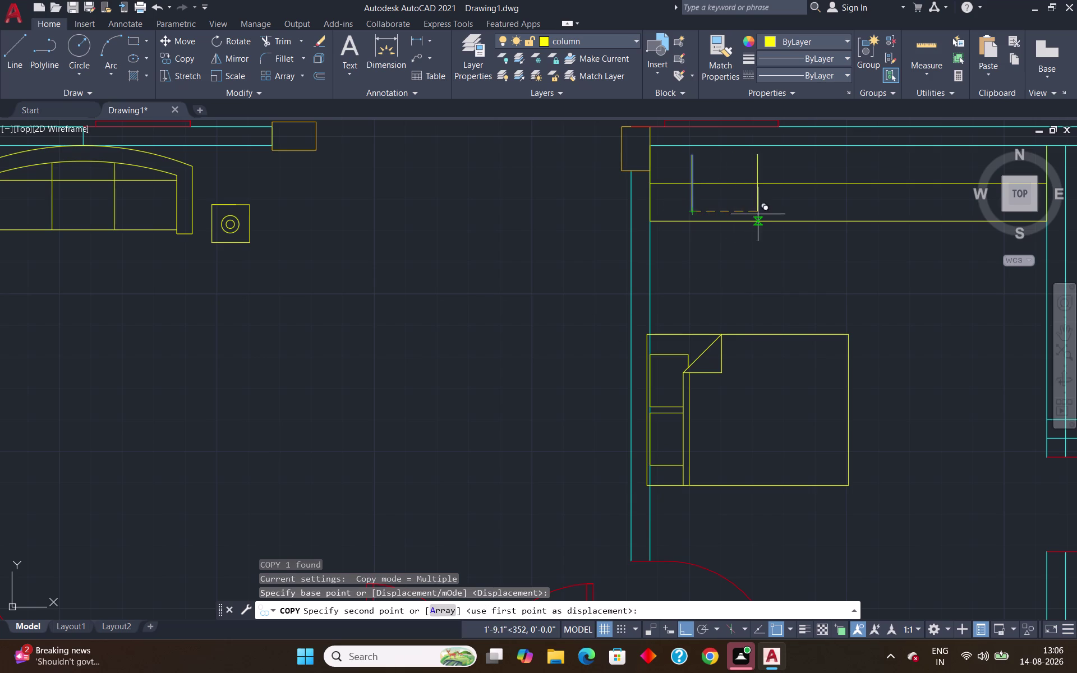
click(447, 612)
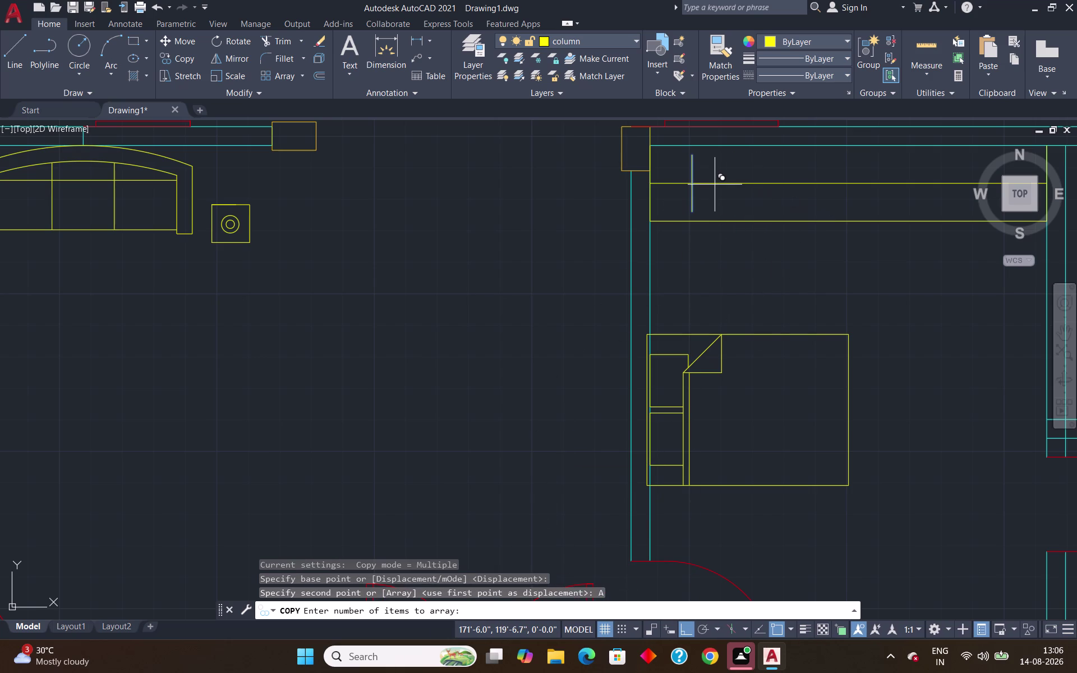
text(15)
key(Return)
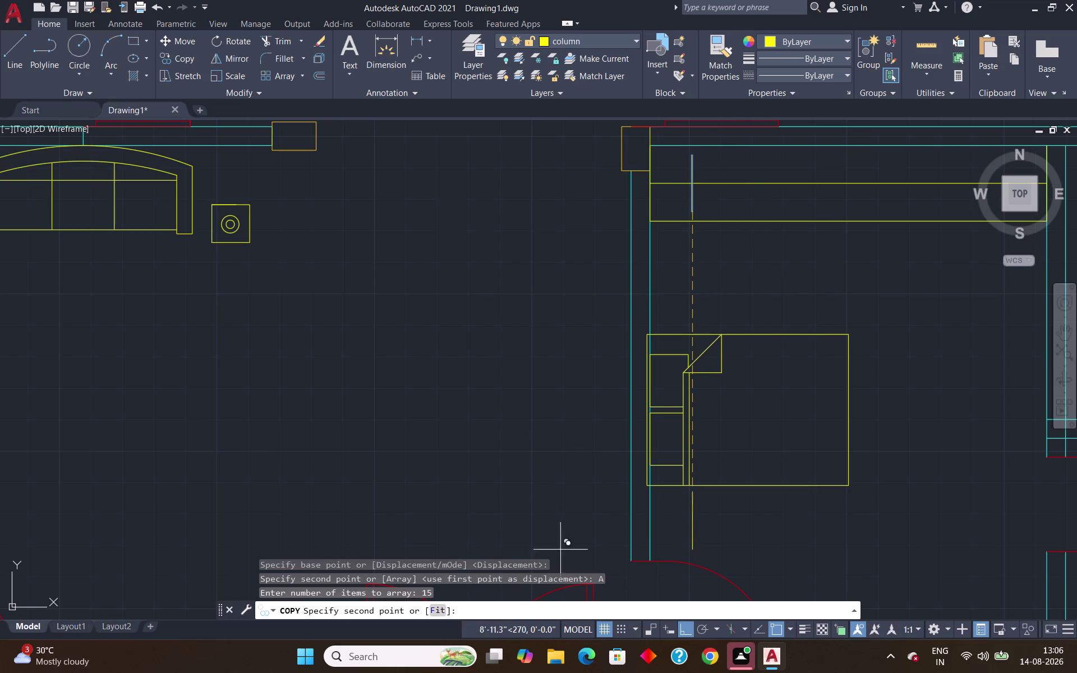
click(433, 611)
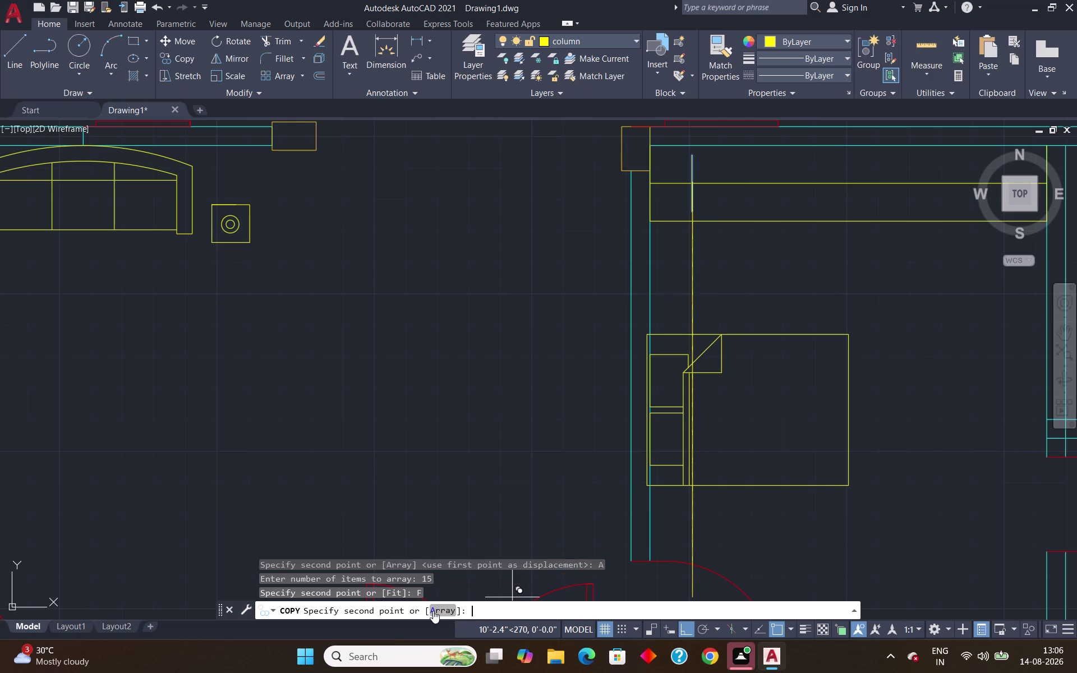
scroll(down, 3)
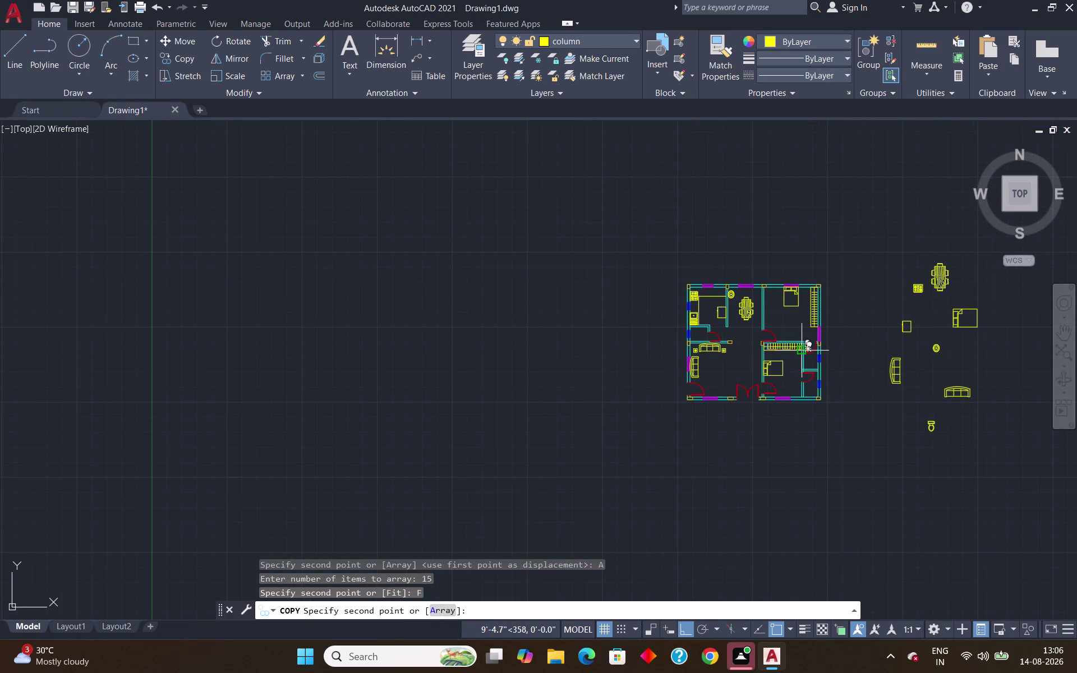
scroll(up, 3)
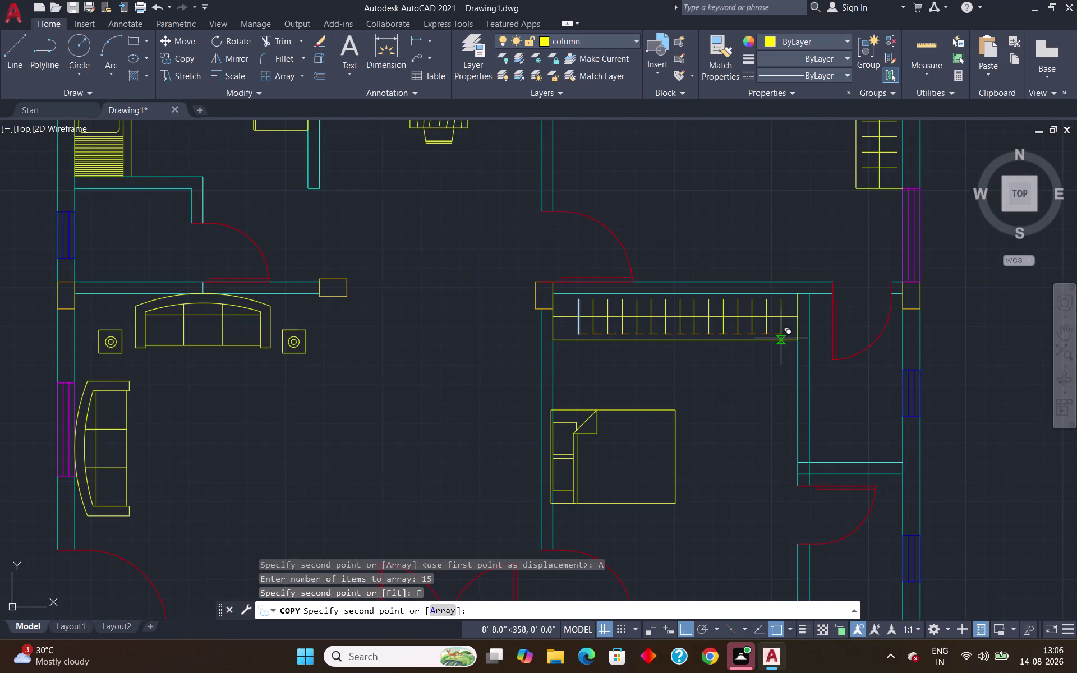
click(781, 332)
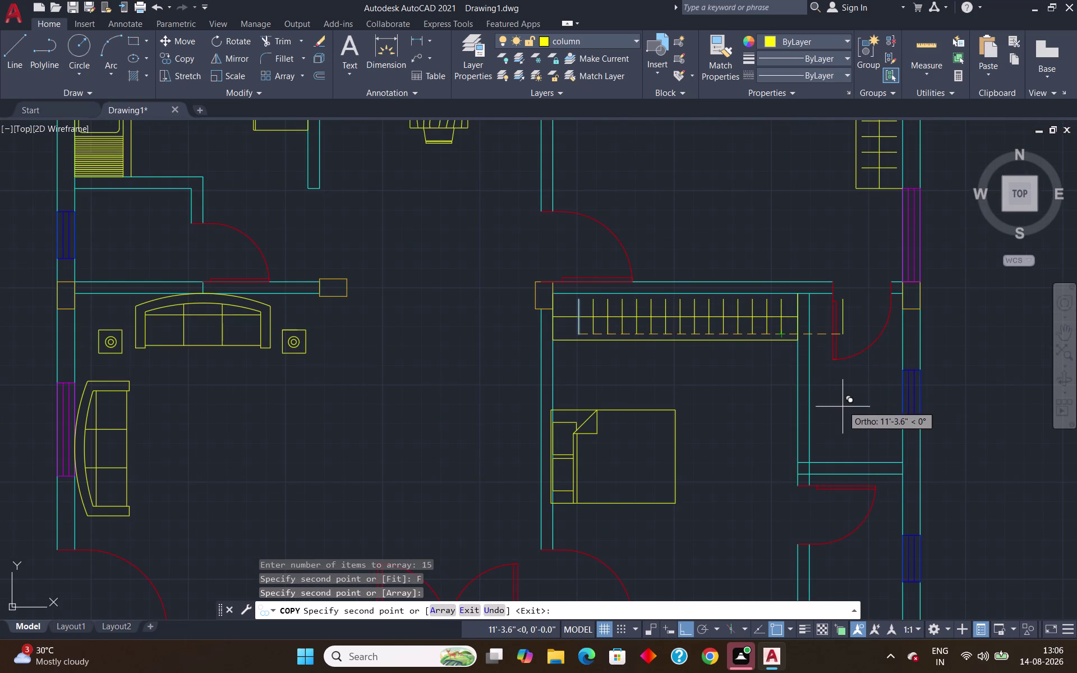
key(Return)
scroll(down, 3)
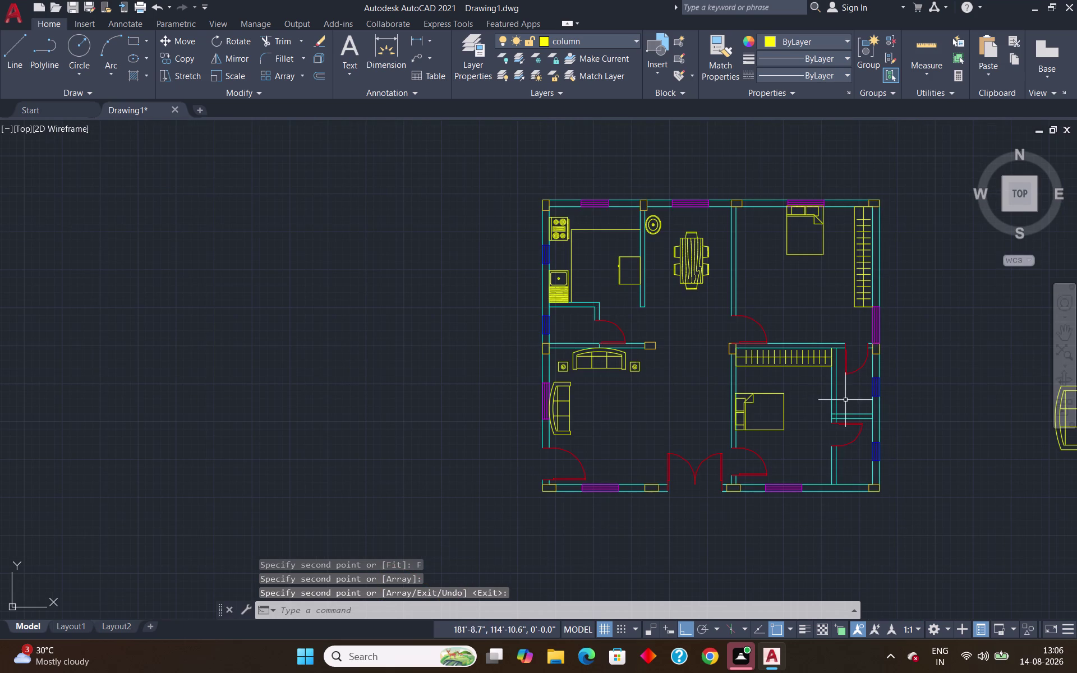
middle_drag(837, 398, 721, 329)
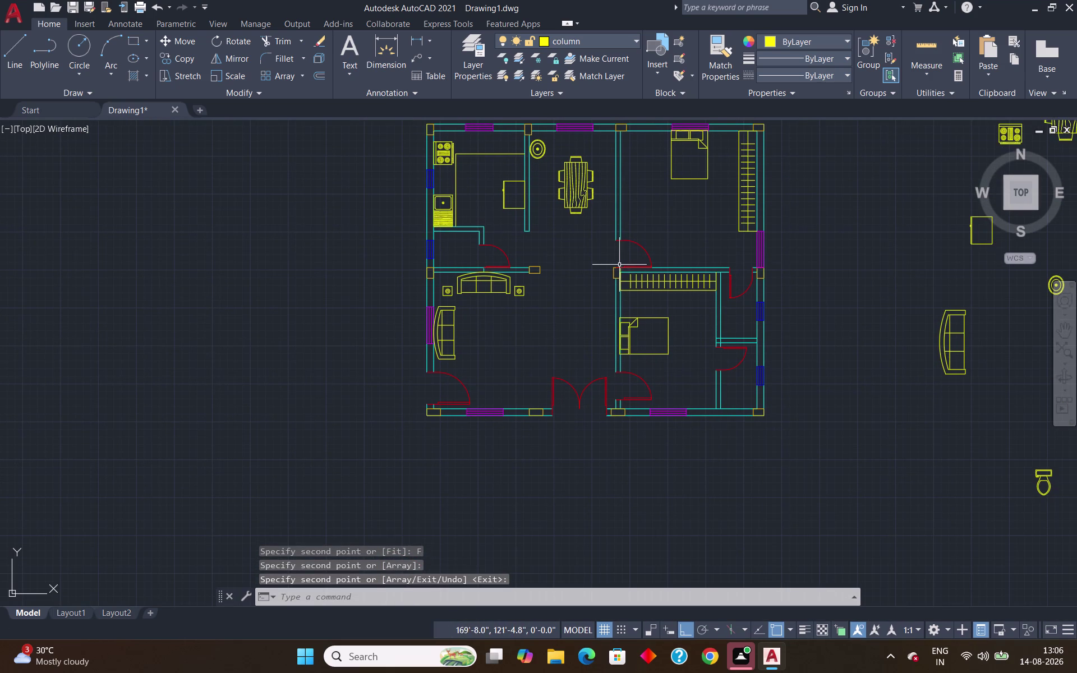
Rotate the toilet block around its tank end so it faces upward.
scroll(down, 3)
scroll(up, 3)
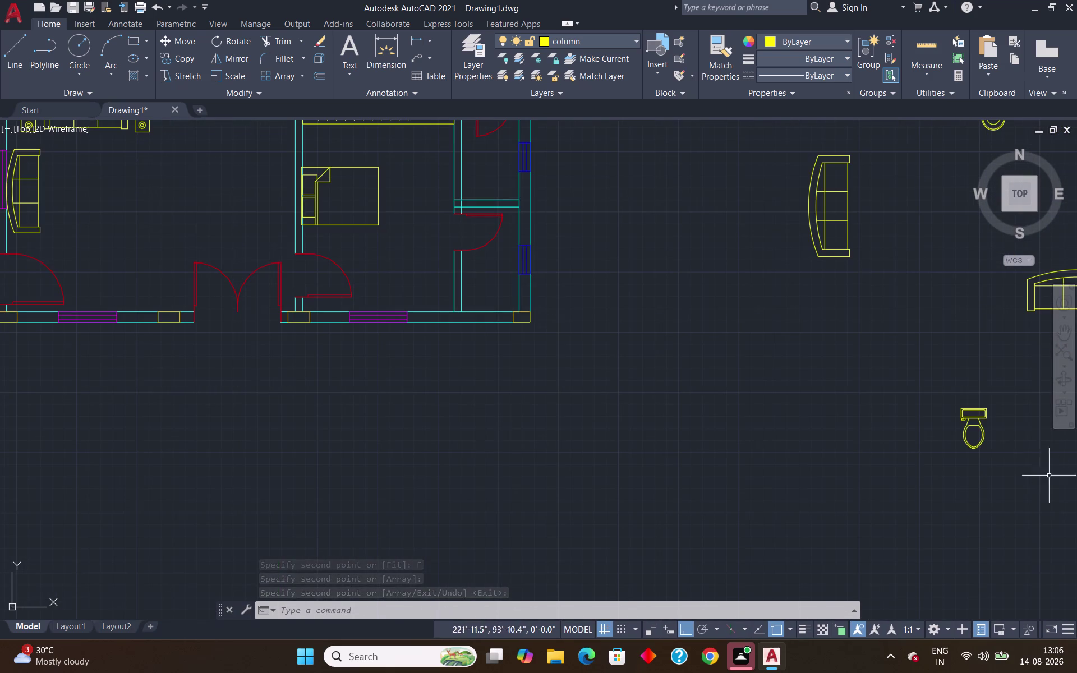
click(1004, 393)
click(891, 478)
text(r)
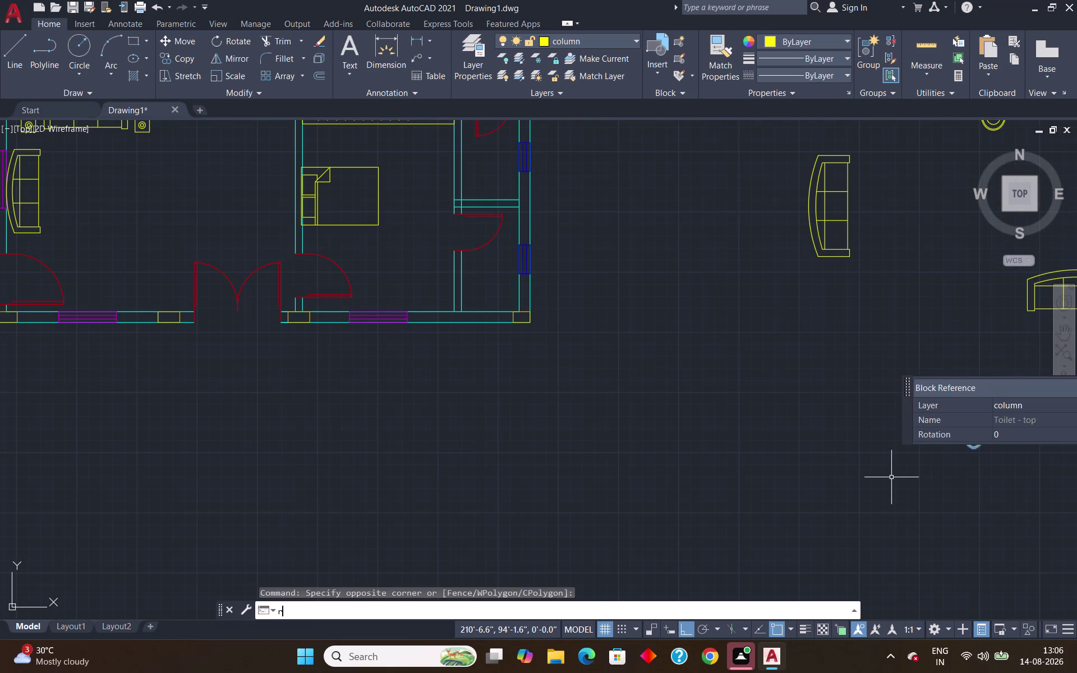
text(o)
key(Return)
scroll(up, 3)
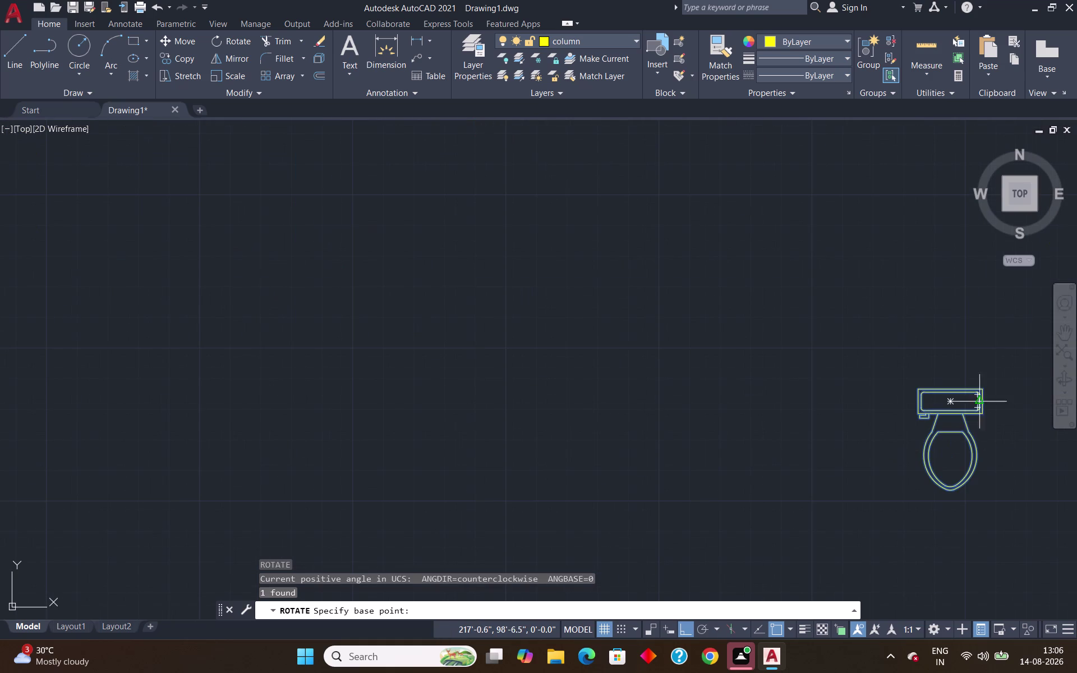
click(985, 390)
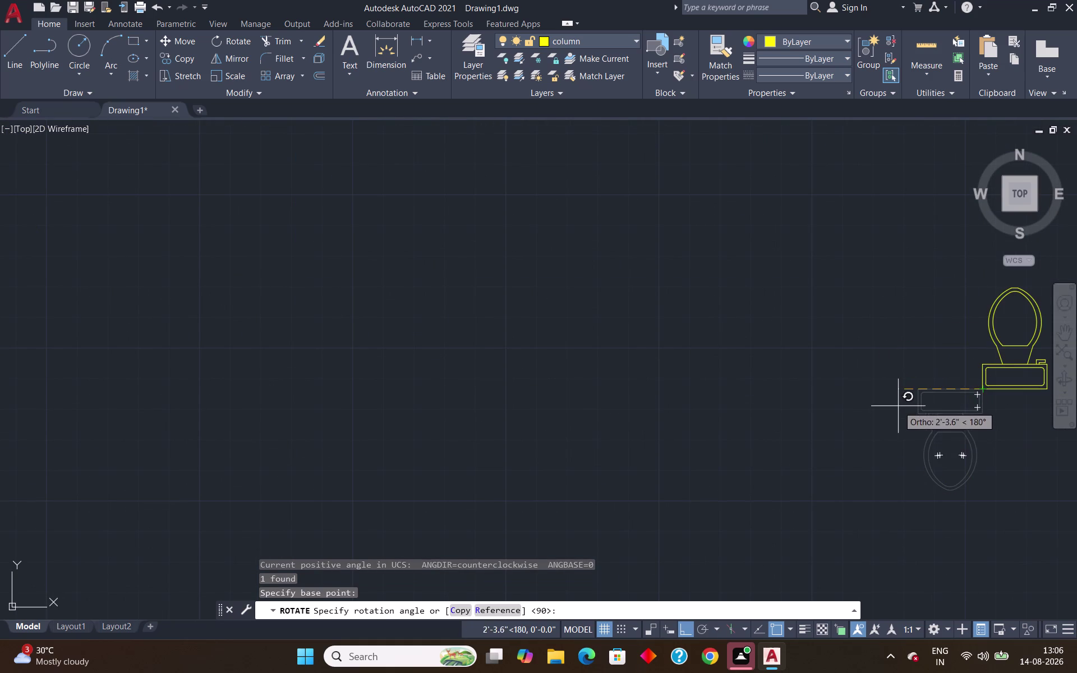
click(898, 406)
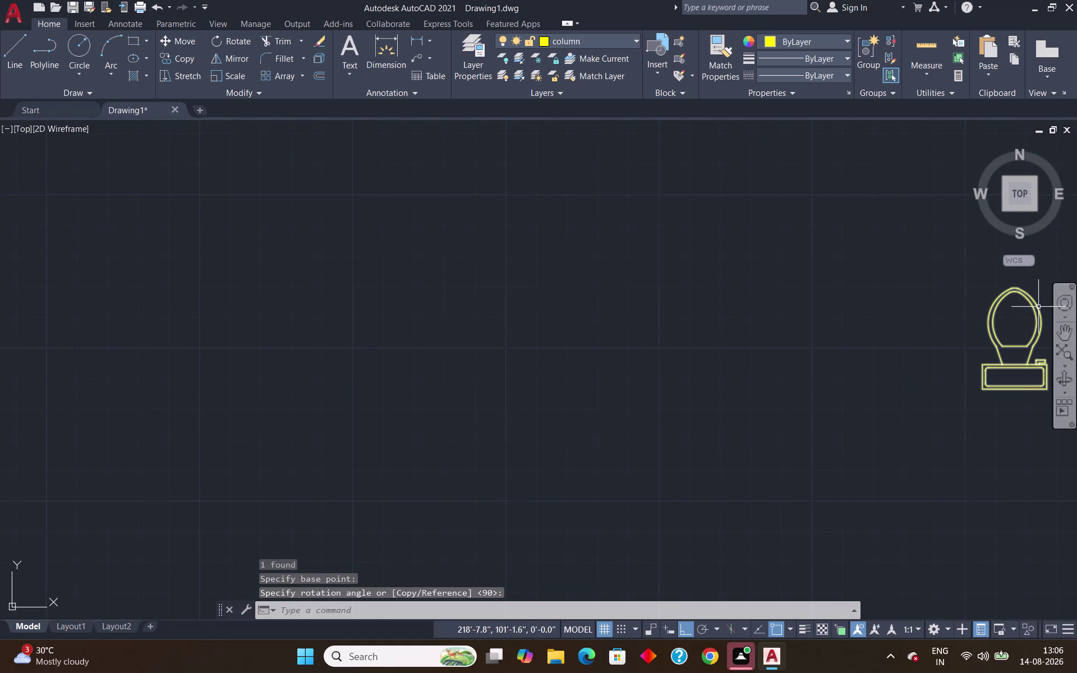
Copy the rotated toilet into the small lower-right bathroom.
click(1038, 307)
text(co)
key(Return)
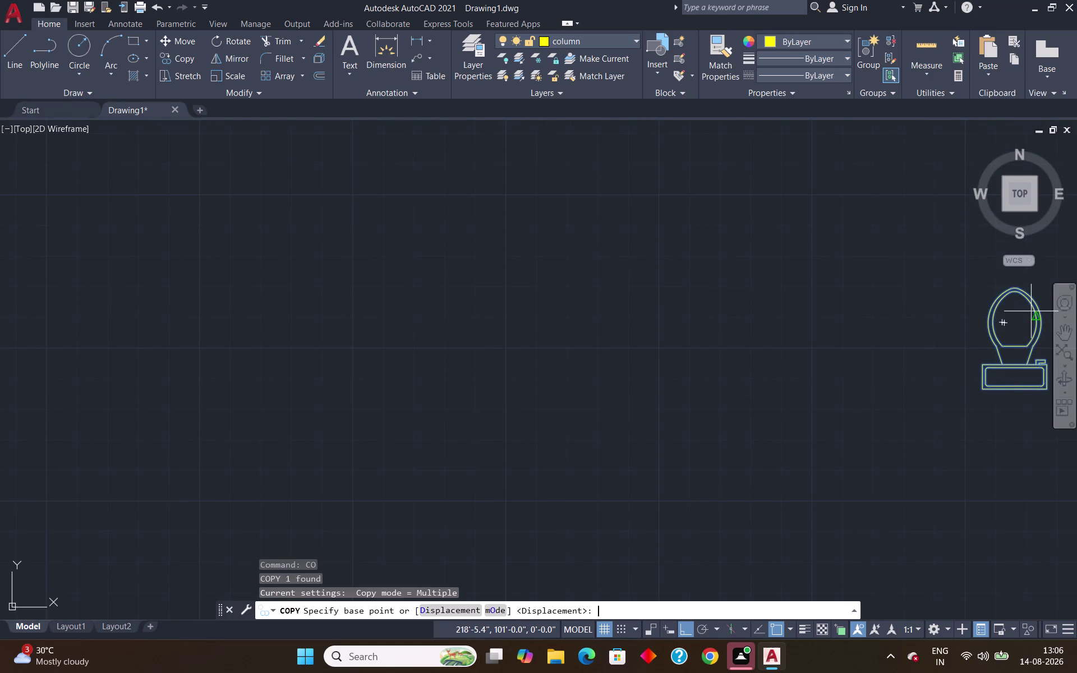
drag(981, 391, 949, 400)
scroll(down, 3)
scroll(up, 3)
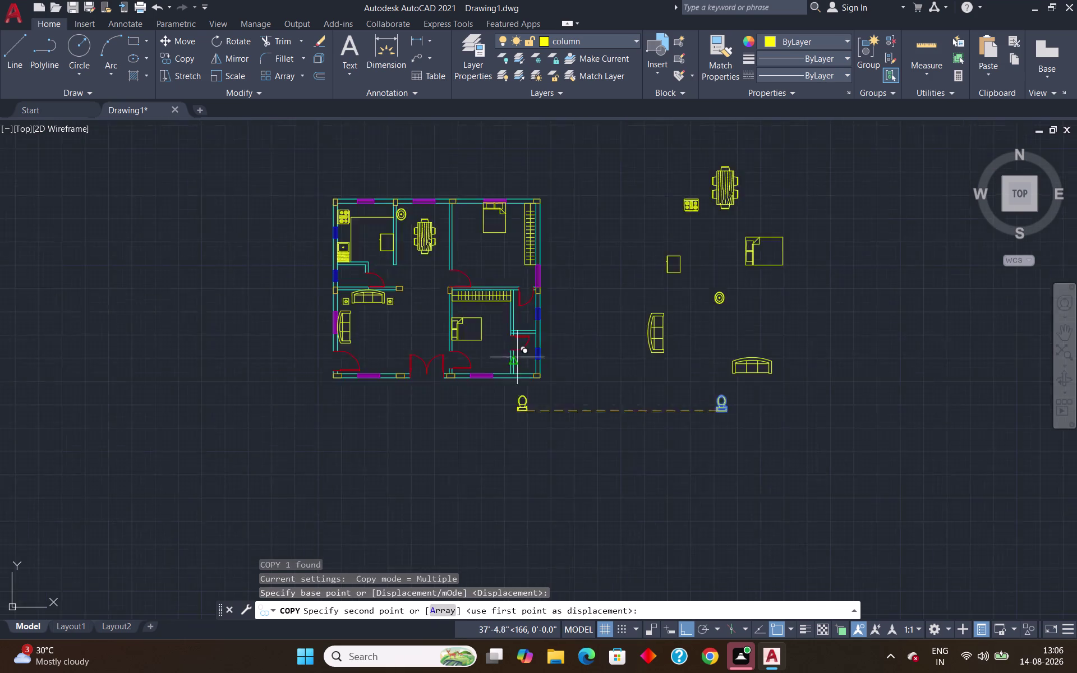
scroll(up, 3)
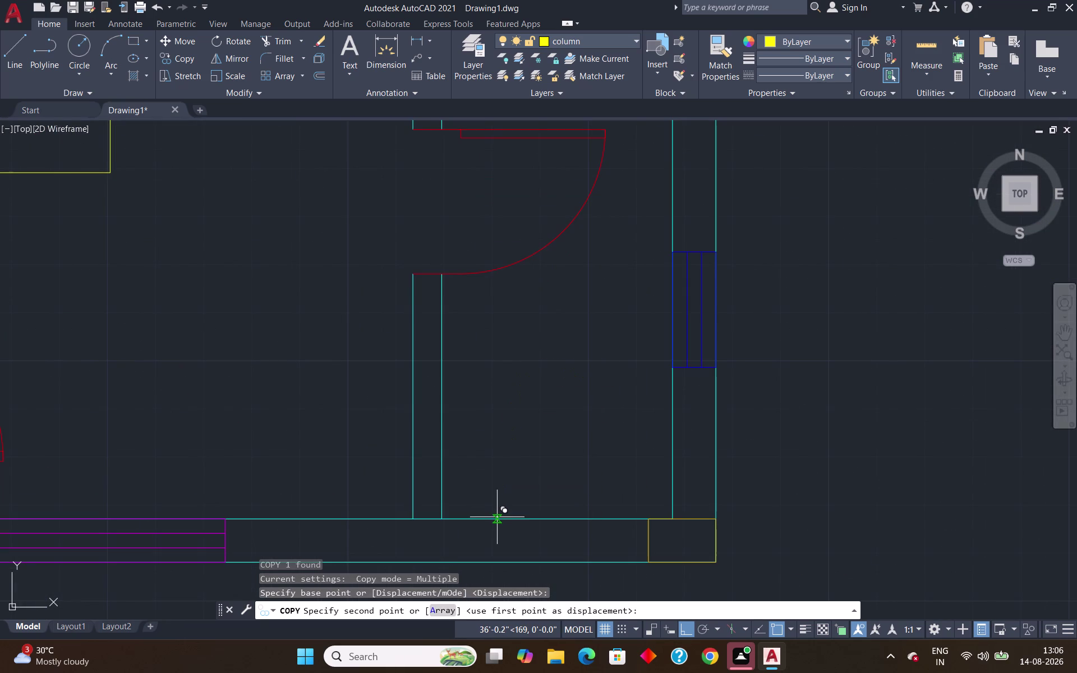
click(497, 517)
key(Return)
scroll(down, 3)
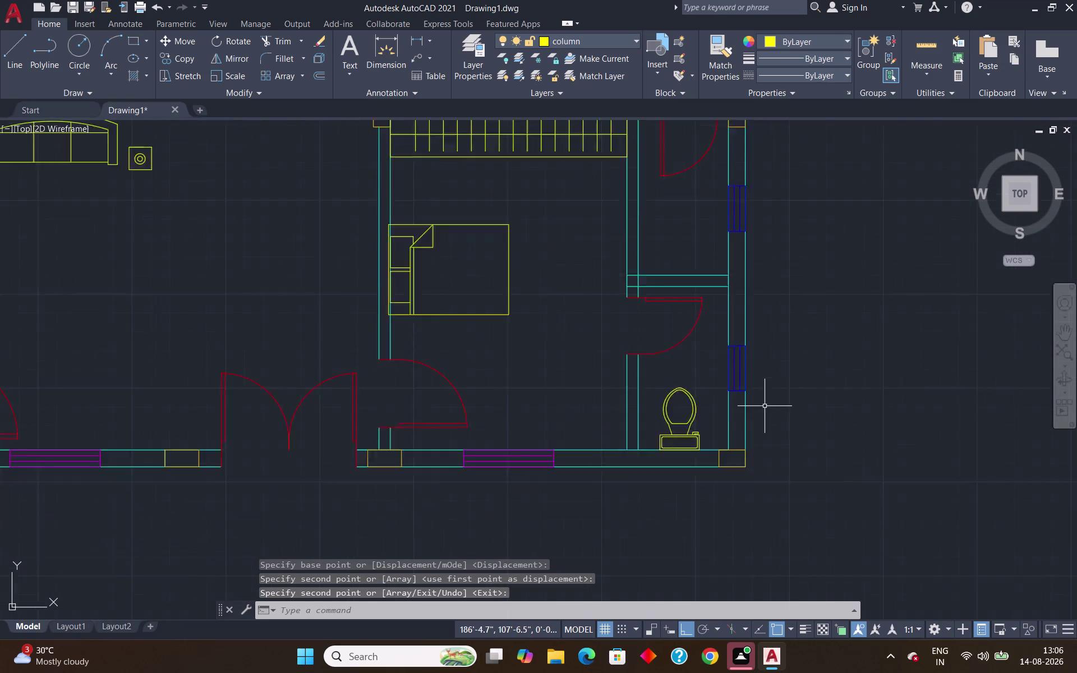
scroll(down, 3)
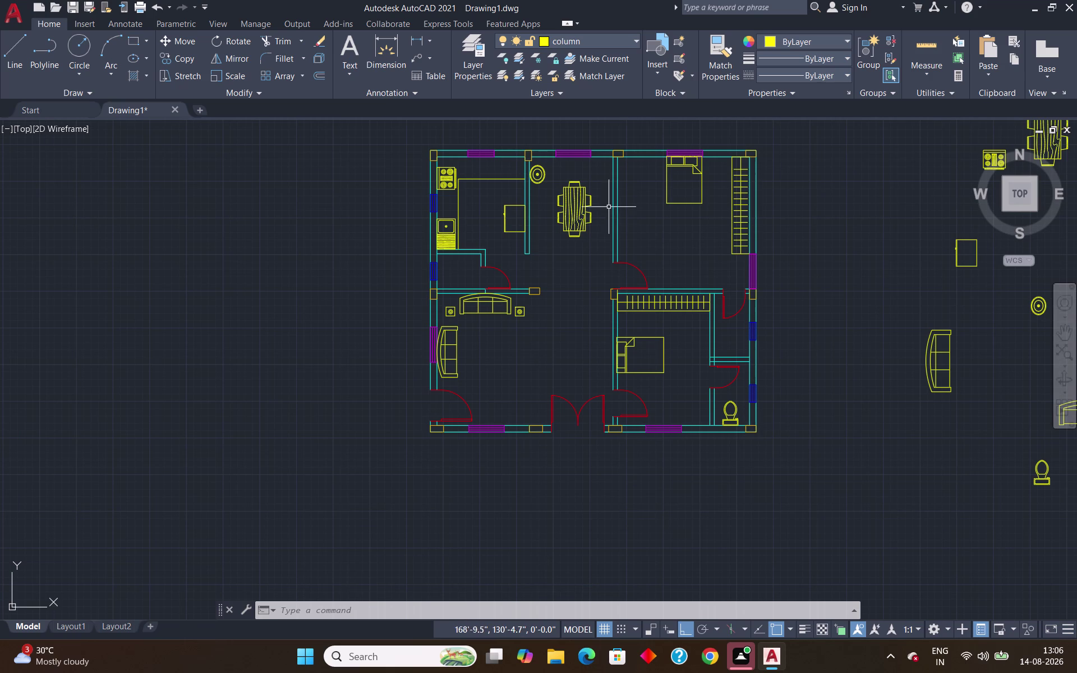
Draw a small rectangle below the bed using REC and two corners.
scroll(up, 3)
text(r)
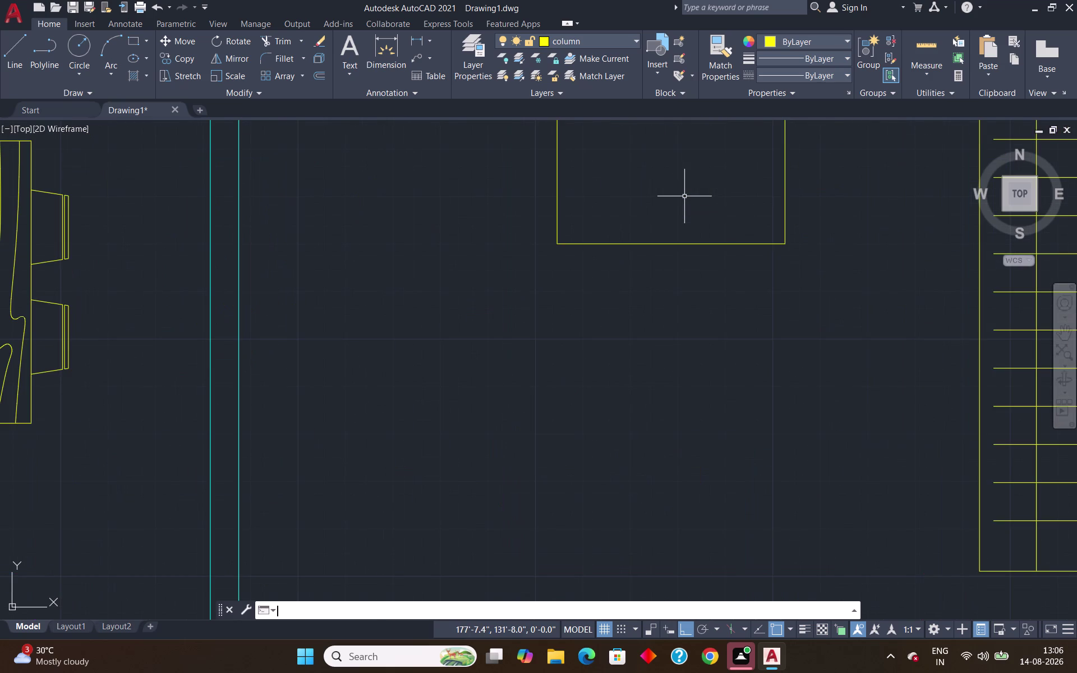
text(ec)
key(Return)
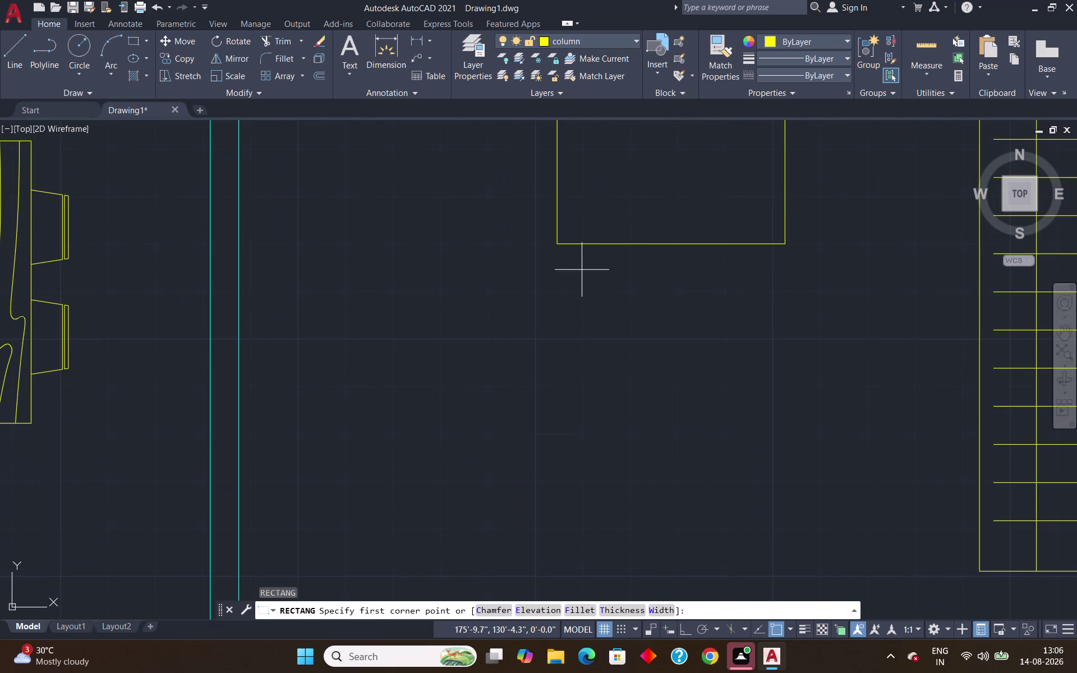
click(583, 254)
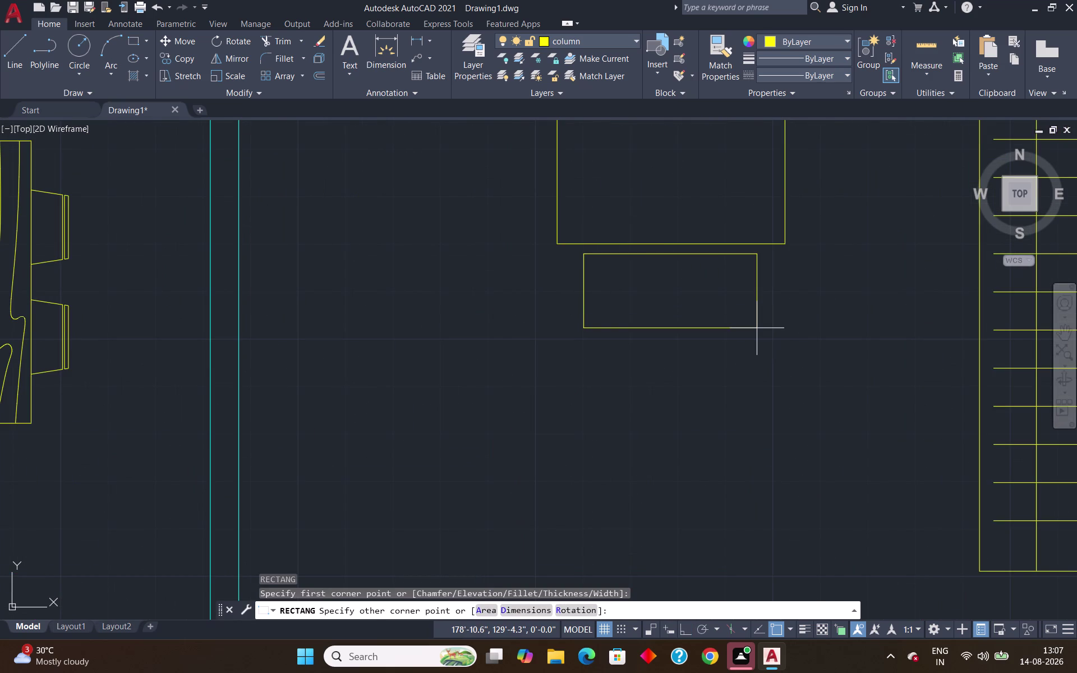
click(756, 328)
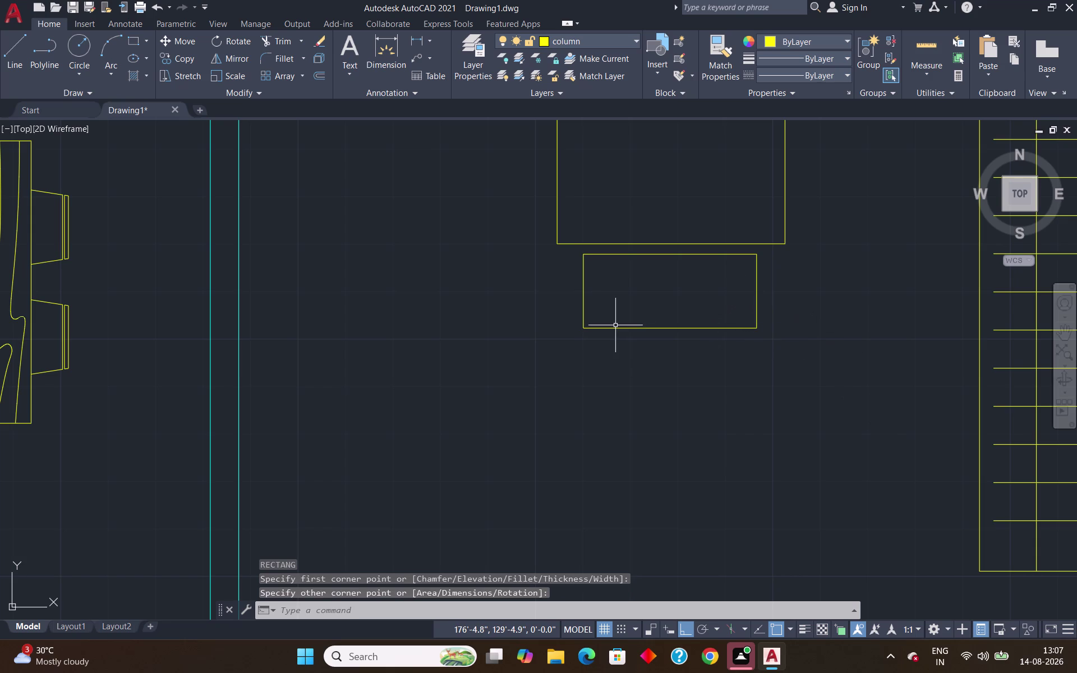
Try filleting the bottom-left corner at a 1" radius, then undo the attempt.
key(f)
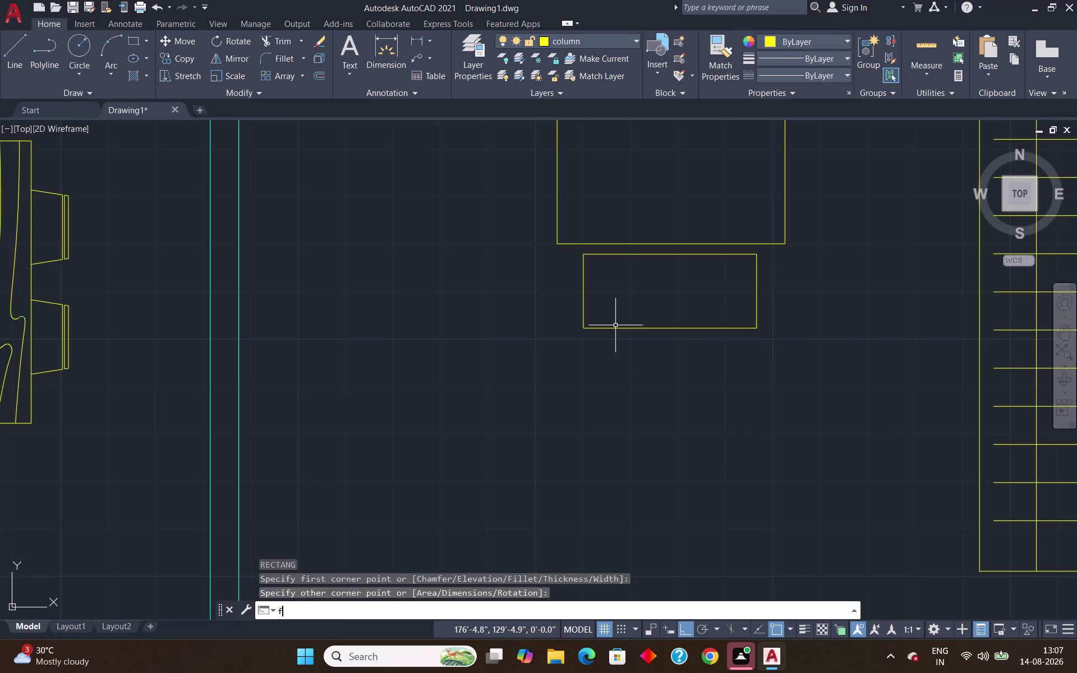
key(Return)
click(583, 309)
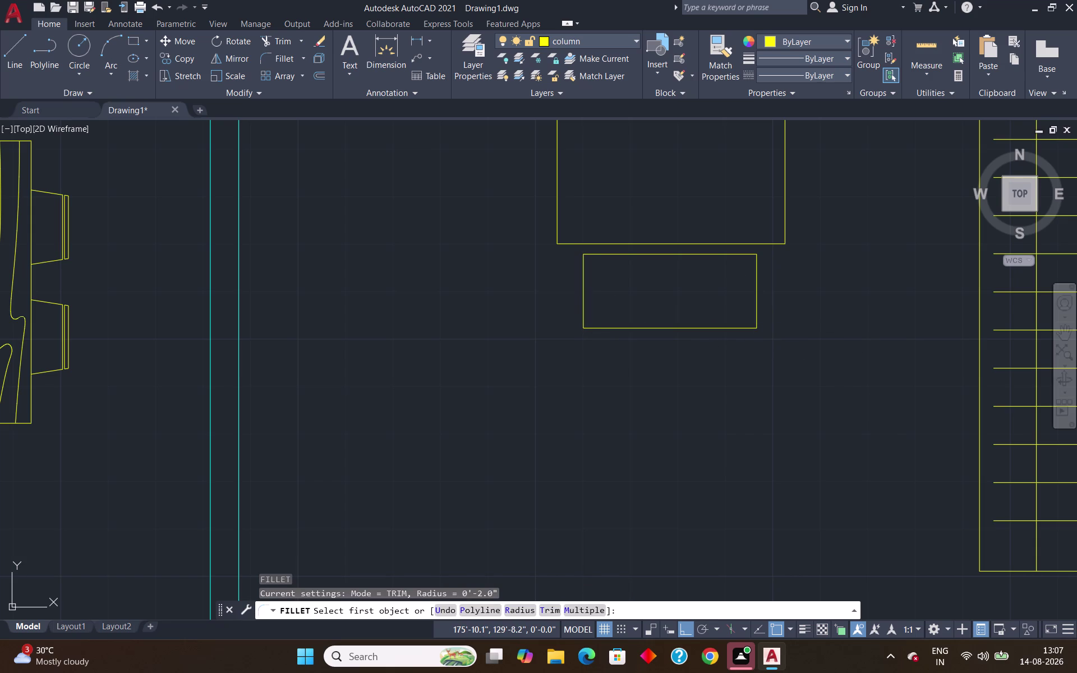
click(624, 607)
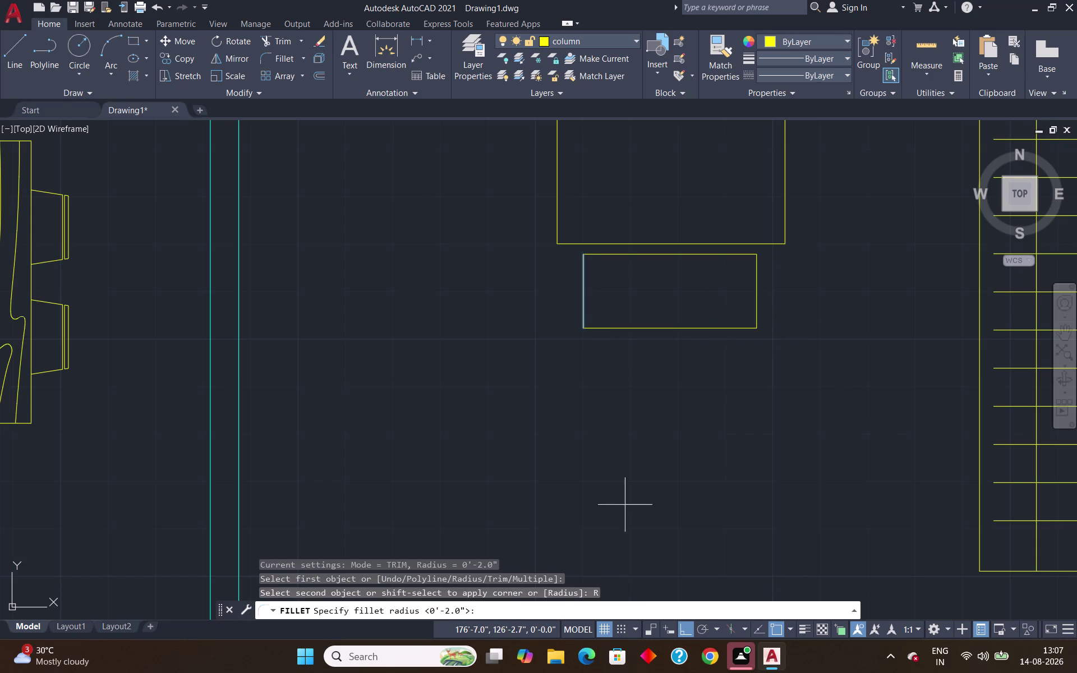
key(1)
key(shift+quotedbl)
key(Return)
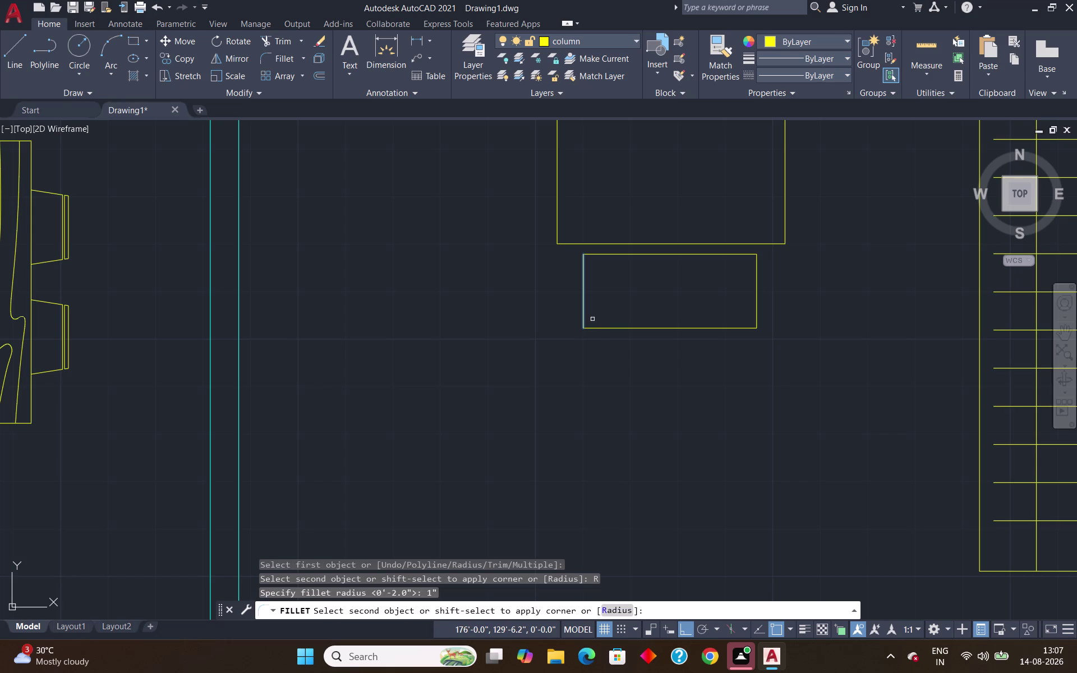
click(590, 328)
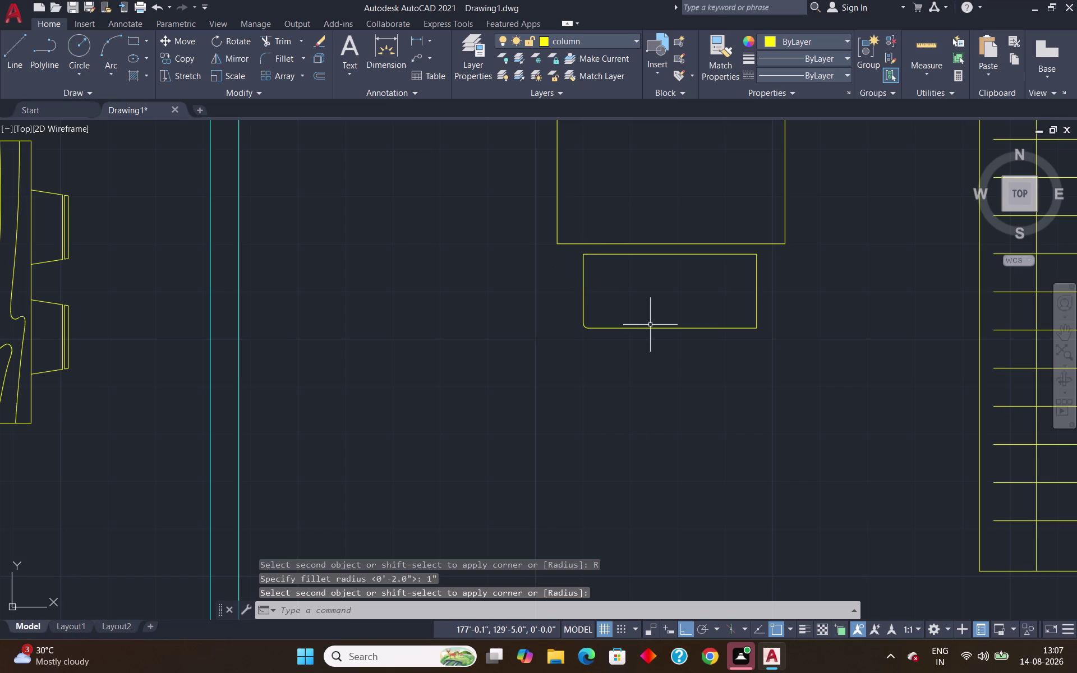
key(Escape)
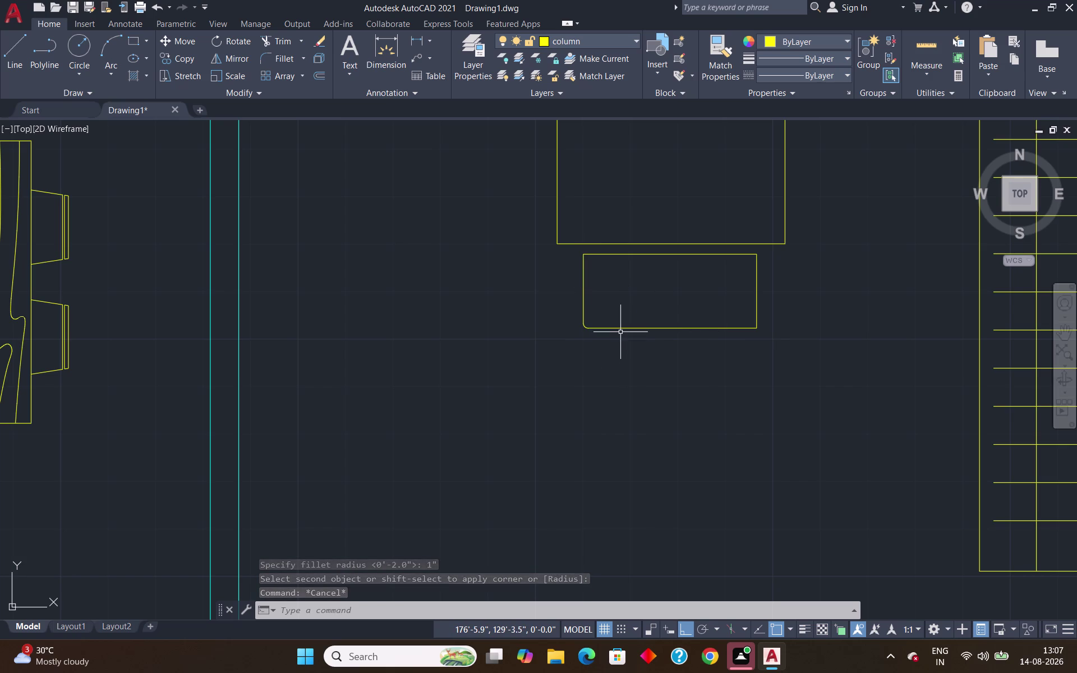
text(fi)
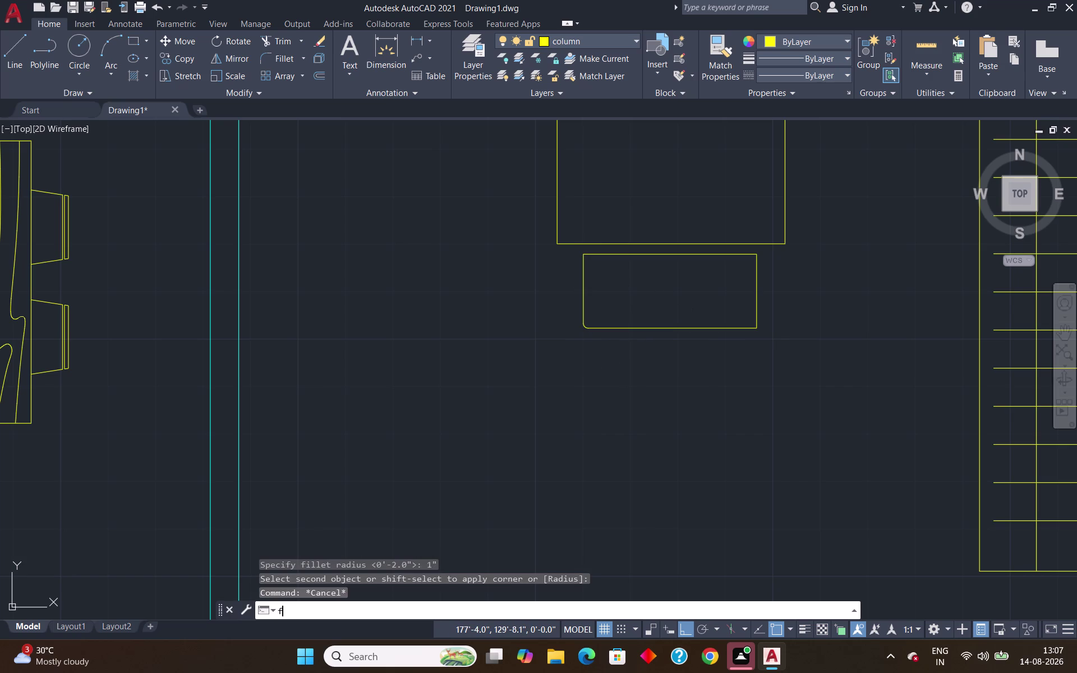
key(Return)
click(713, 201)
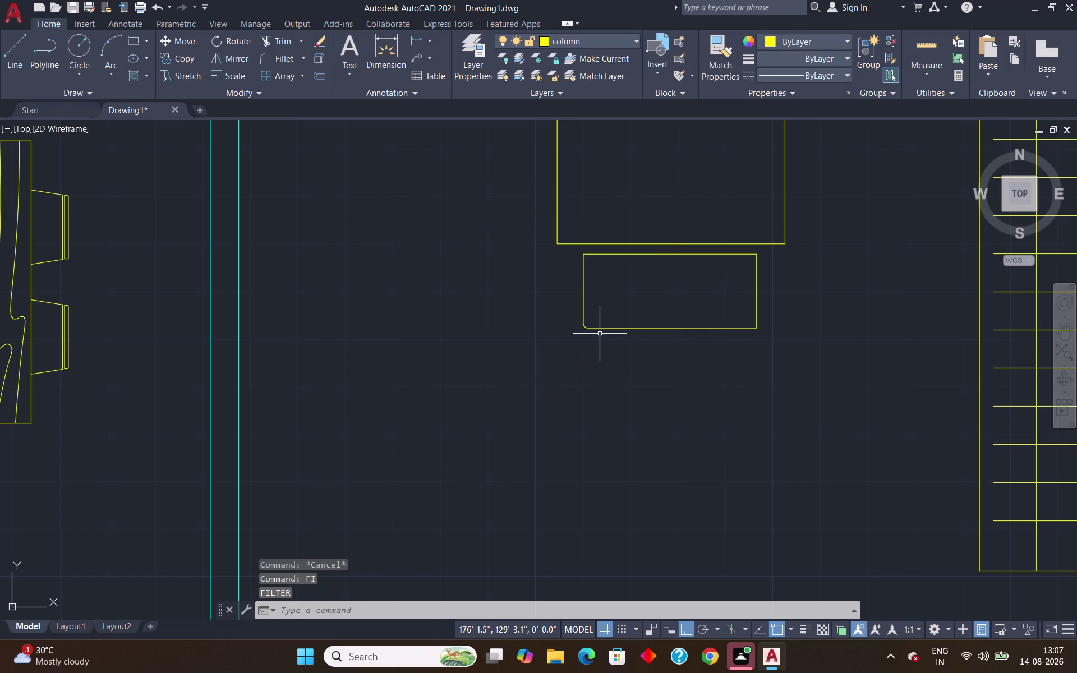
key(ctrl+z)
key(ctrl+z)
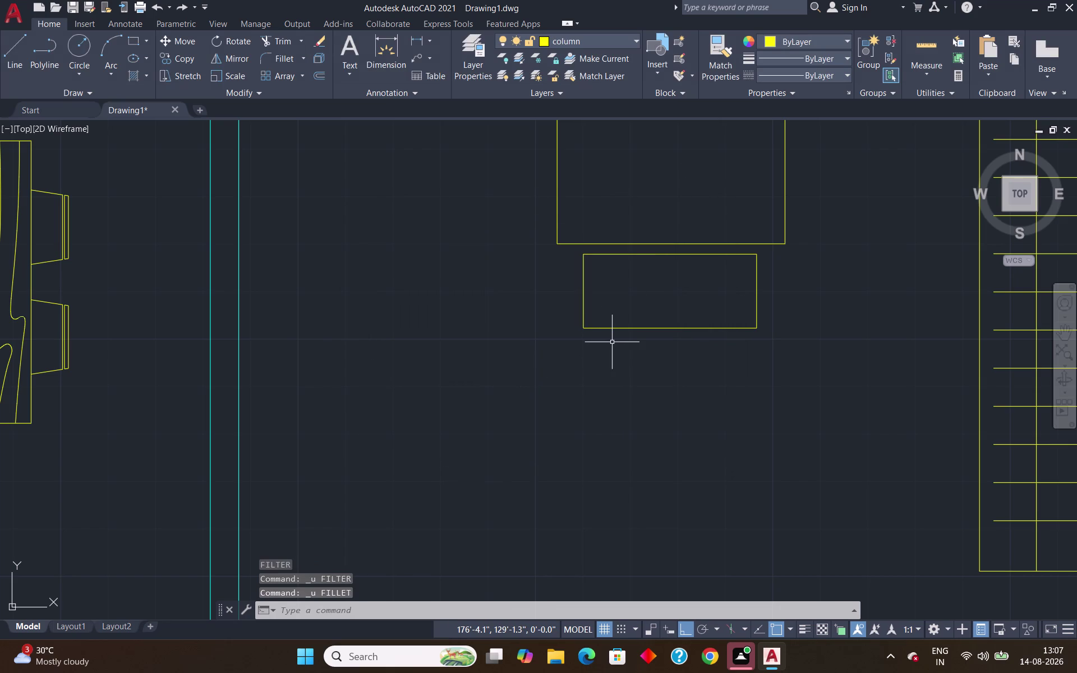
Restart FILLET in Multiple mode and round the rectangle's bottom-left corner.
scroll(up, 3)
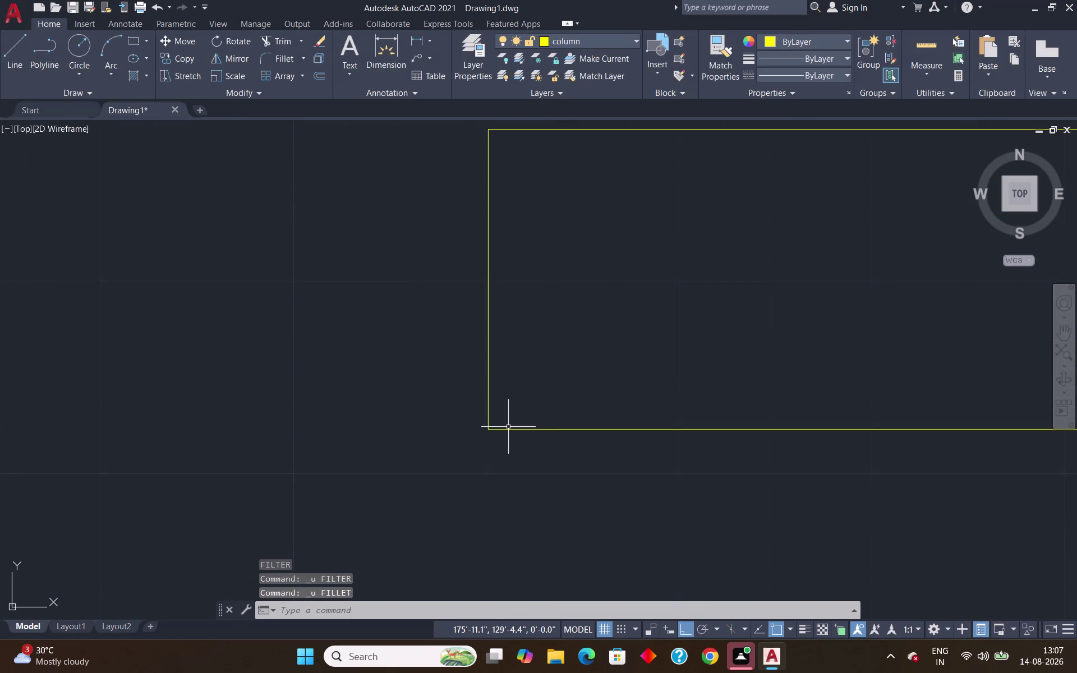
key(f)
key(Return)
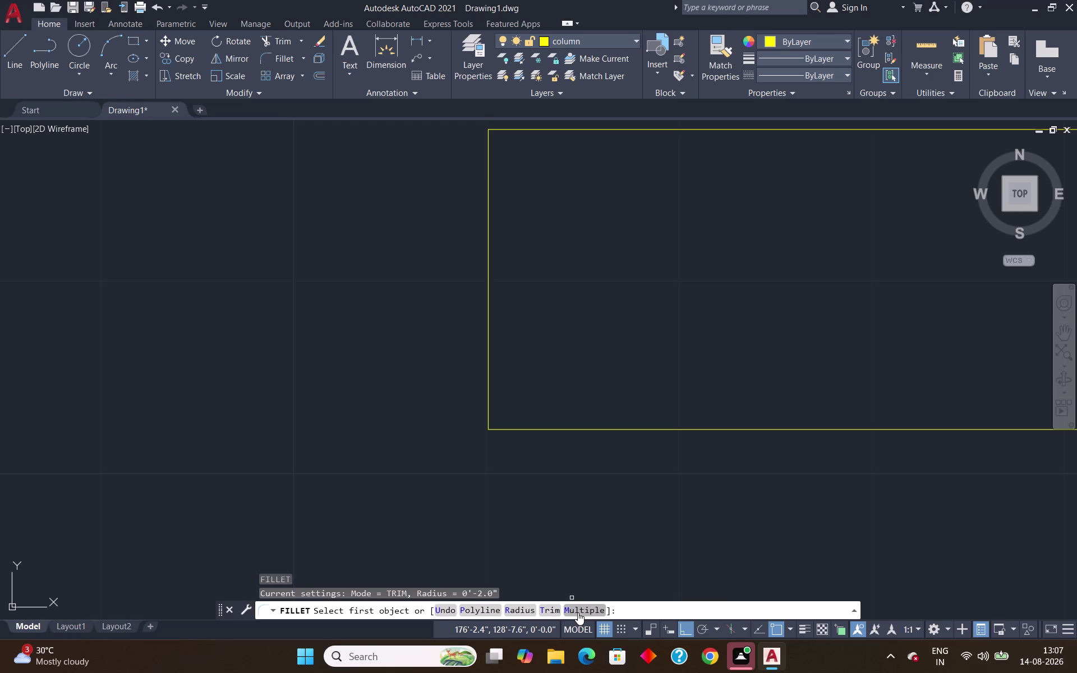
click(577, 612)
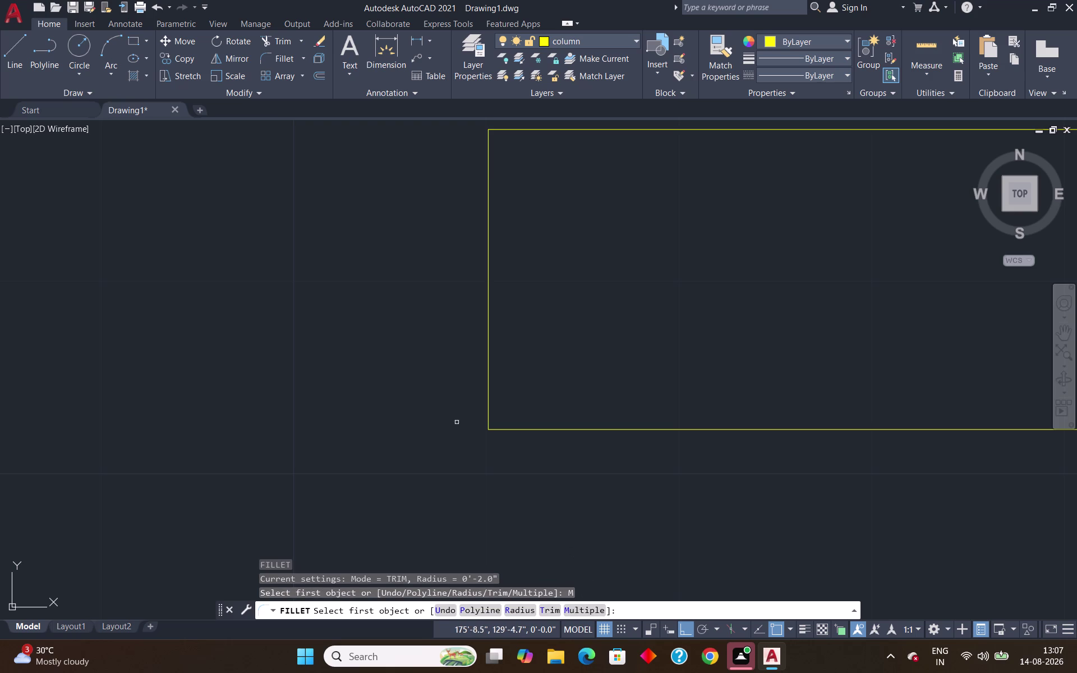
click(488, 406)
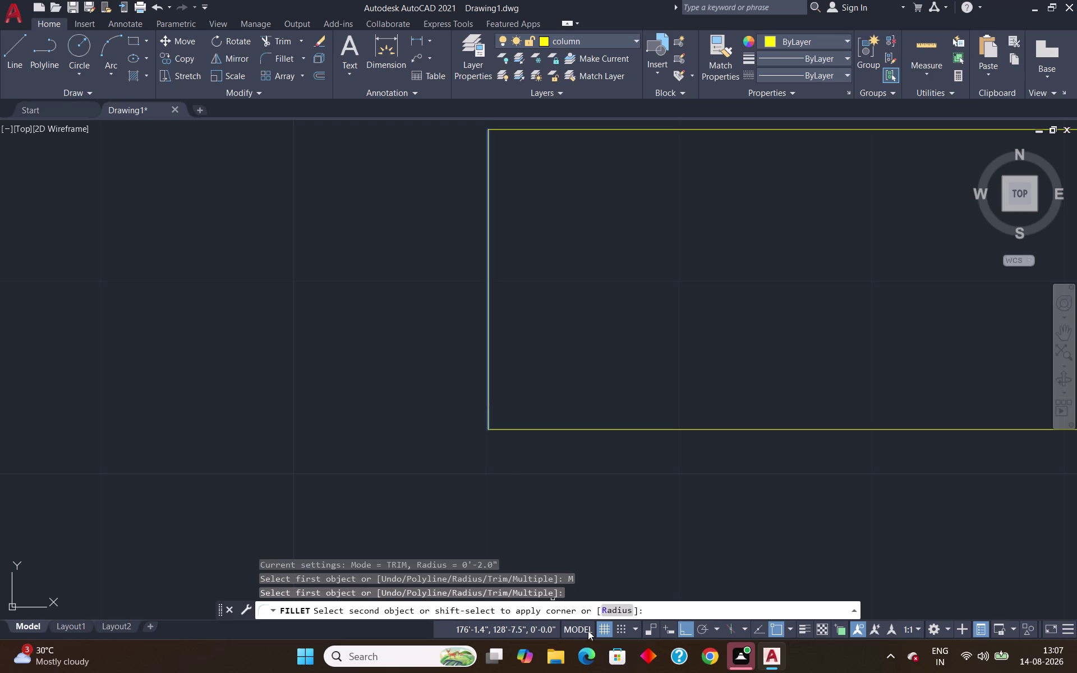
click(621, 611)
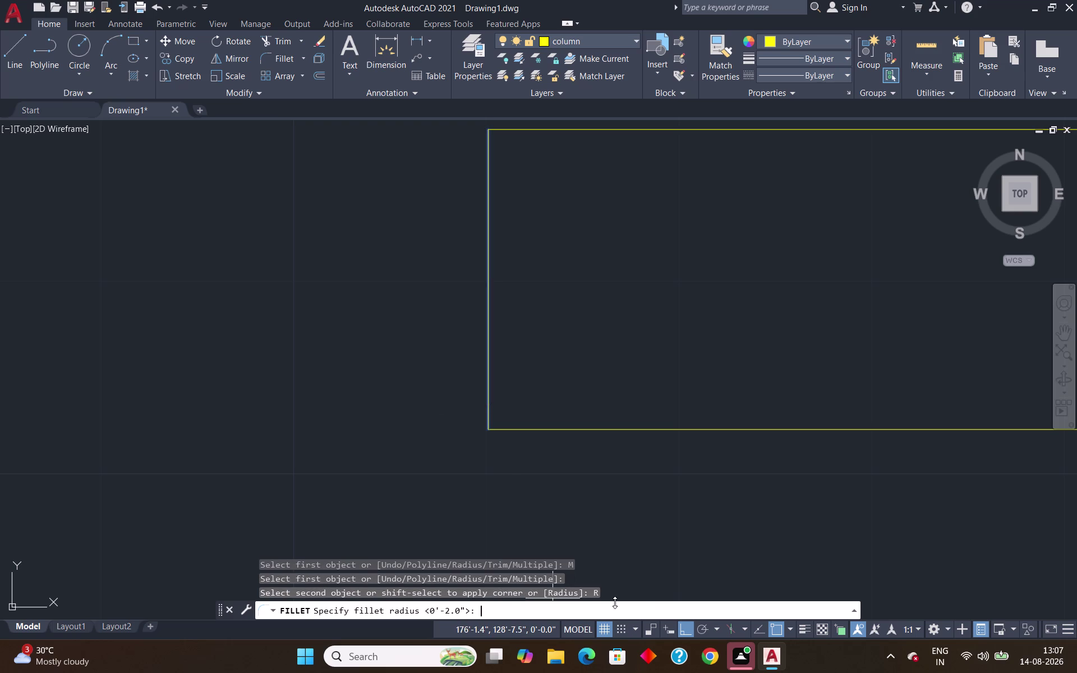
key(Return)
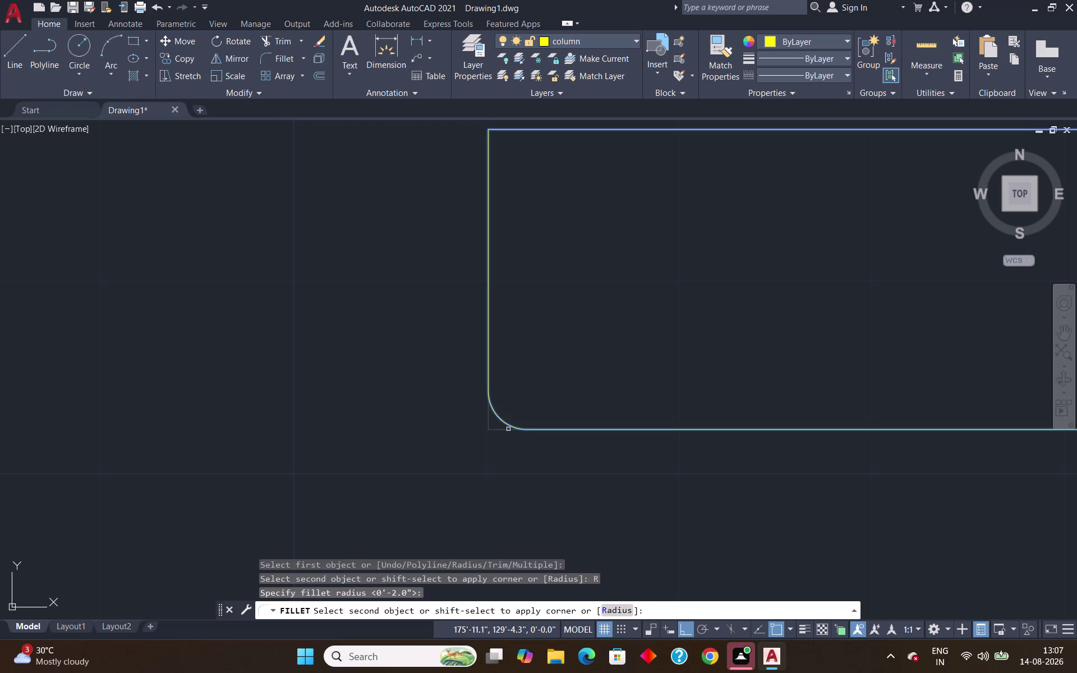
click(508, 429)
Round the rectangle's top-left, top-right and bottom-right corners.
scroll(down, 3)
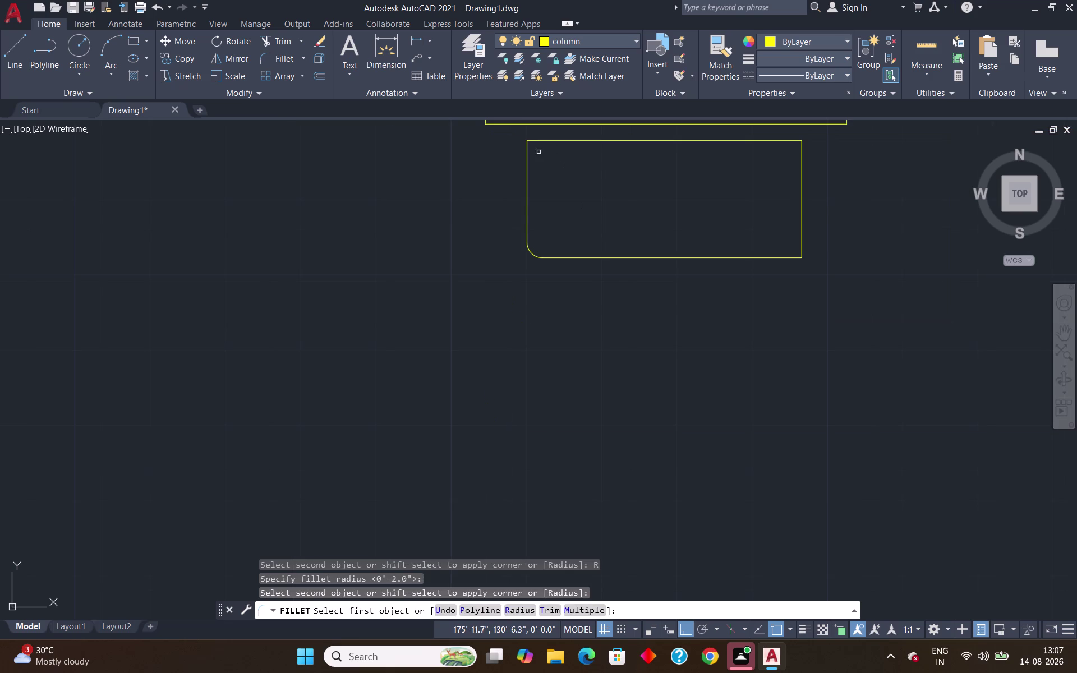
click(526, 155)
click(538, 142)
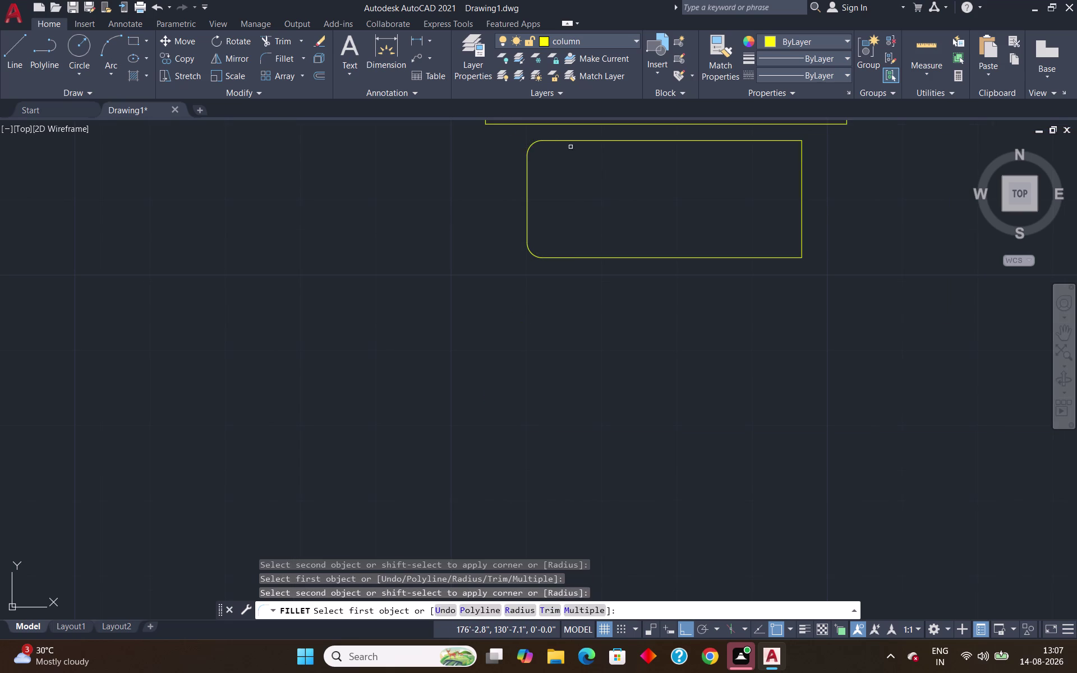
click(781, 140)
click(803, 159)
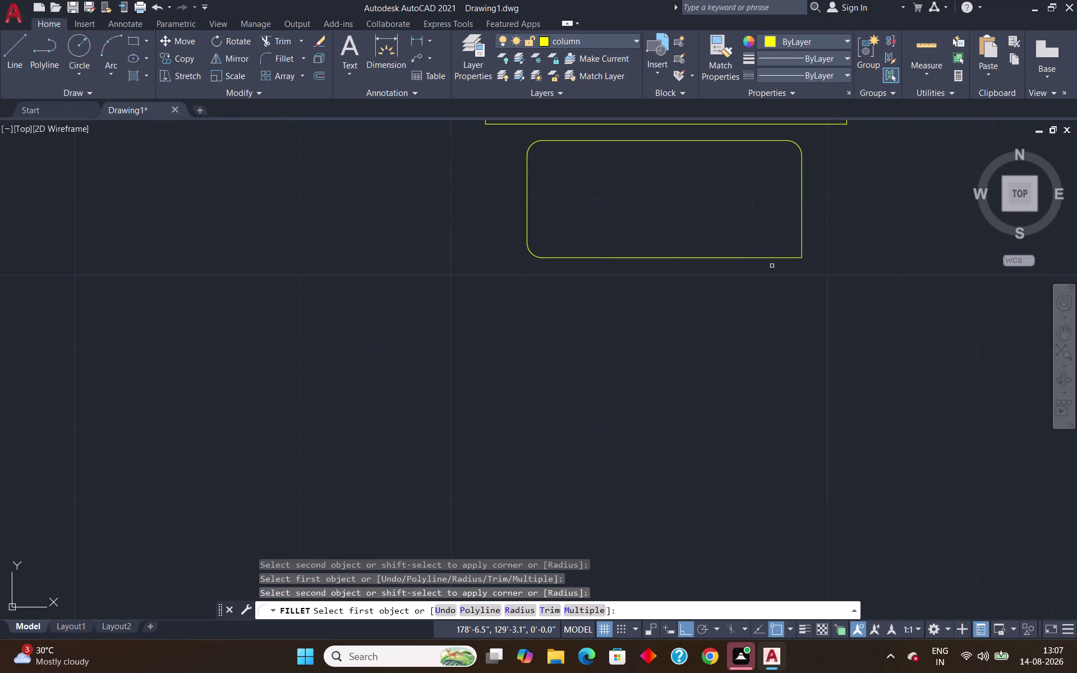
click(773, 256)
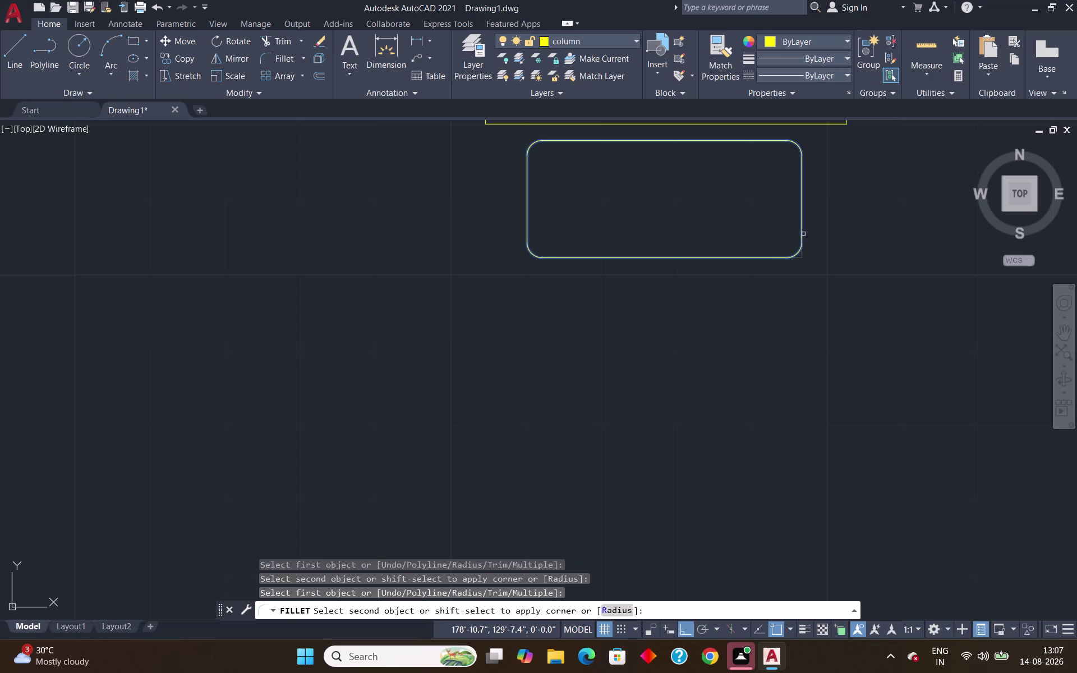
click(803, 234)
key(Return)
scroll(down, 3)
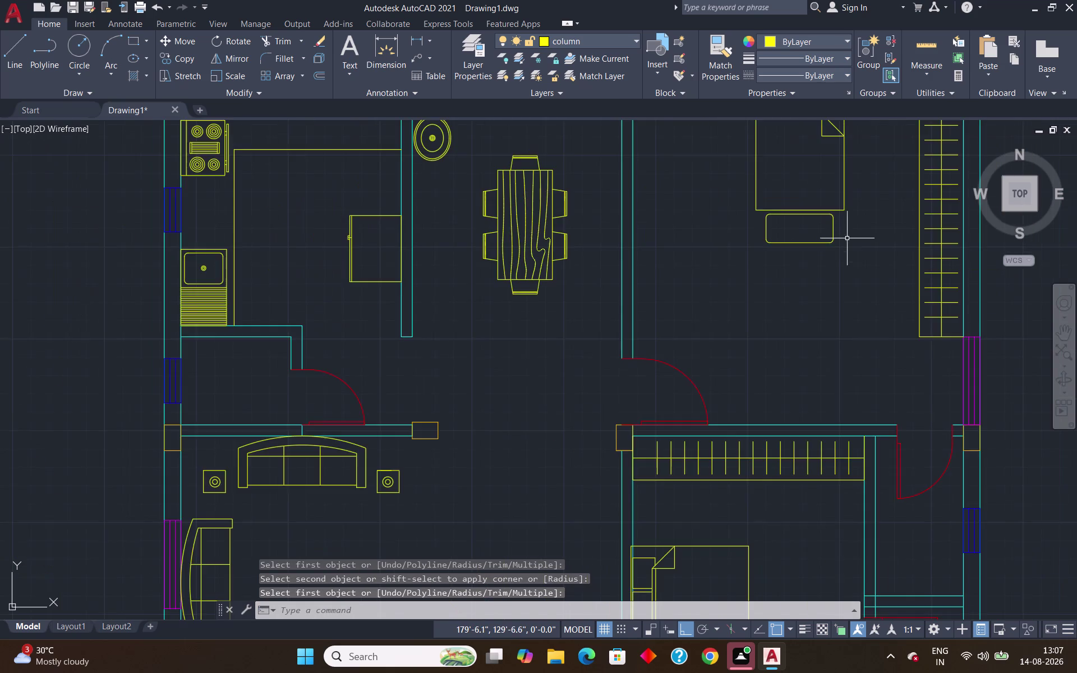
Draw a narrow rectangle beside the bed as a bedside unit.
scroll(down, 3)
scroll(up, 3)
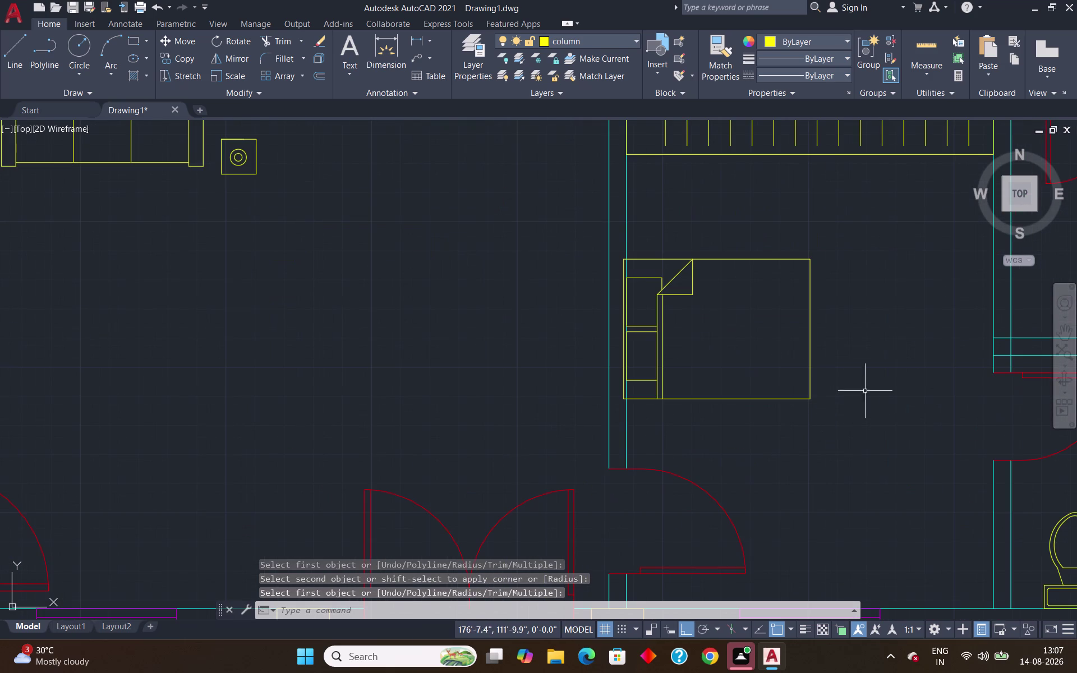
text(rec)
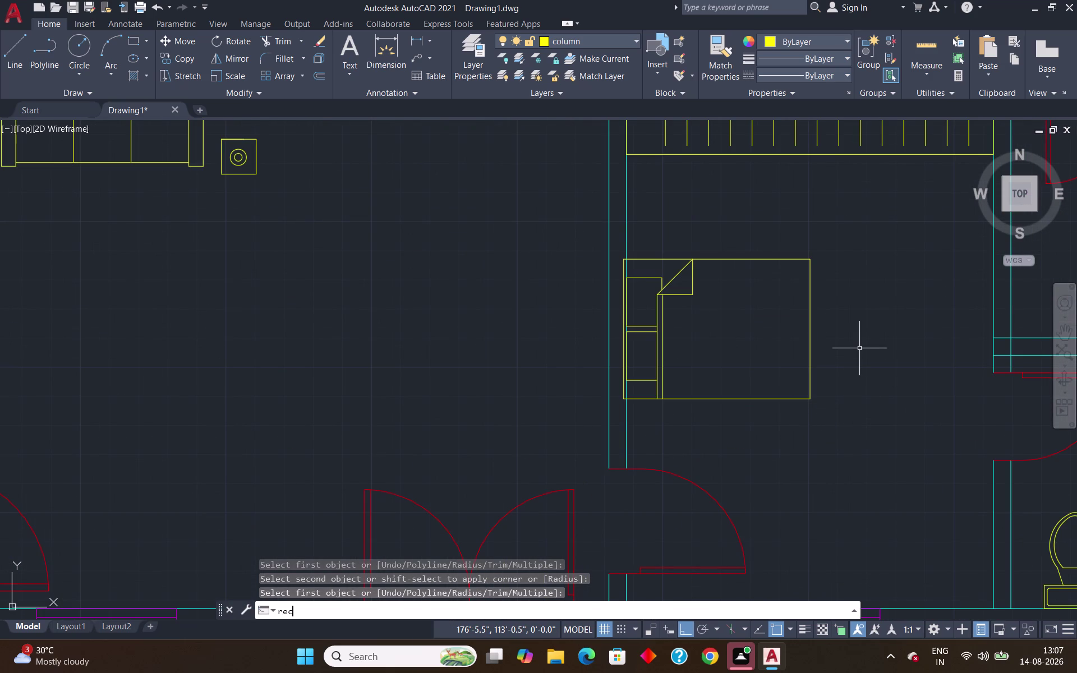
key(Return)
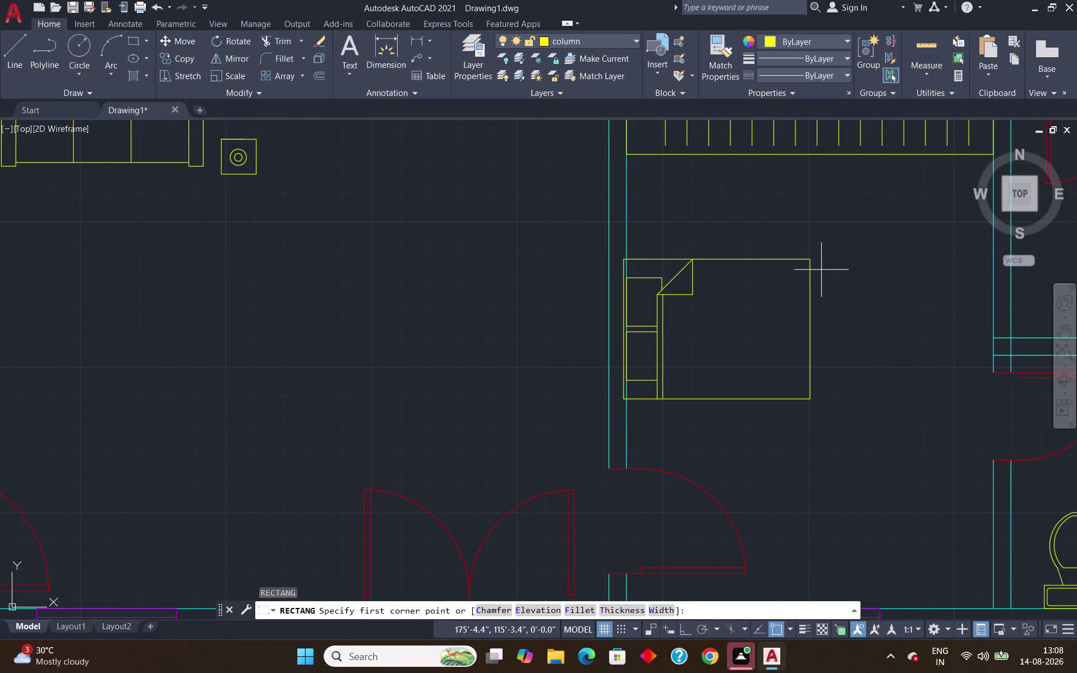
click(820, 270)
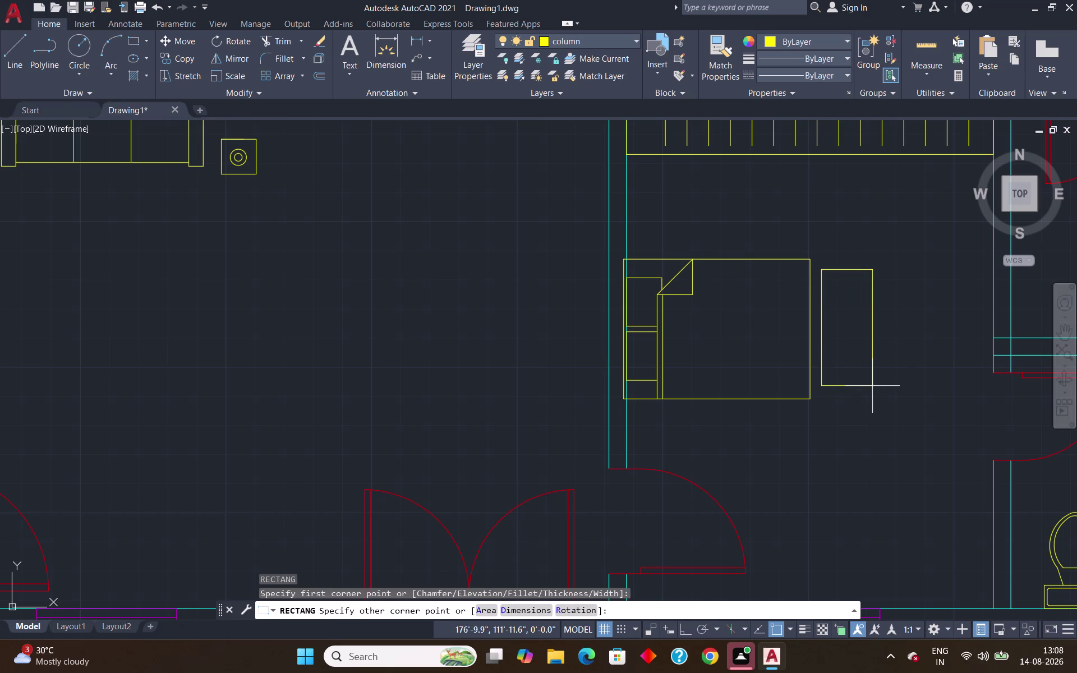
click(872, 388)
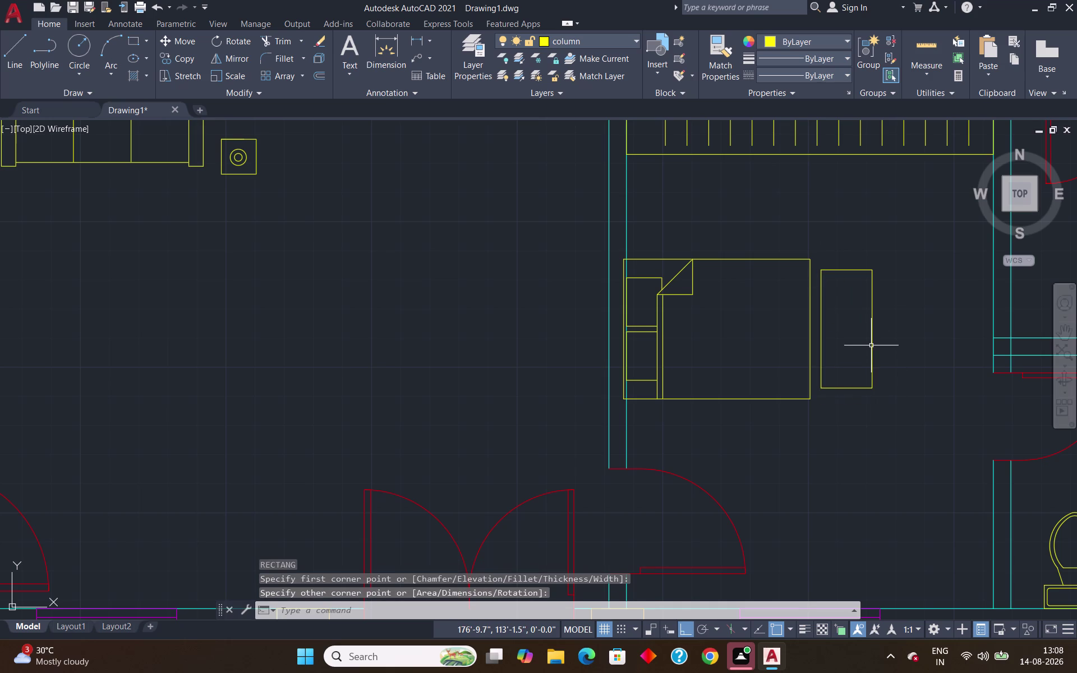
Start FILLET with Multiple, keep the 2" radius, and round the bottom-right corner.
key(Escape)
key(f)
key(Return)
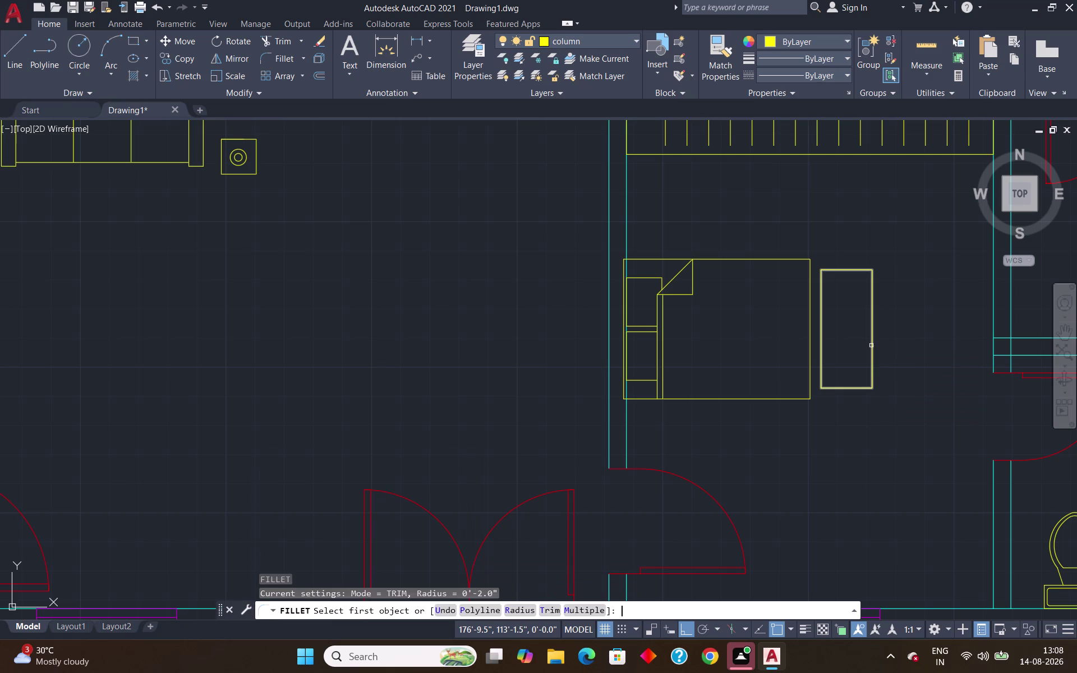
click(585, 611)
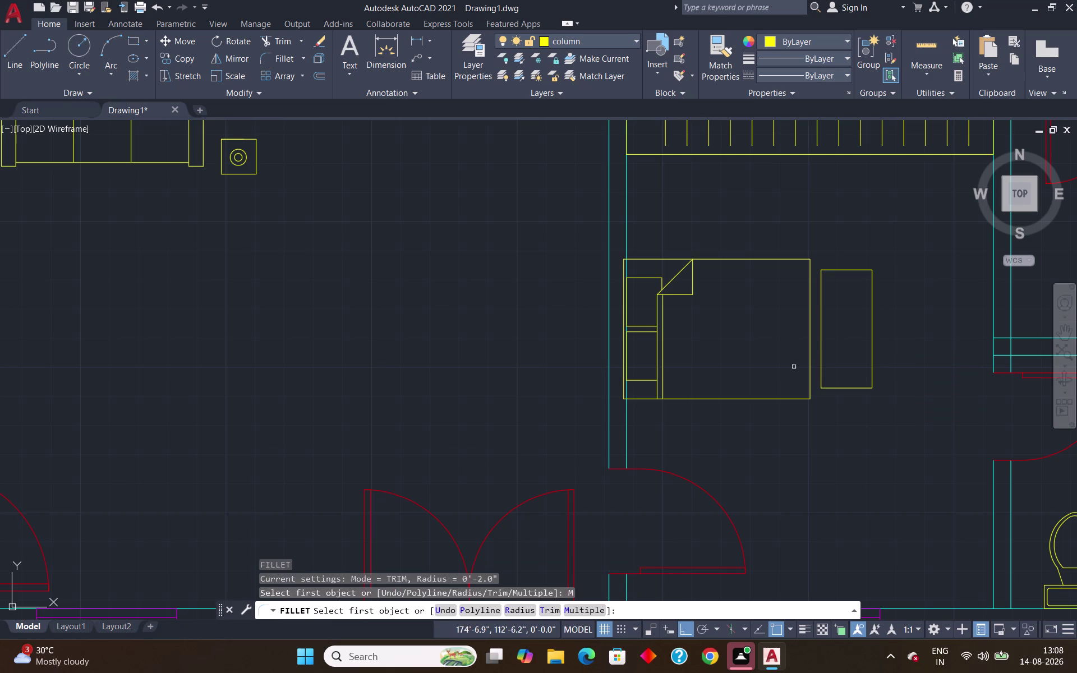
click(839, 387)
click(624, 603)
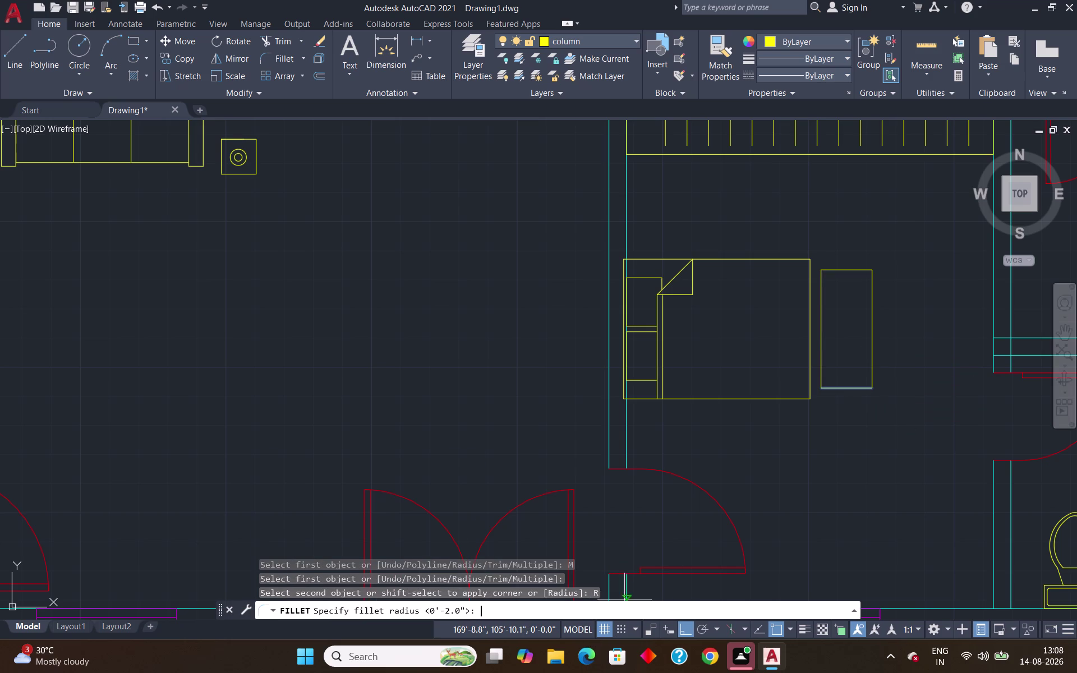
key(Return)
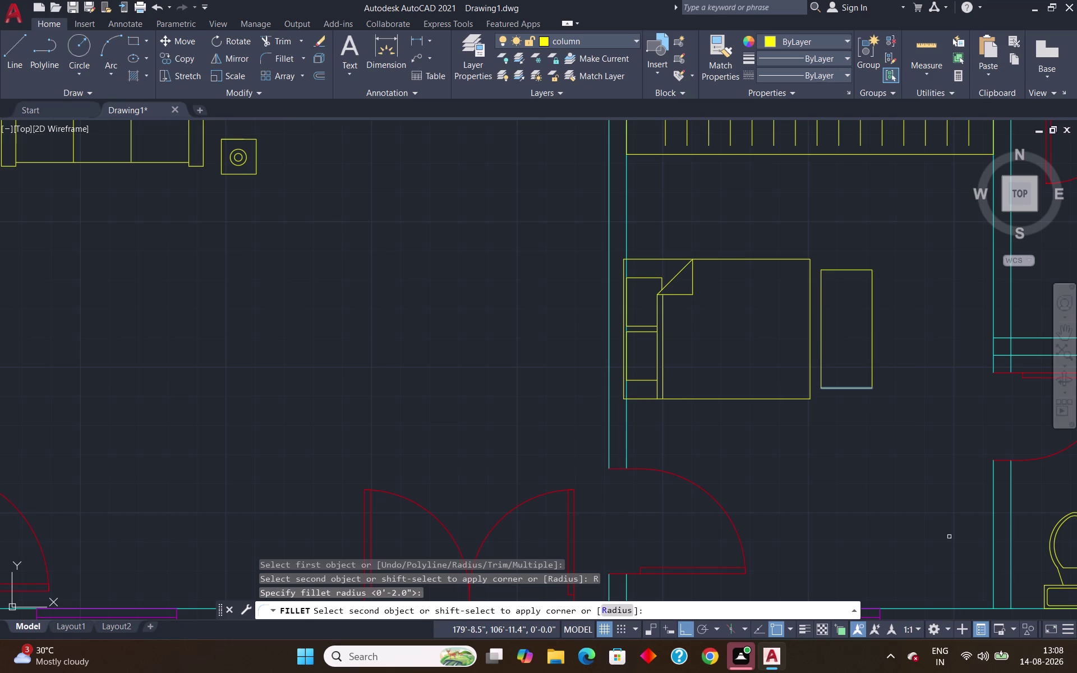
click(870, 368)
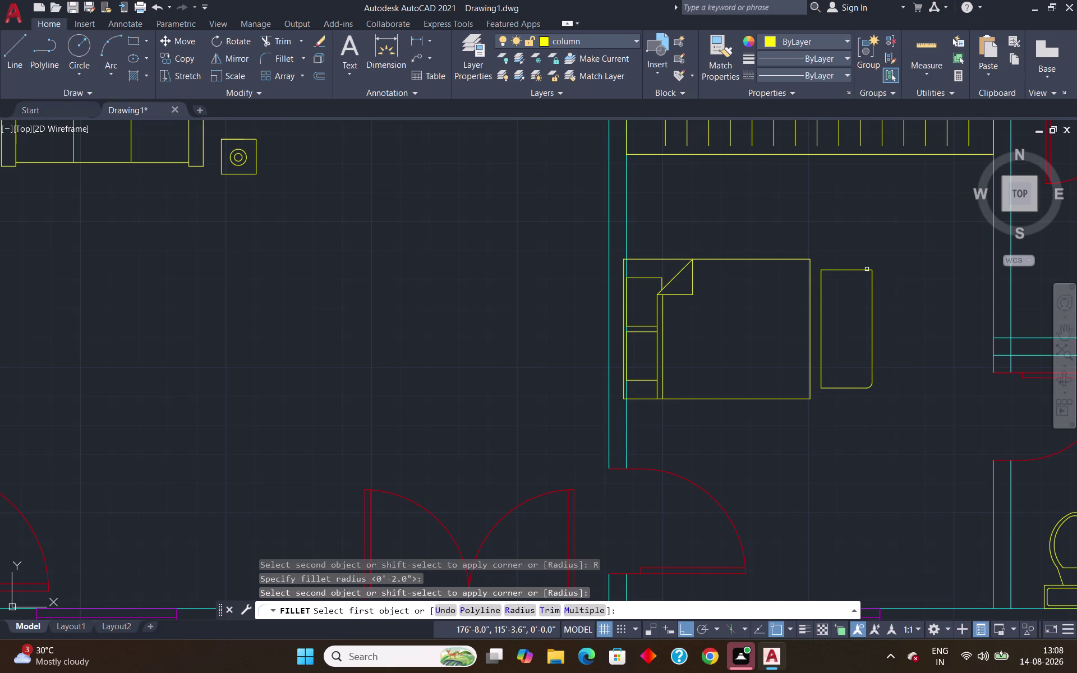
Round the unit's top-right, top-left and bottom-left corners, then end the fillet.
click(860, 269)
click(872, 280)
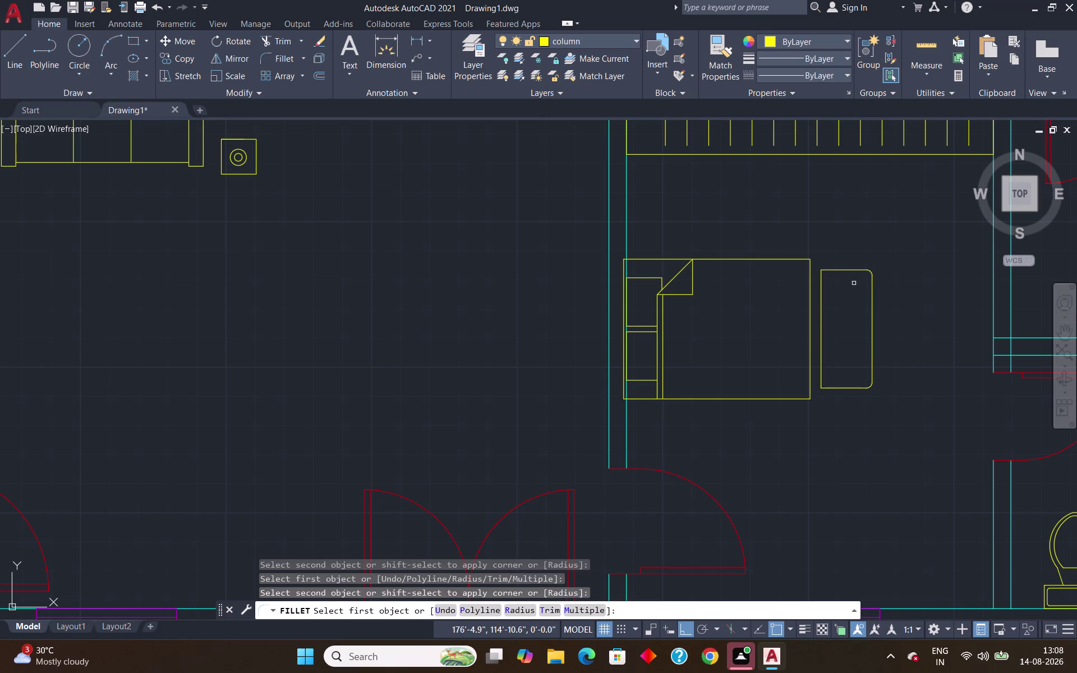
click(820, 279)
click(826, 270)
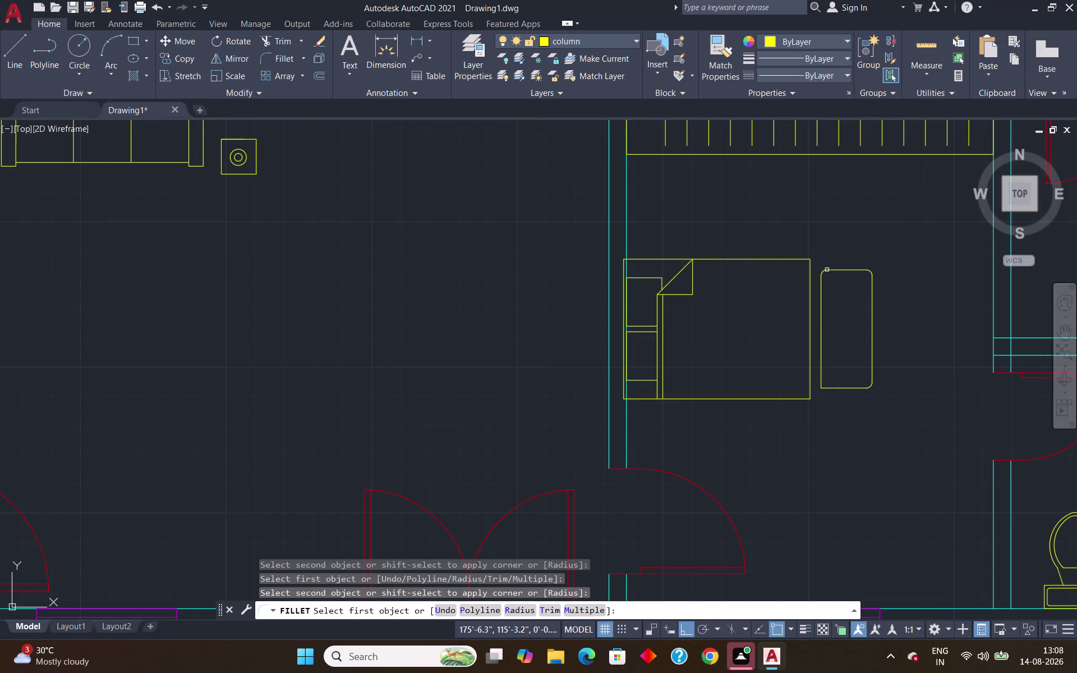
click(834, 390)
click(834, 388)
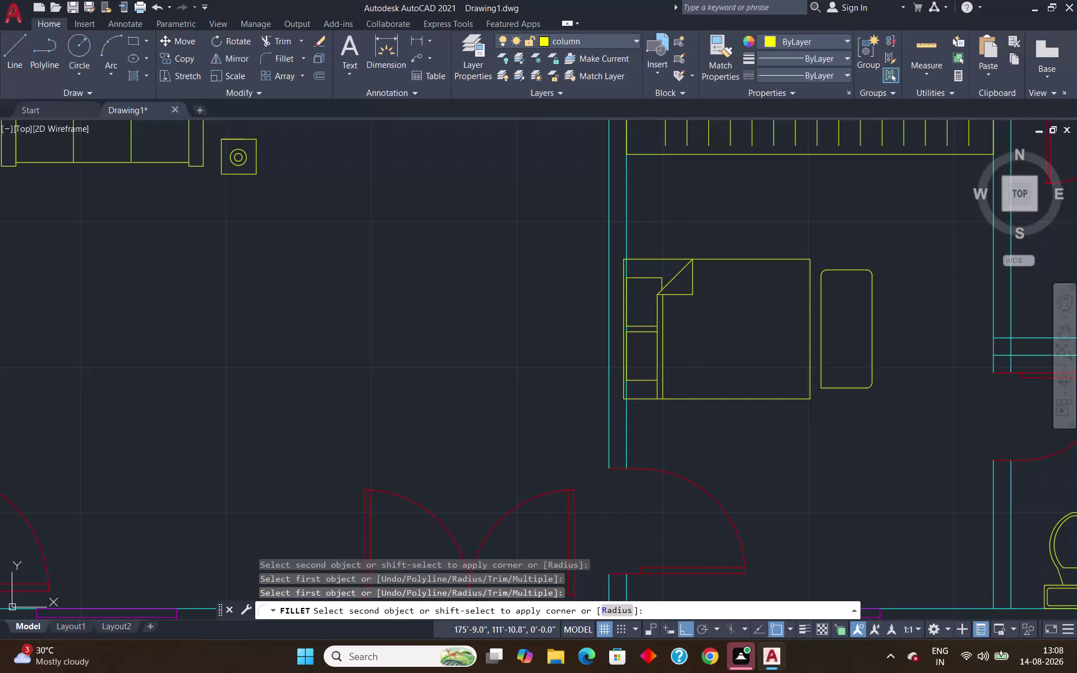
click(822, 373)
key(Return)
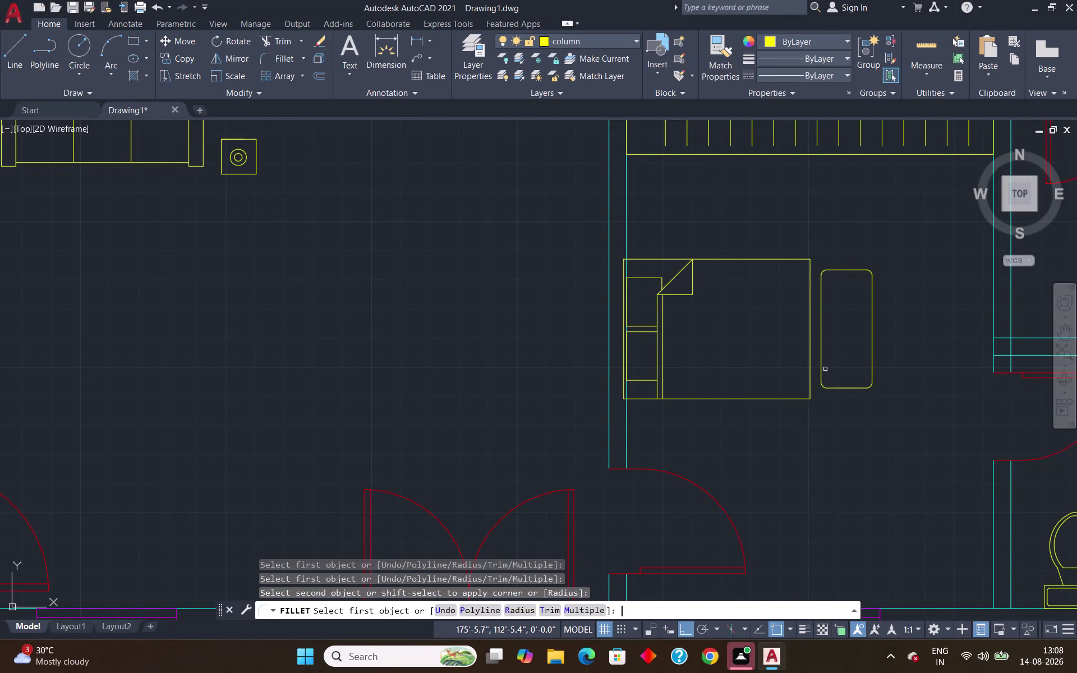
scroll(down, 3)
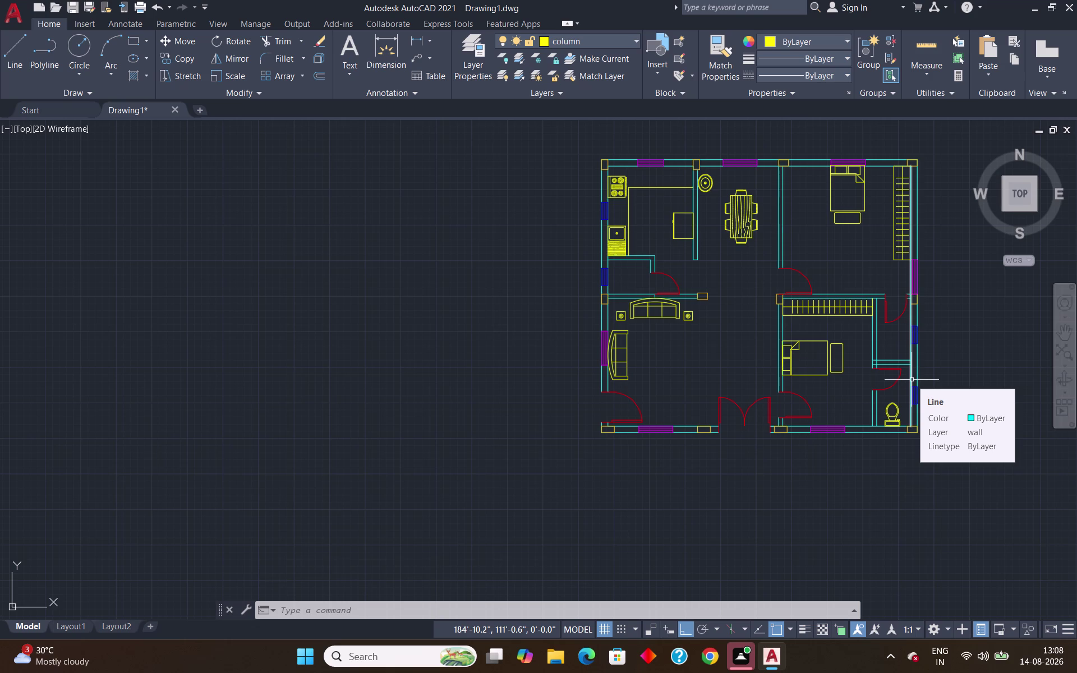
Start HATCH with a Solid pattern and orange colour.
key(h)
key(Return)
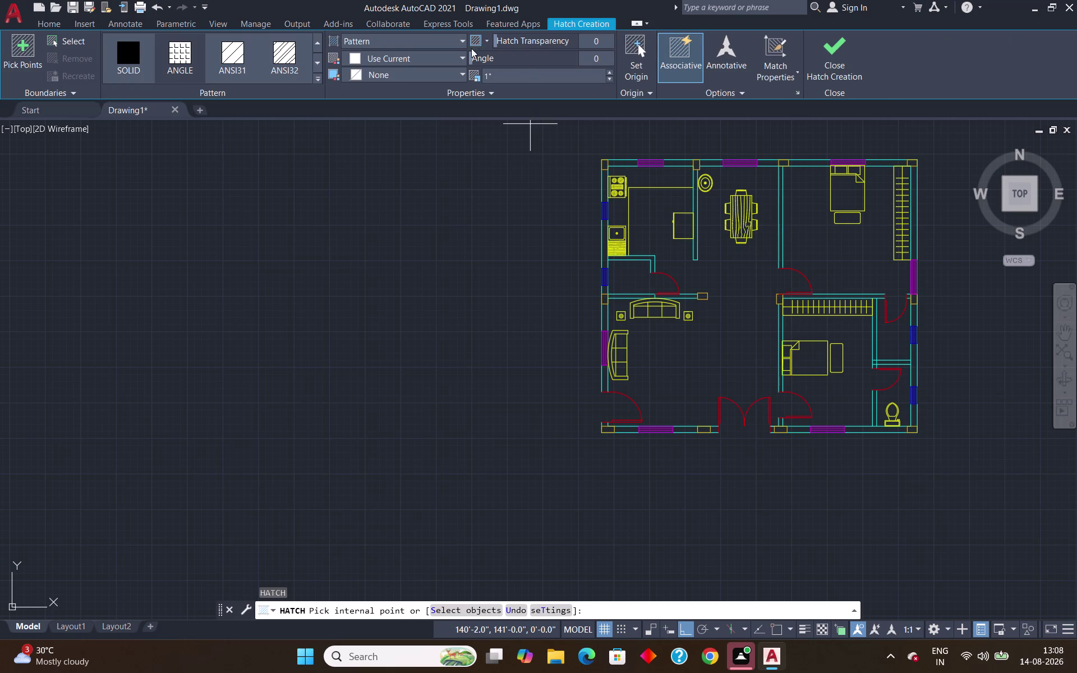
click(460, 38)
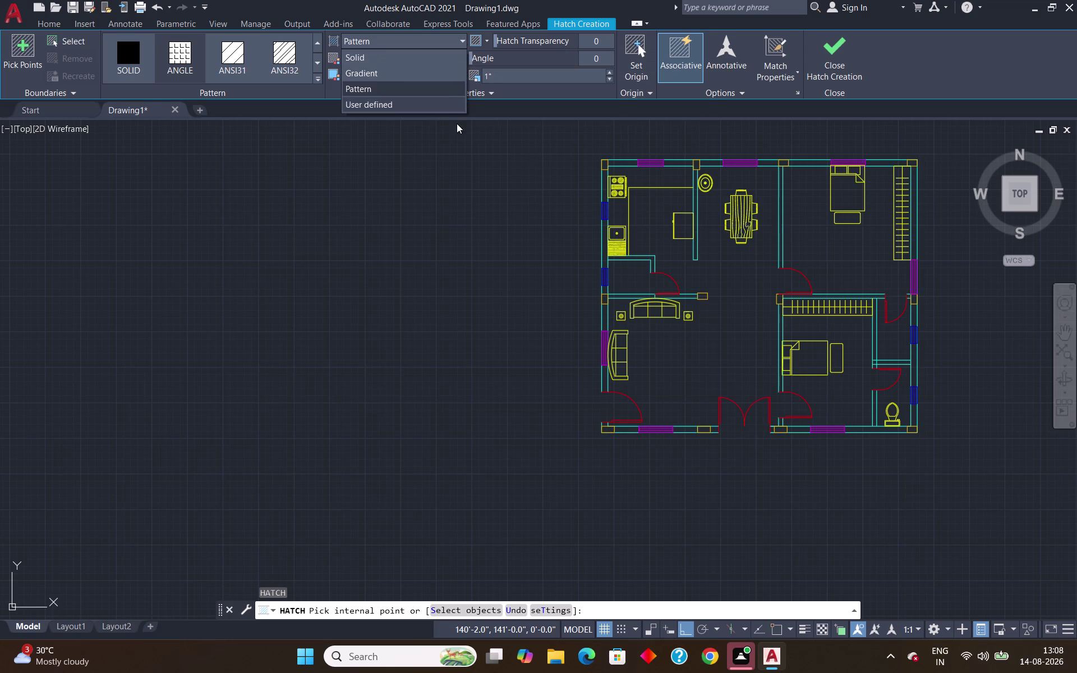
click(433, 54)
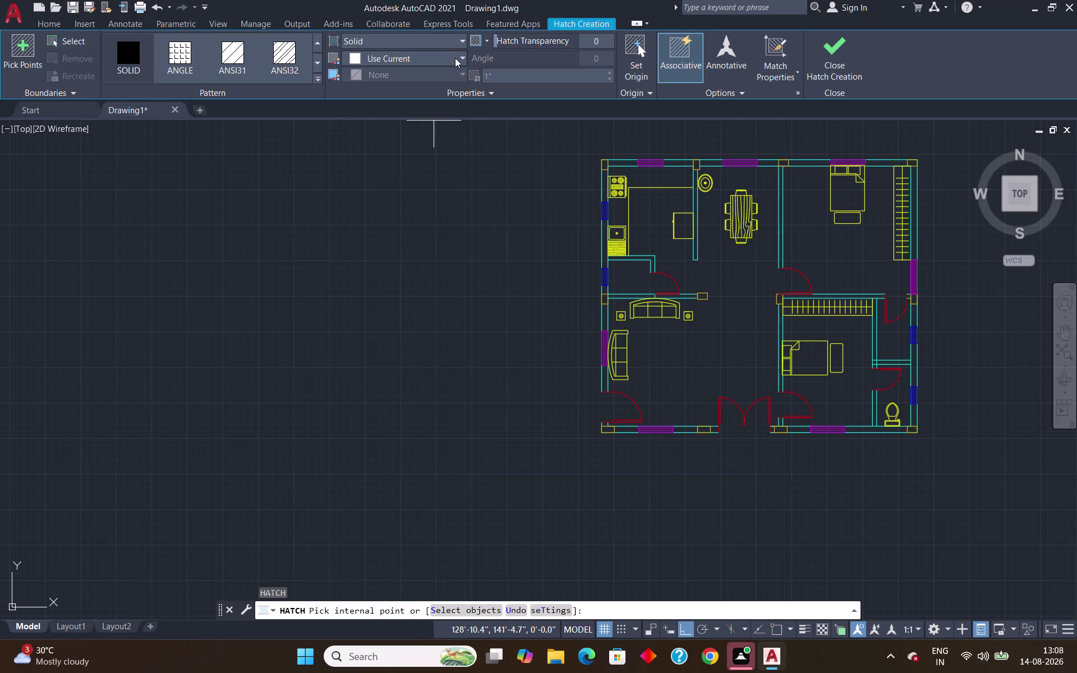
click(455, 57)
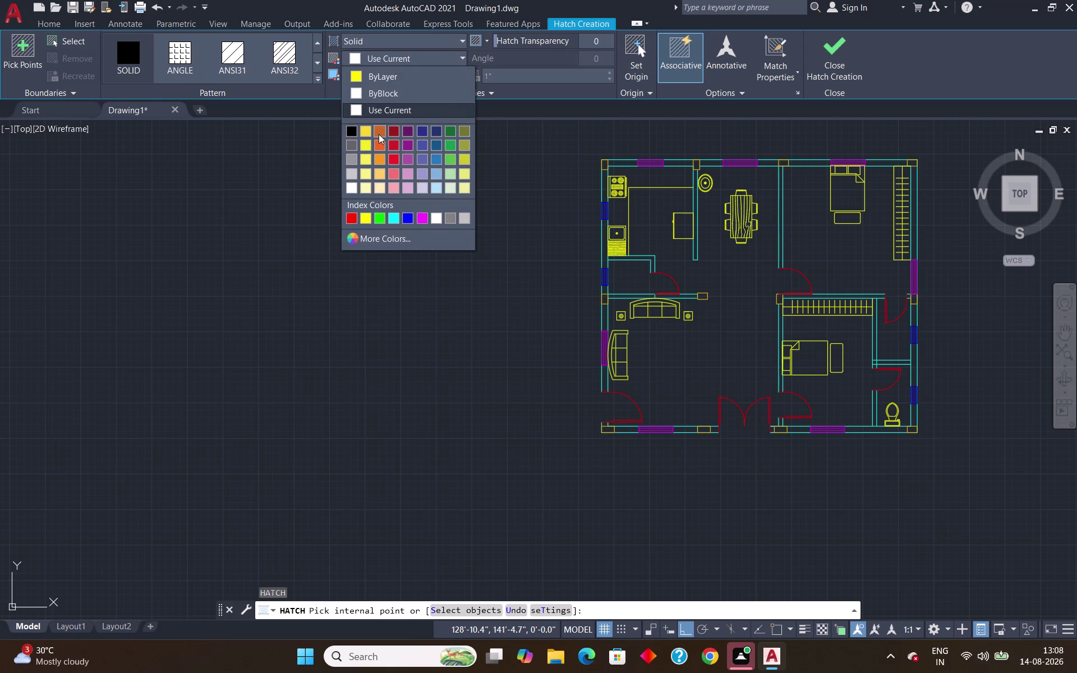
click(381, 159)
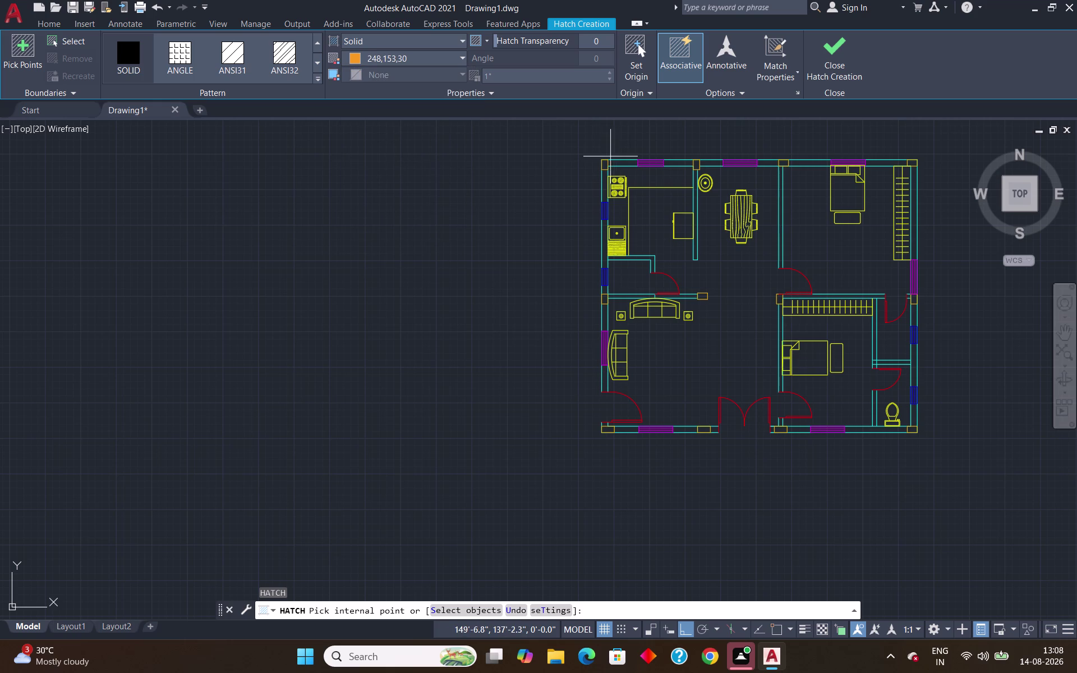
Fill the top-left, left-wall, bottom-left, bottom-wall and bottom-right columns orange.
scroll(up, 3)
click(606, 191)
scroll(down, 3)
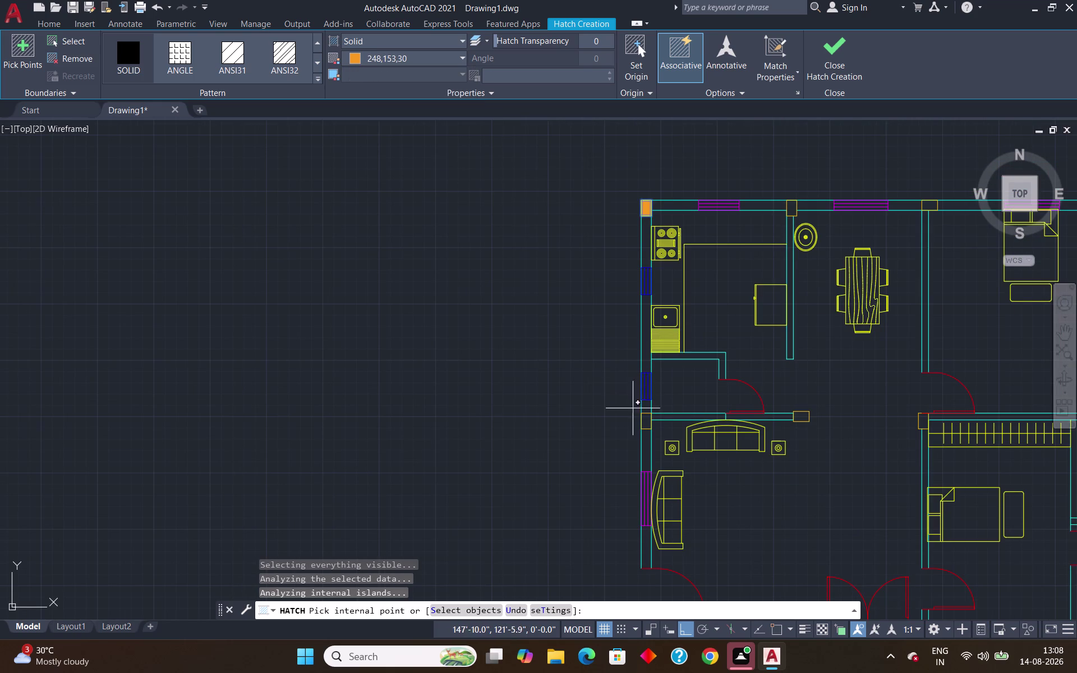
click(647, 428)
scroll(down, 3)
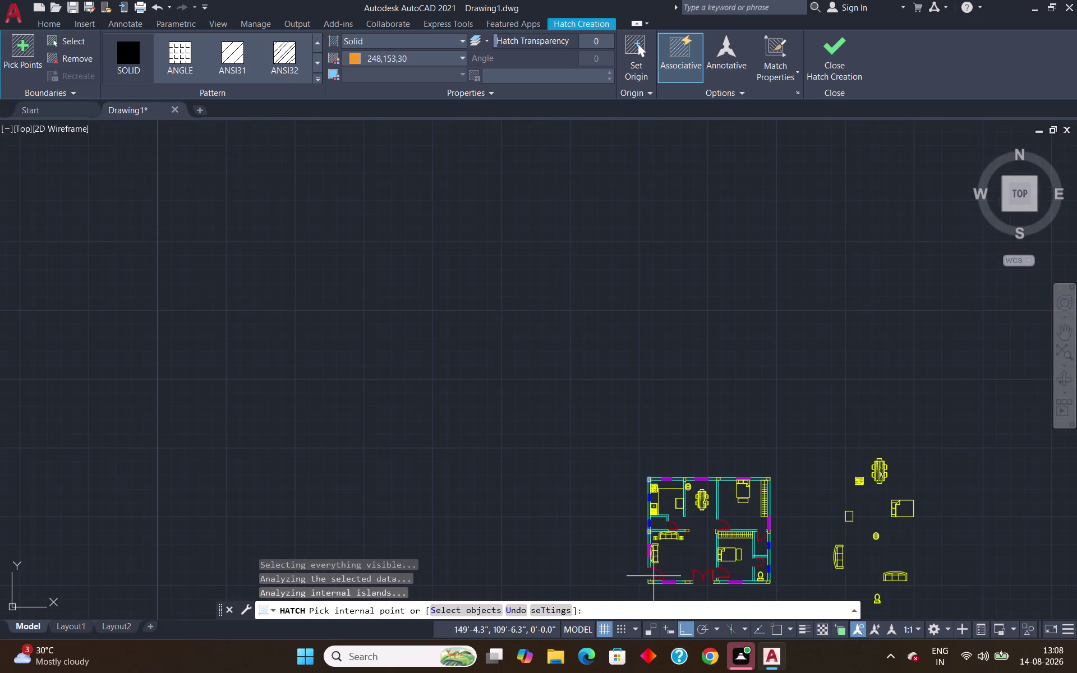
scroll(up, 3)
click(623, 525)
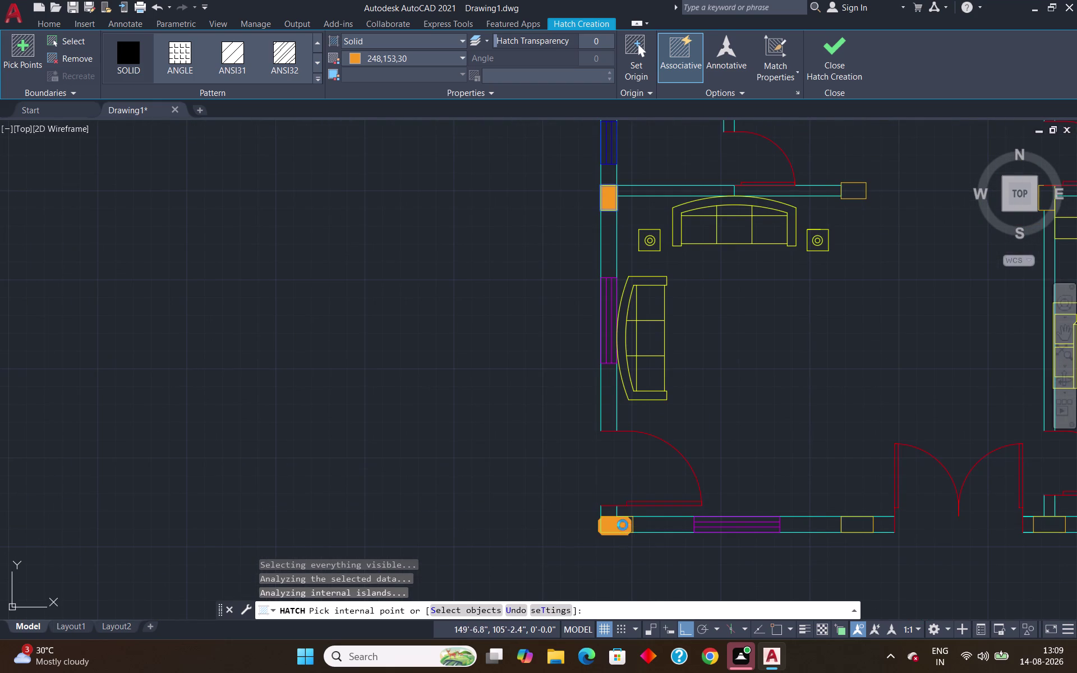
click(859, 524)
scroll(down, 3)
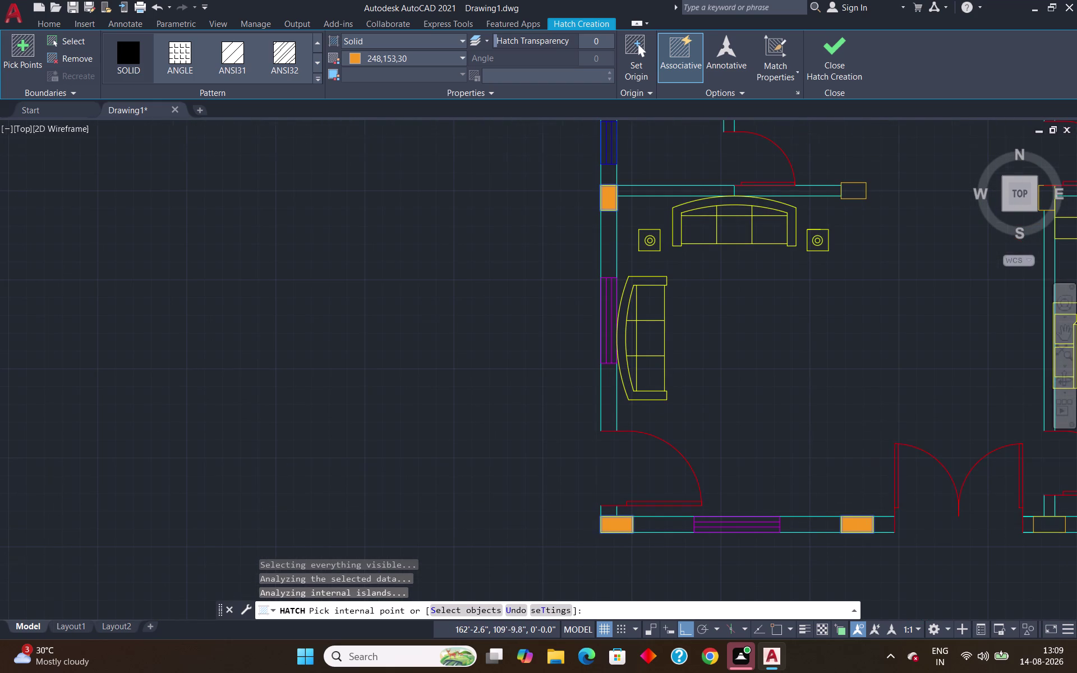
scroll(down, 3)
middle_drag(921, 460, 615, 501)
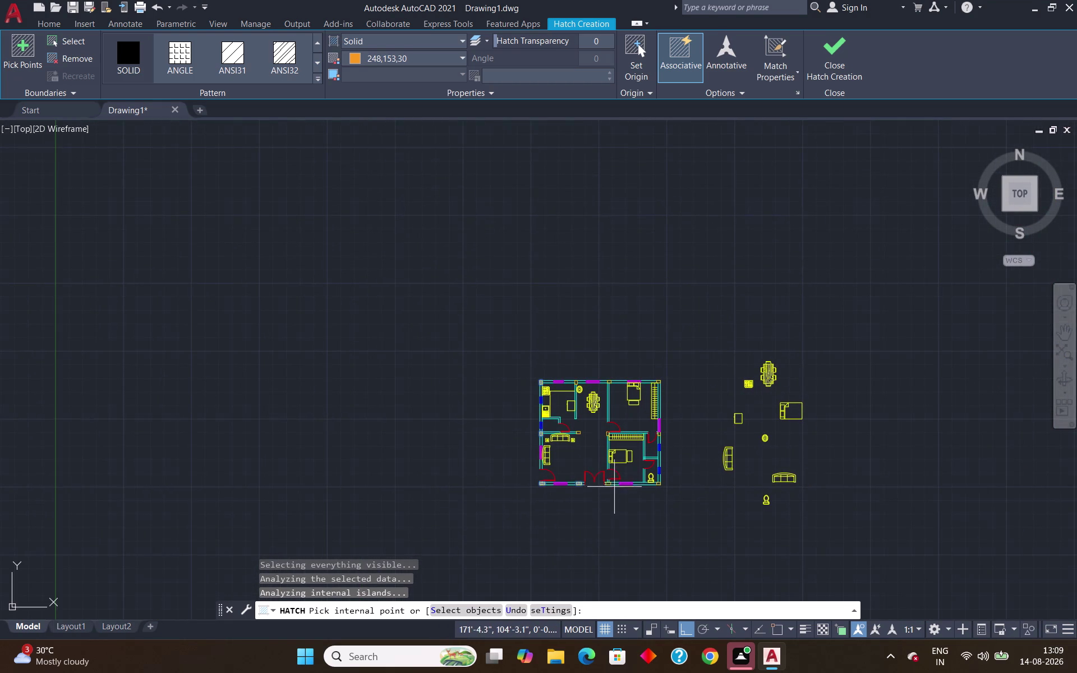
scroll(up, 3)
click(580, 473)
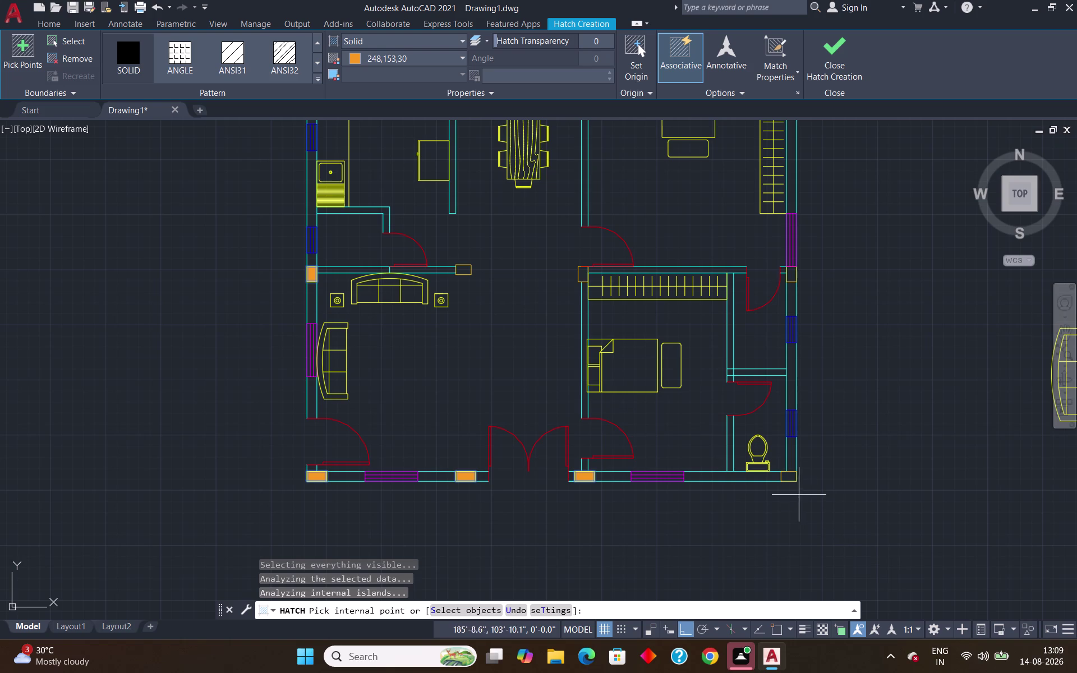
click(790, 473)
Fill the right-wall, top-right, top-wall and interior columns, then close Hatch Creation.
click(790, 278)
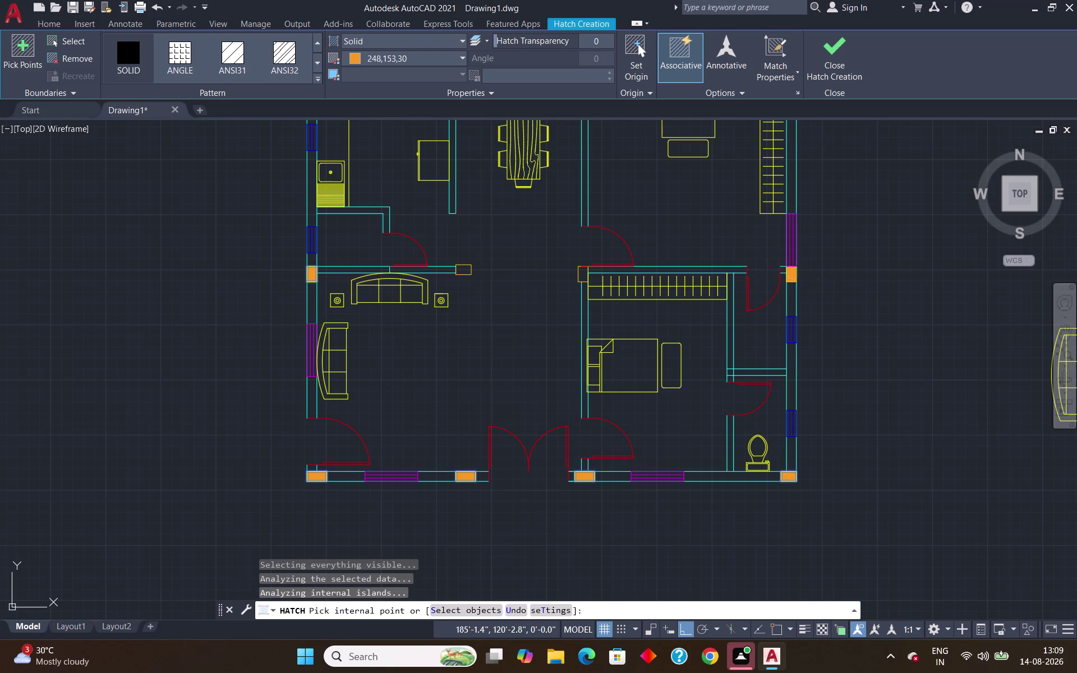
scroll(down, 3)
scroll(up, 3)
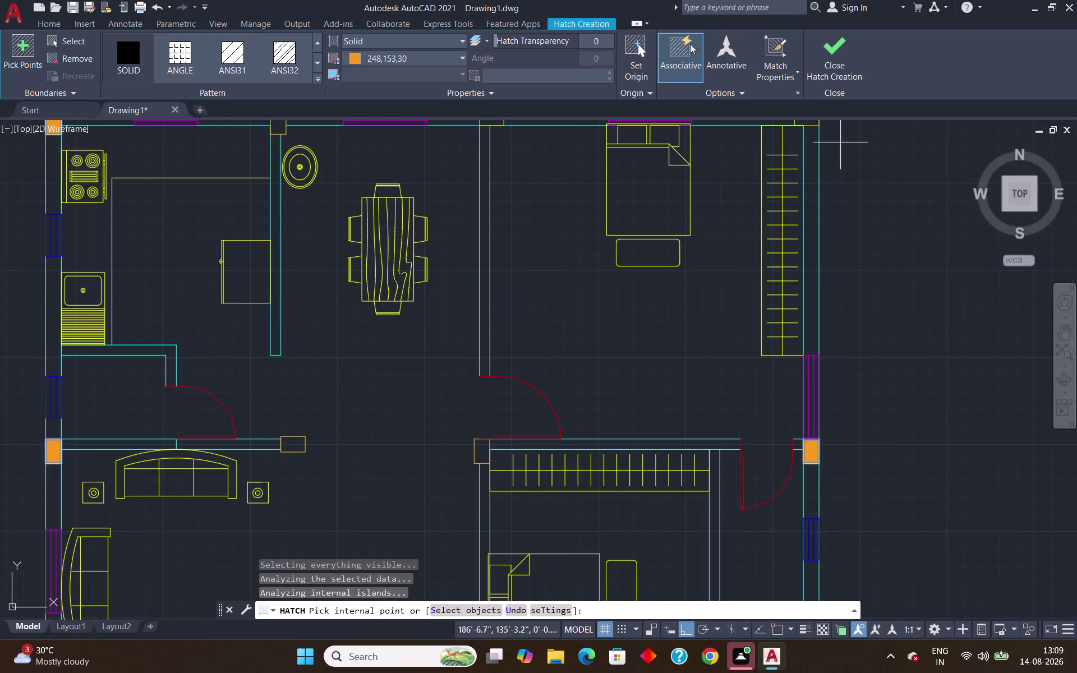
scroll(down, 3)
scroll(up, 3)
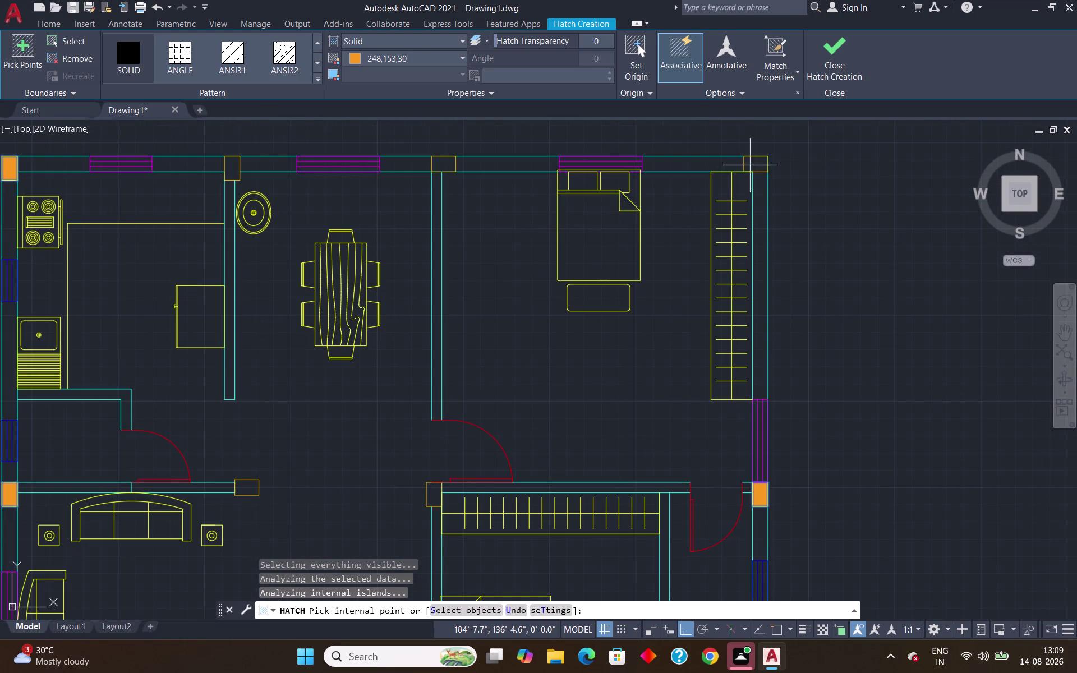
click(759, 164)
click(445, 163)
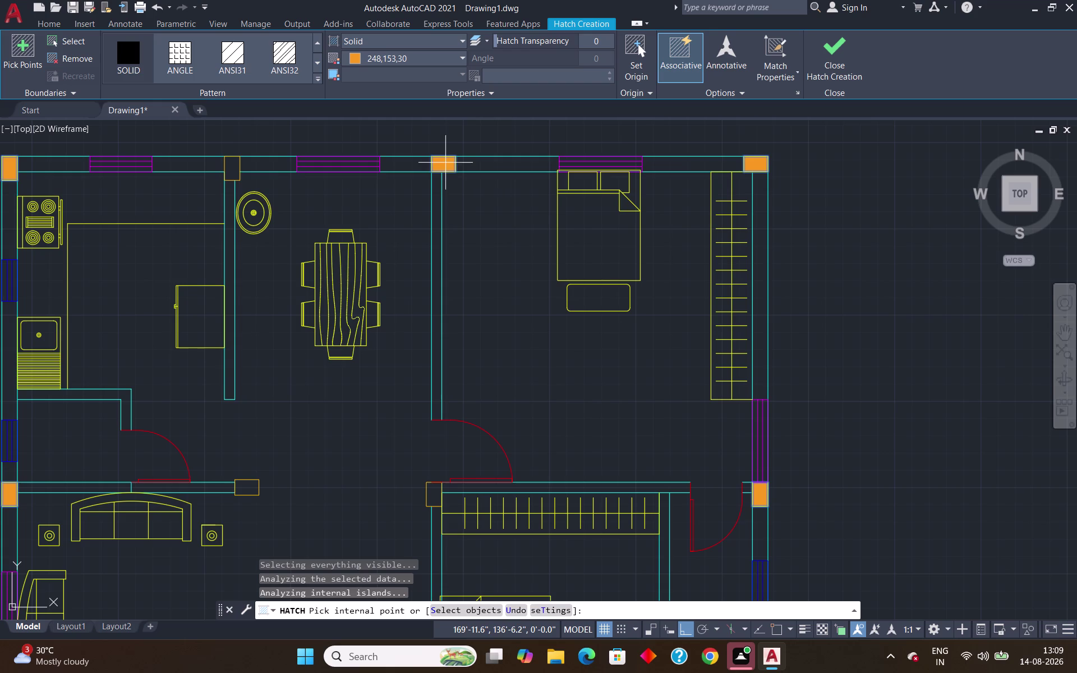
click(230, 174)
scroll(down, 3)
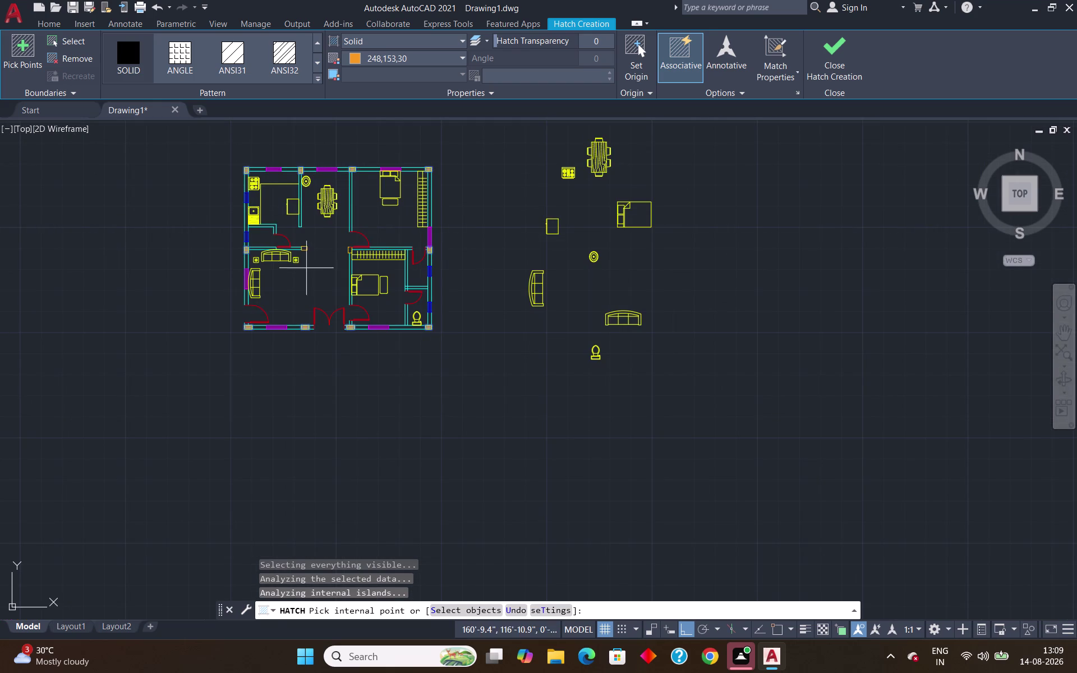
scroll(up, 3)
click(316, 239)
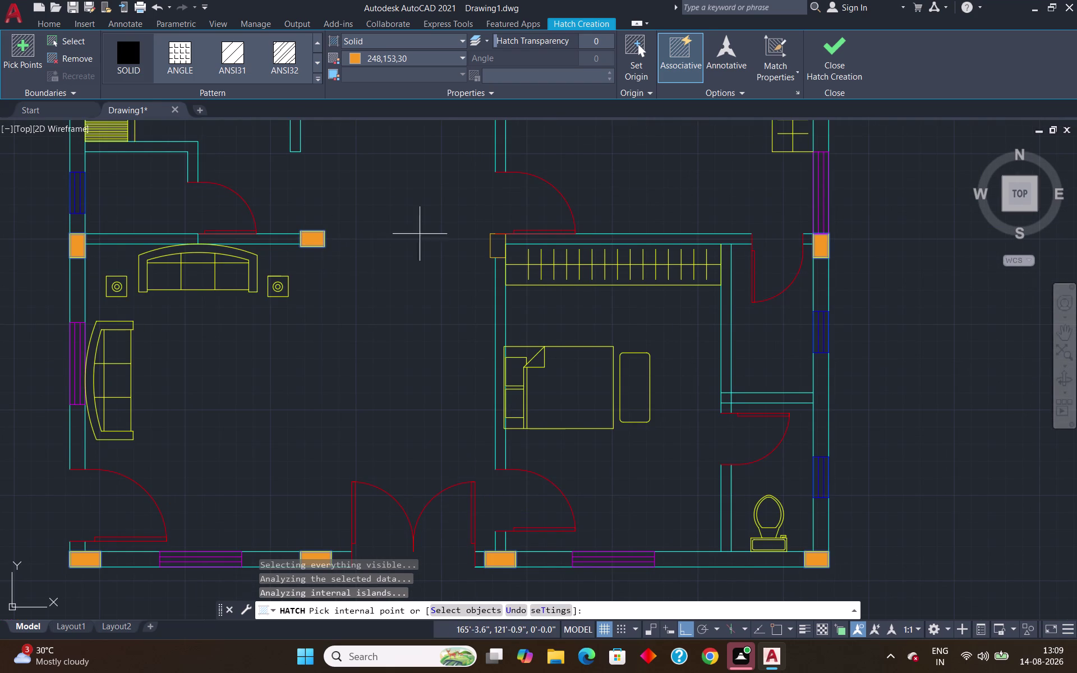
click(505, 238)
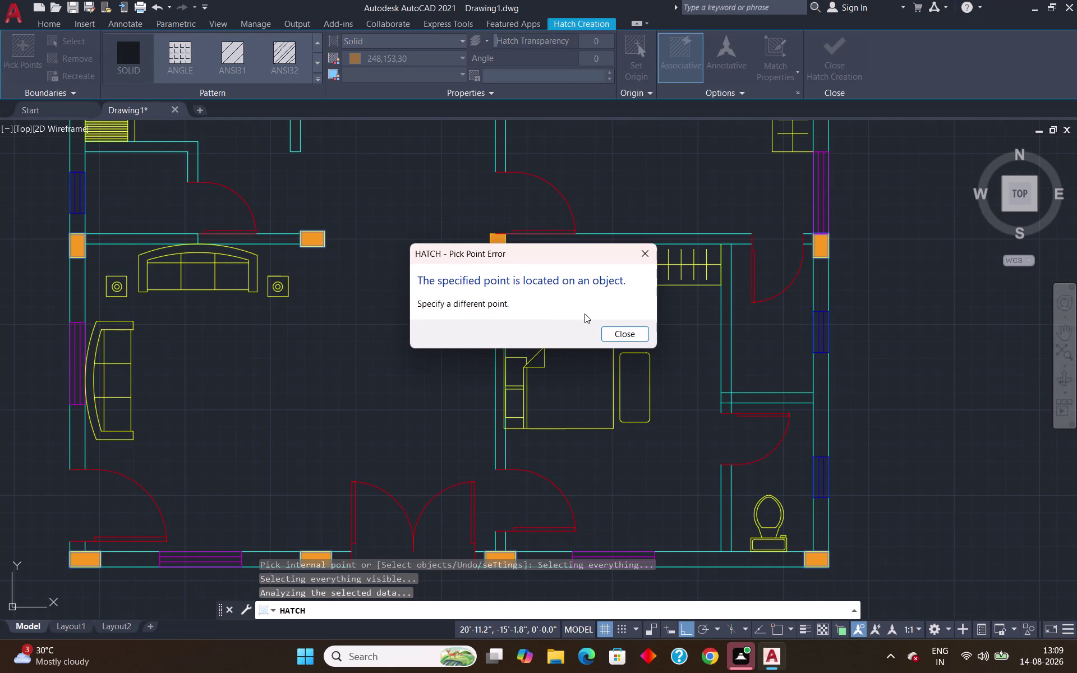
click(611, 332)
click(494, 247)
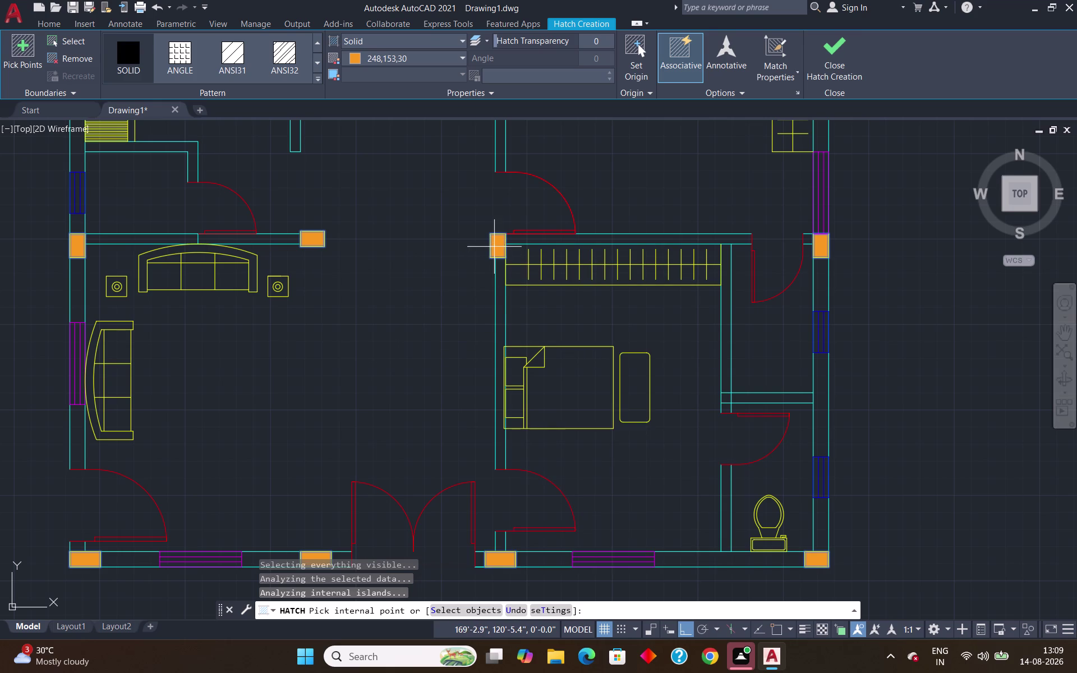
scroll(down, 3)
middle_drag(589, 184, 540, 373)
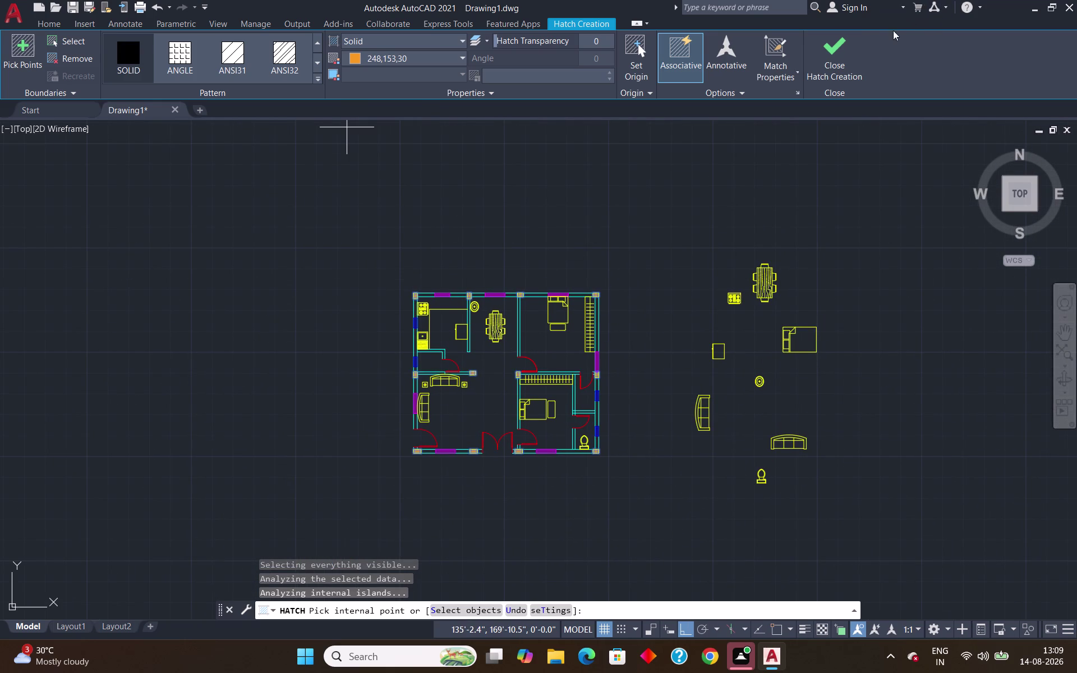
click(846, 52)
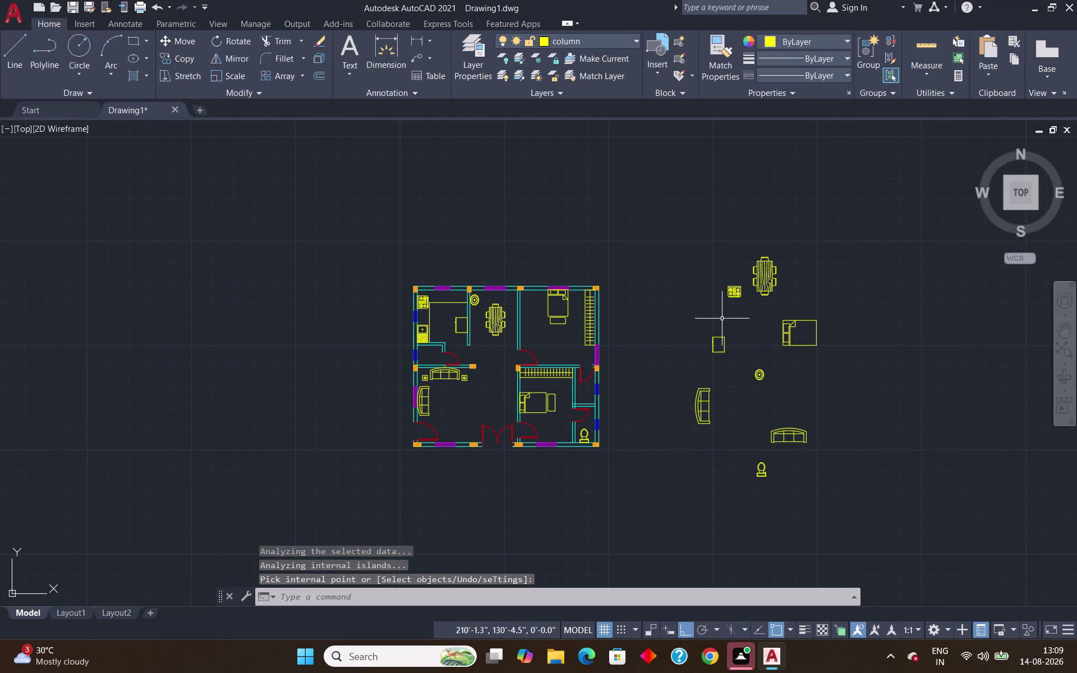
scroll(down, 3)
scroll(up, 3)
scroll(down, 3)
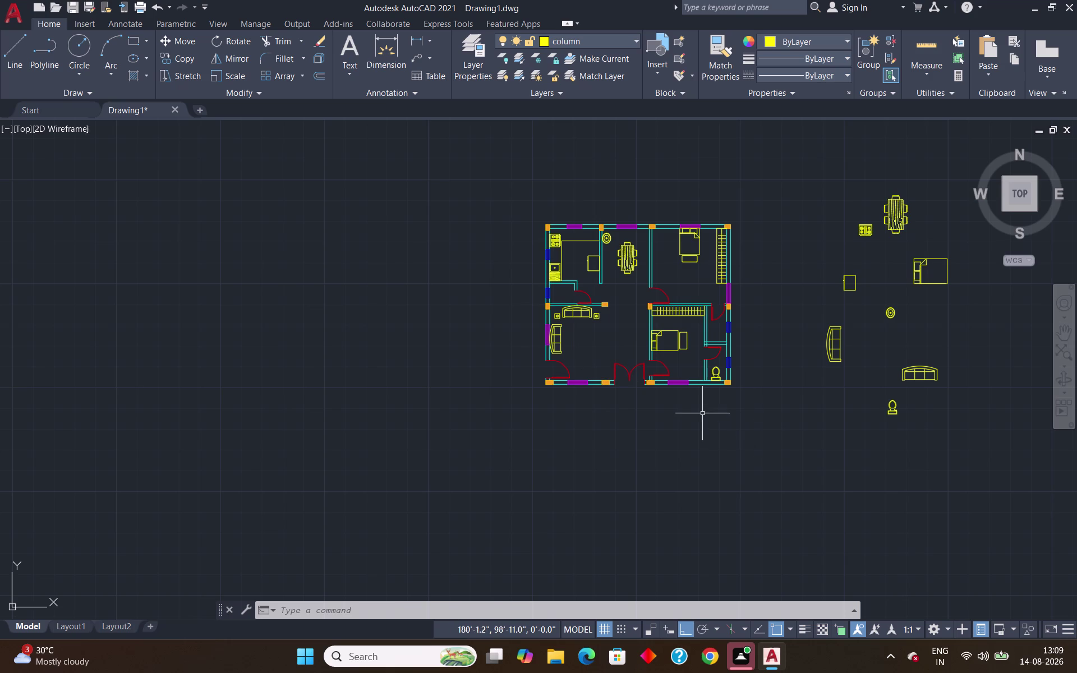
scroll(up, 3)
scroll(down, 3)
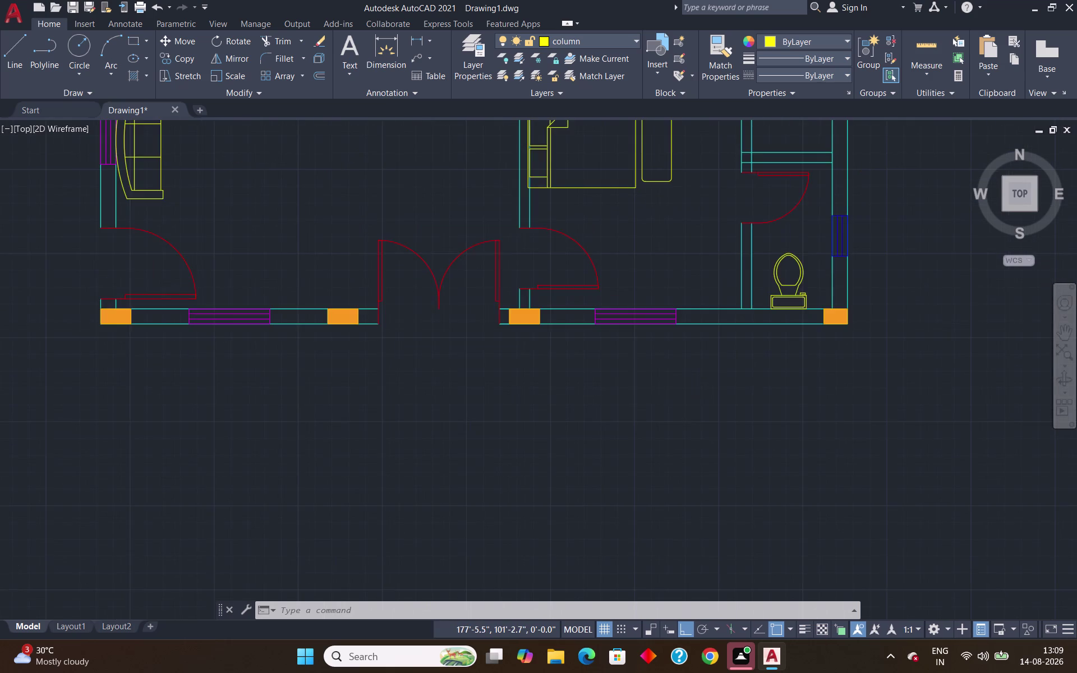
scroll(down, 3)
scroll(up, 3)
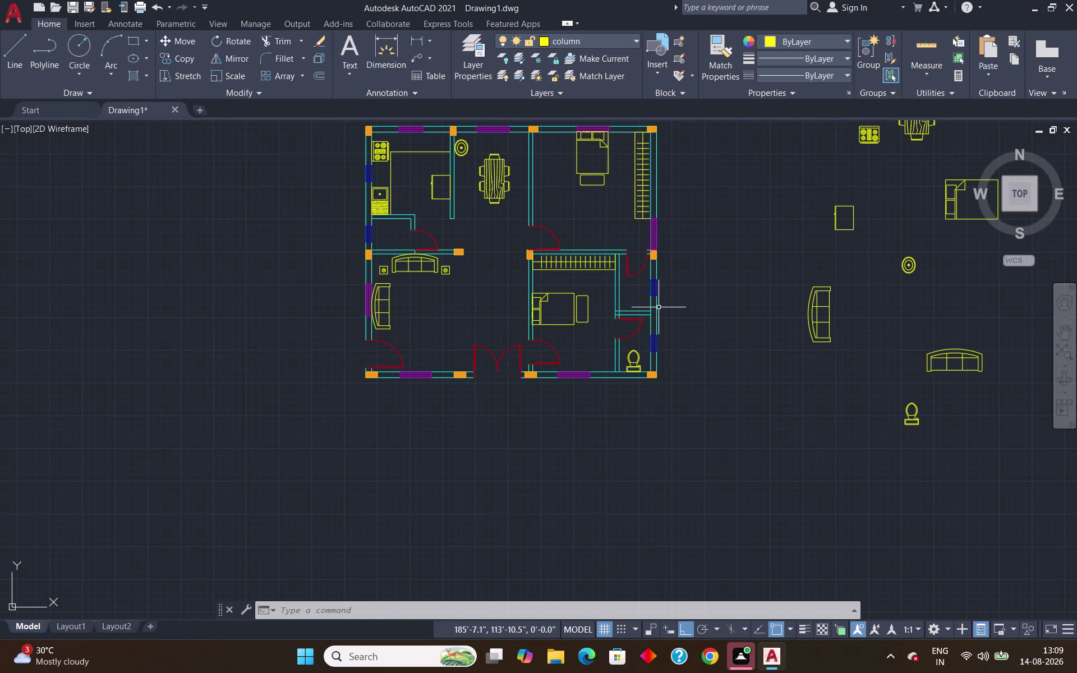
scroll(up, 3)
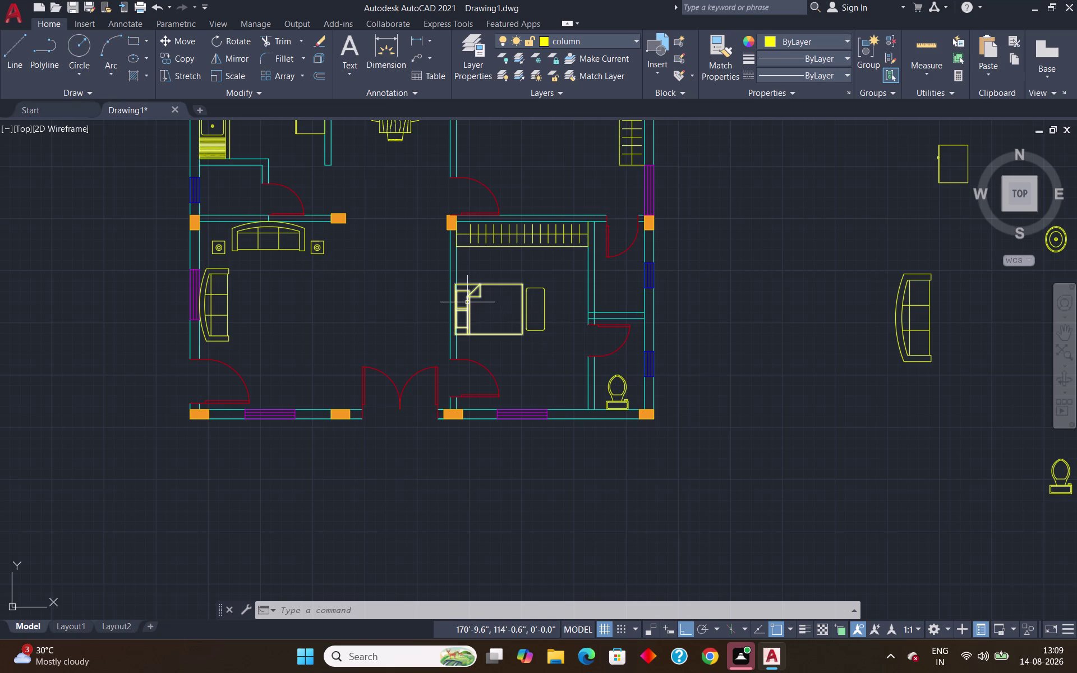
Draw a tall thin REC rectangle just outside the bedroom's left wall beside the bed.
text(rec)
key(Return)
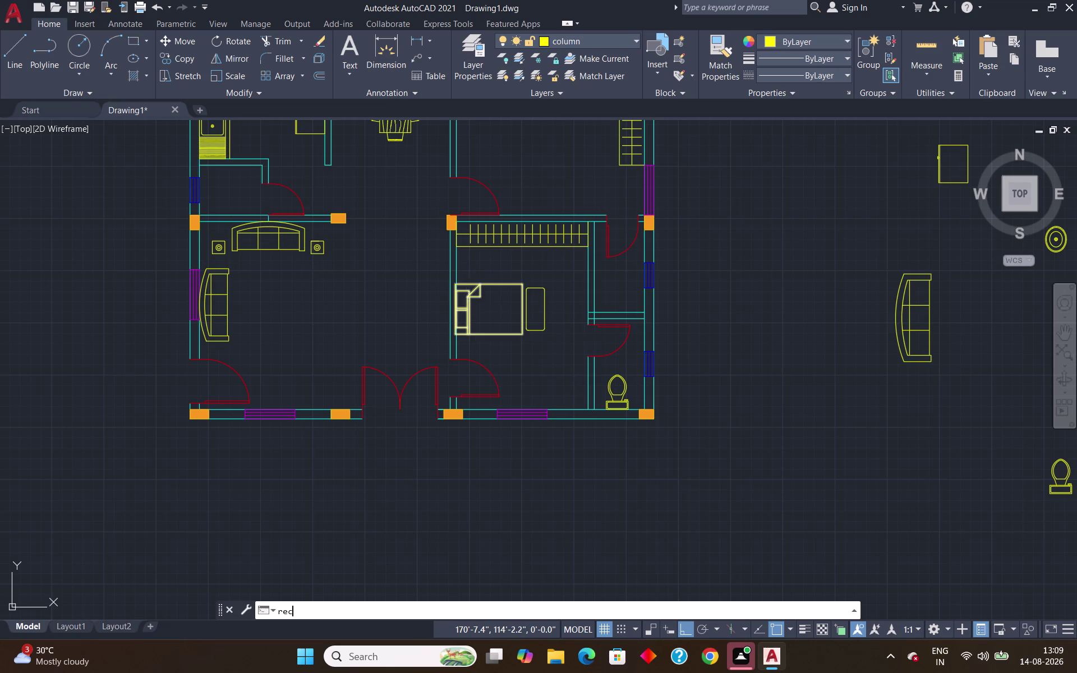
scroll(up, 3)
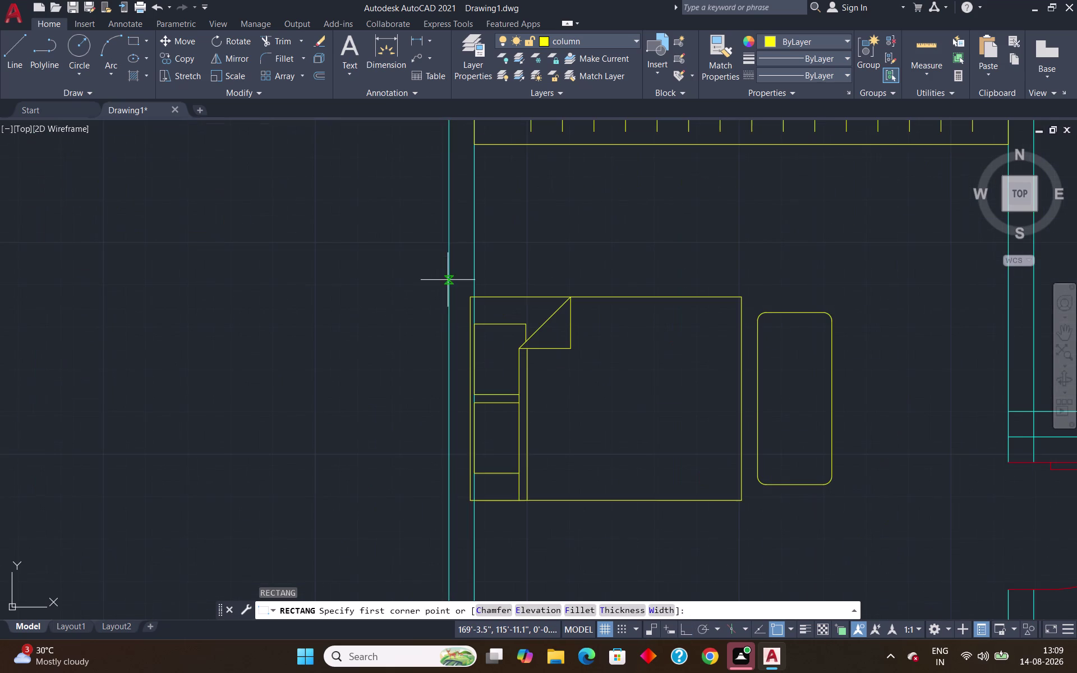
click(448, 236)
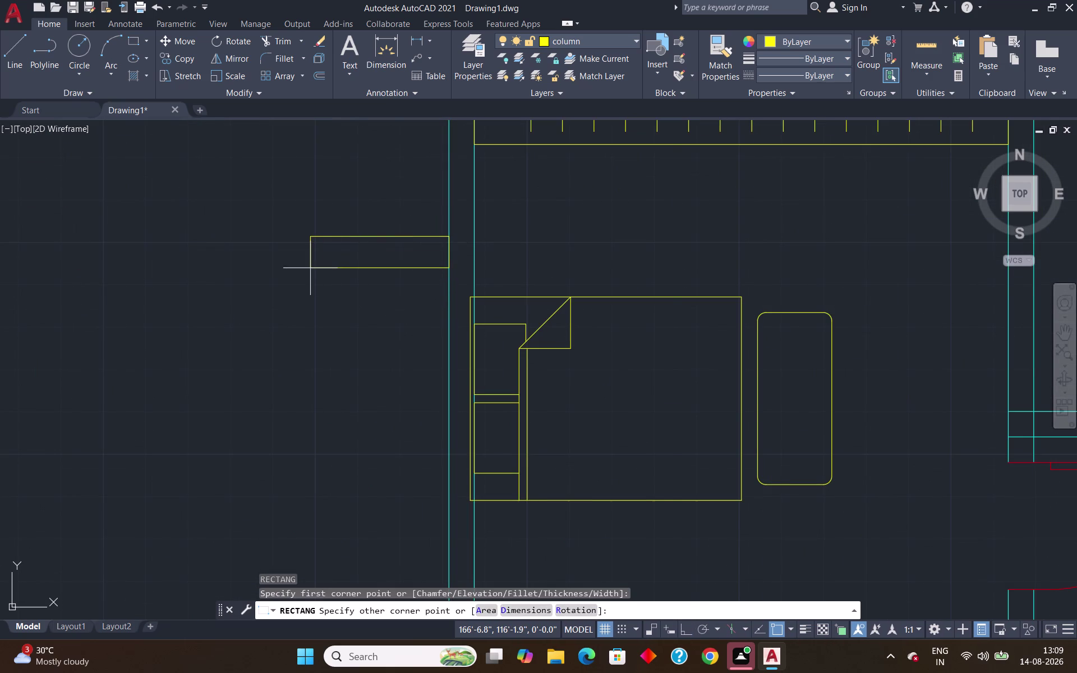
scroll(down, 3)
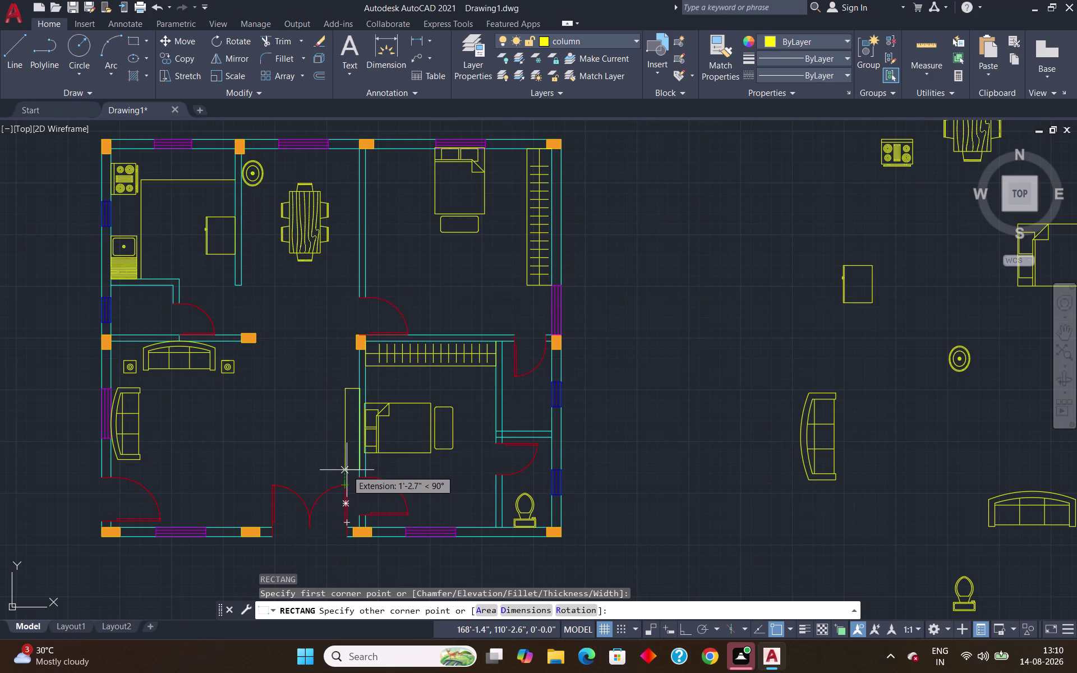
click(346, 470)
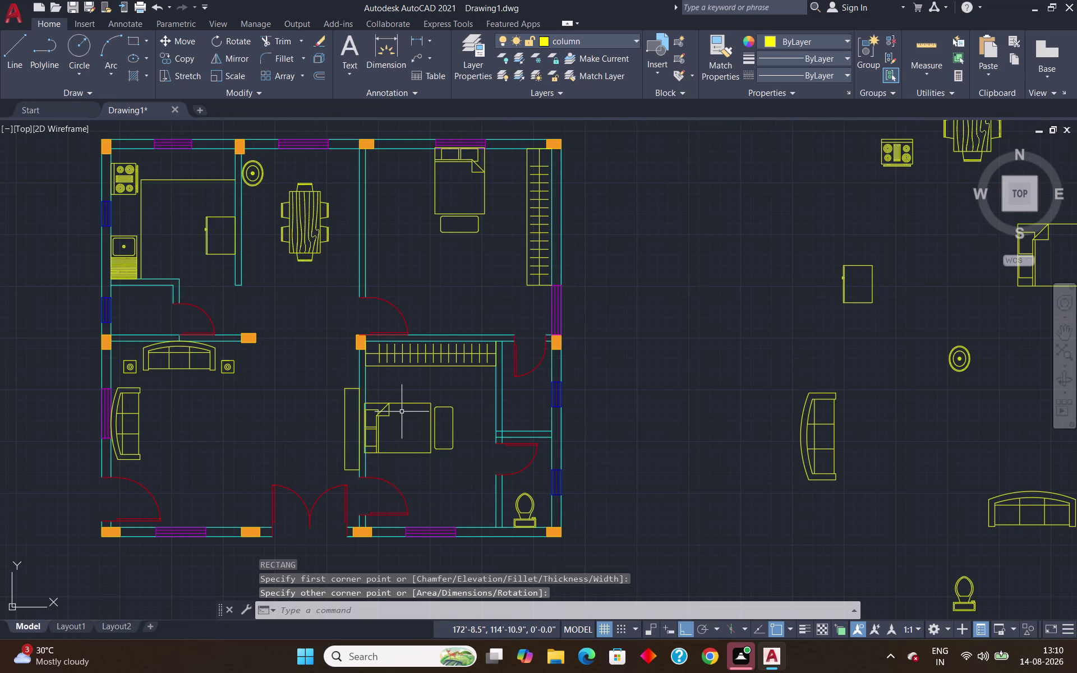
scroll(up, 3)
scroll(down, 3)
scroll(down, 3)
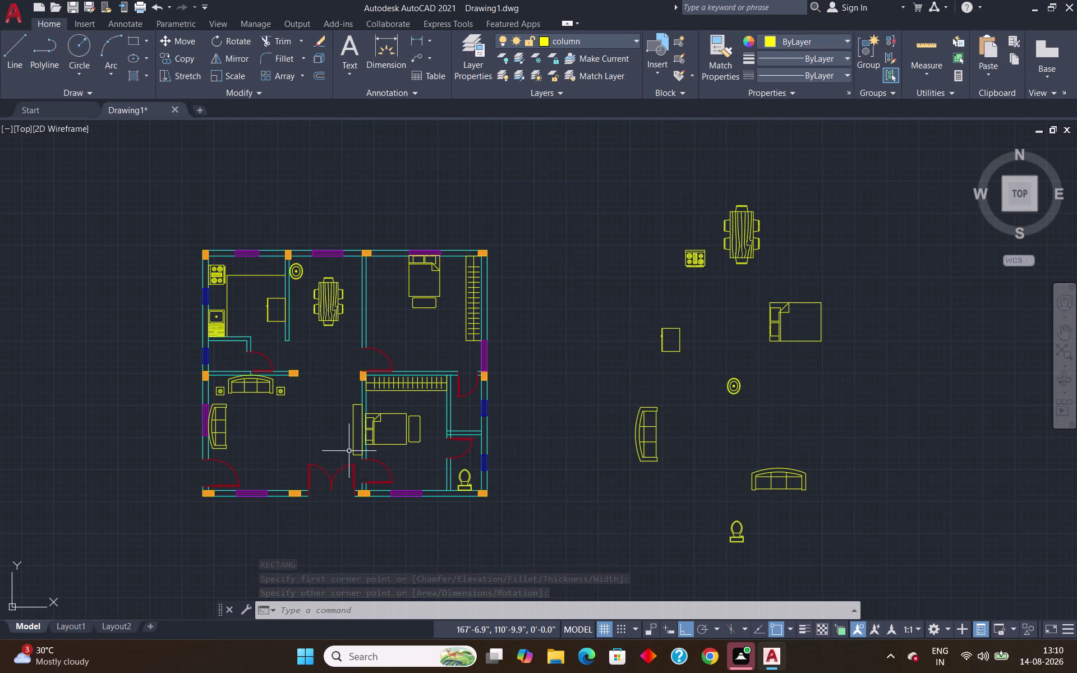
scroll(down, 3)
scroll(up, 3)
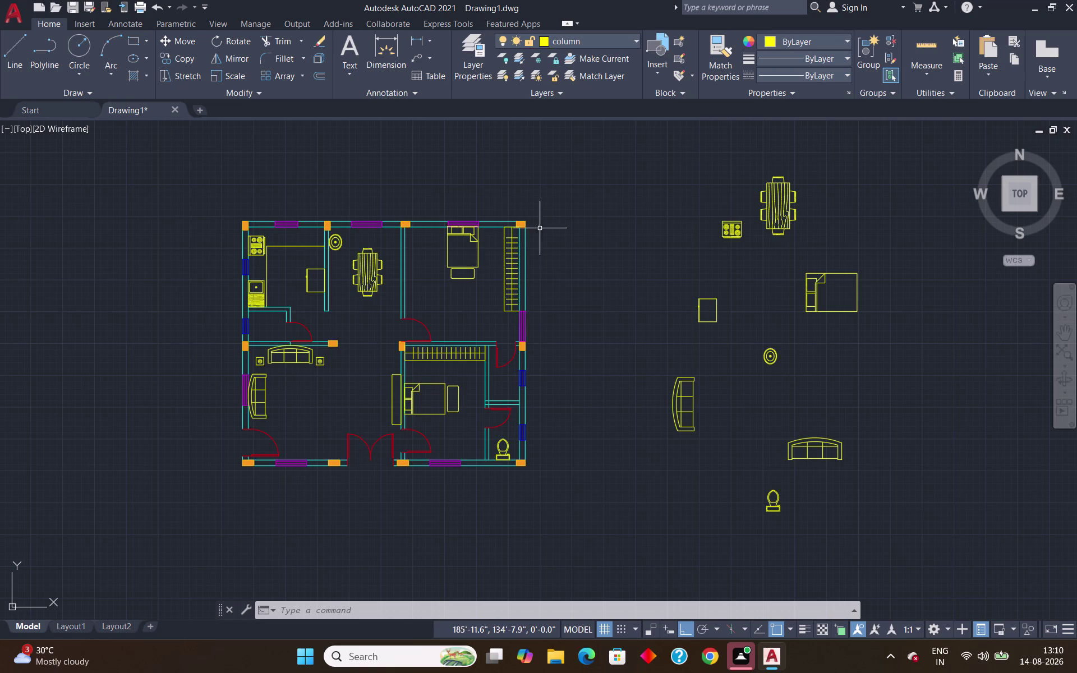
Switch the current layer from column to 0, briefly passing through dime.
click(630, 37)
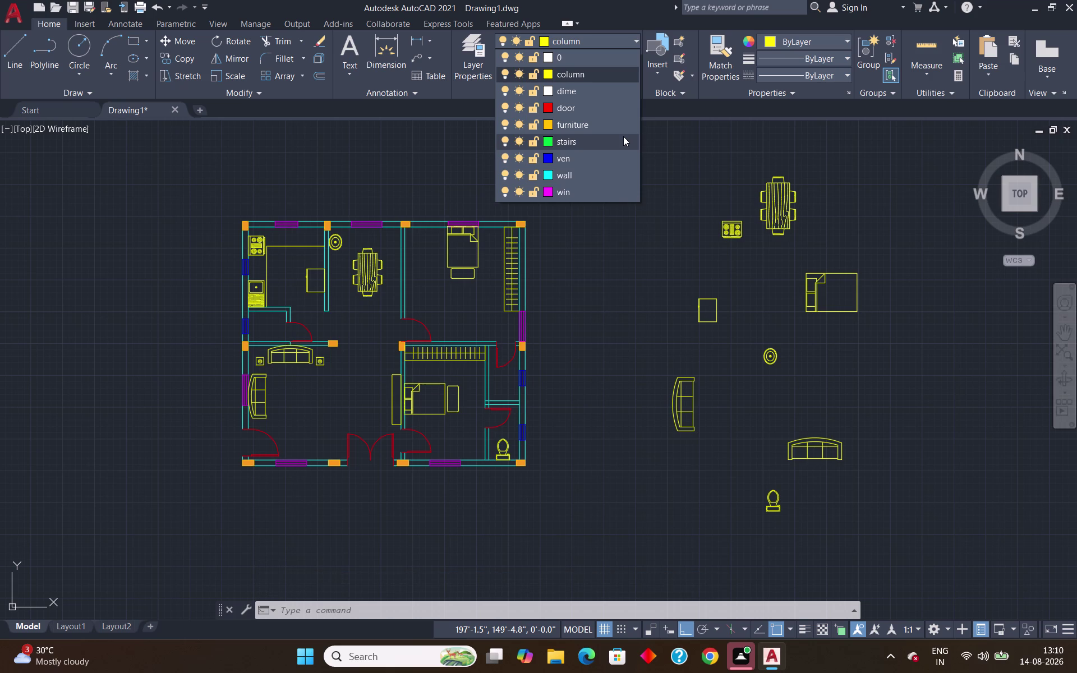
click(611, 377)
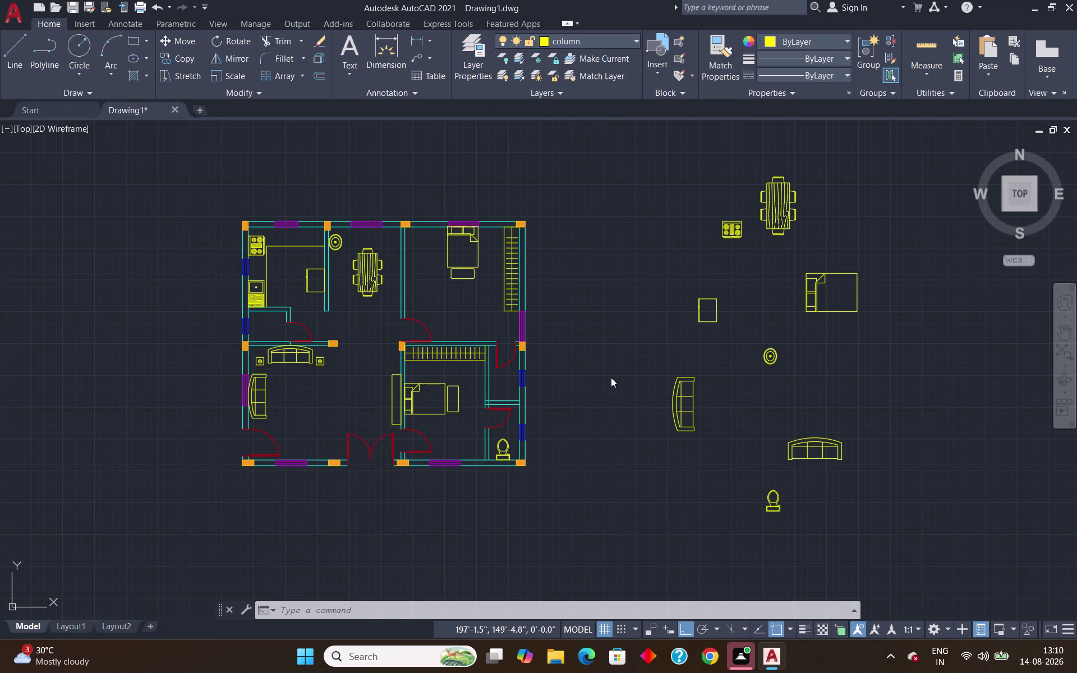
click(565, 37)
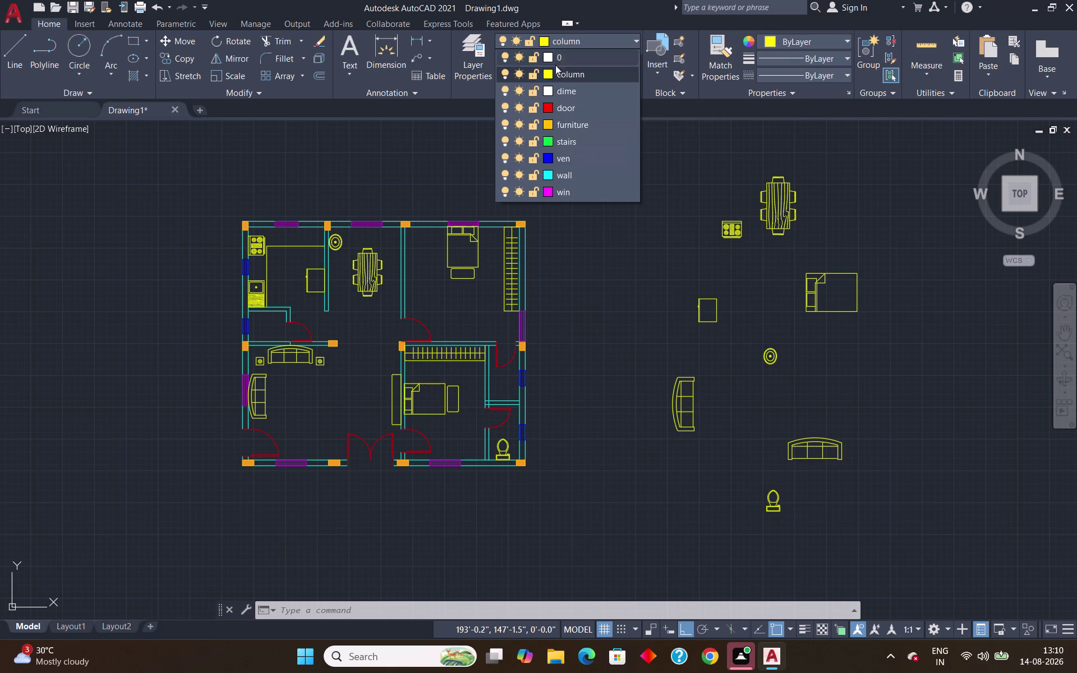
click(566, 88)
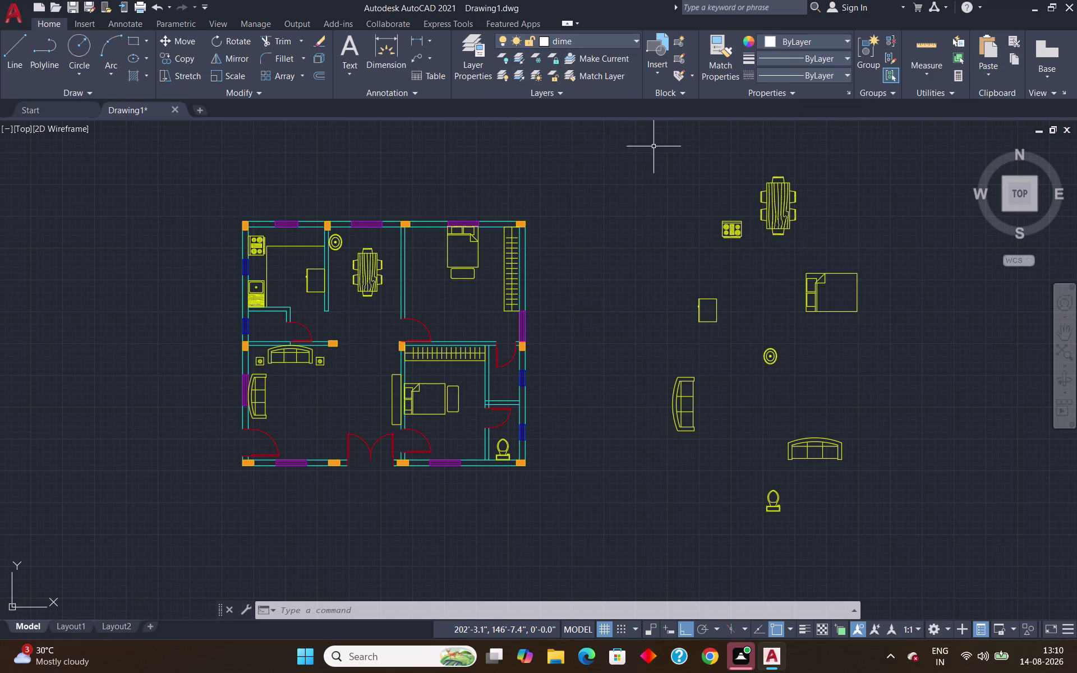
click(635, 43)
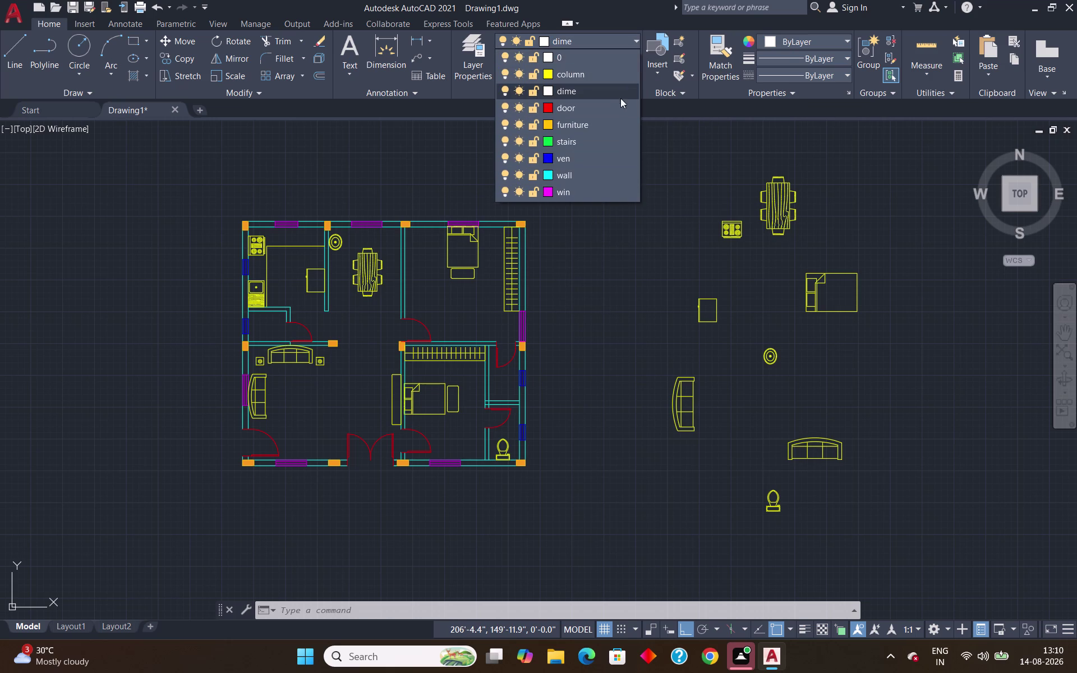
click(596, 59)
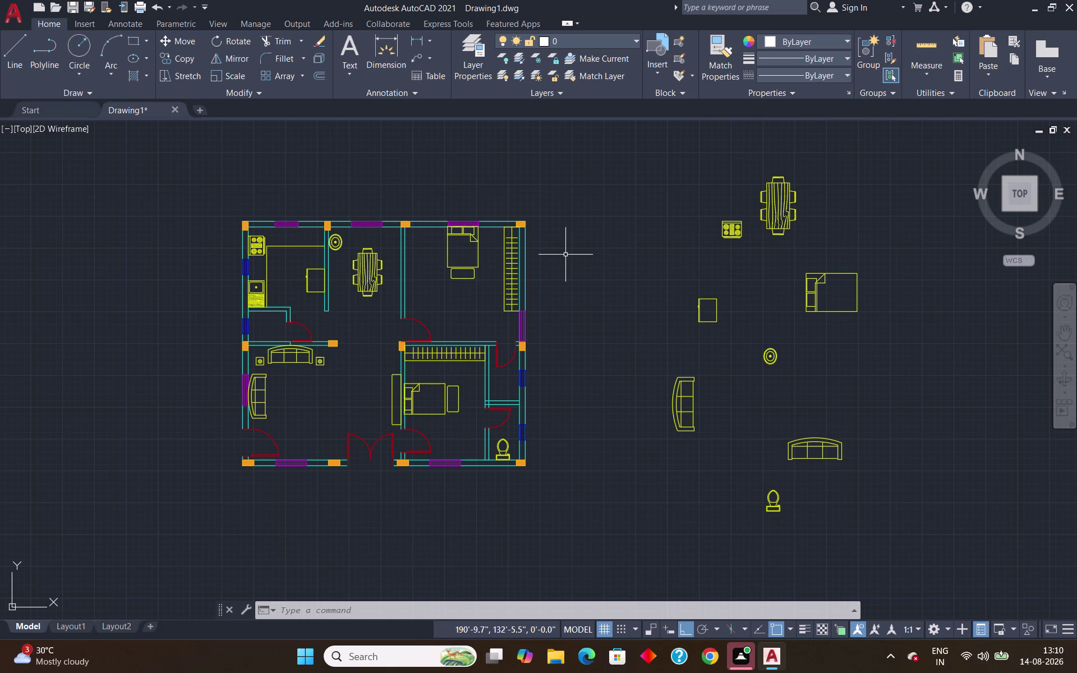
Start and cancel OFFSET, then start the LINE command.
key(o)
key(Return)
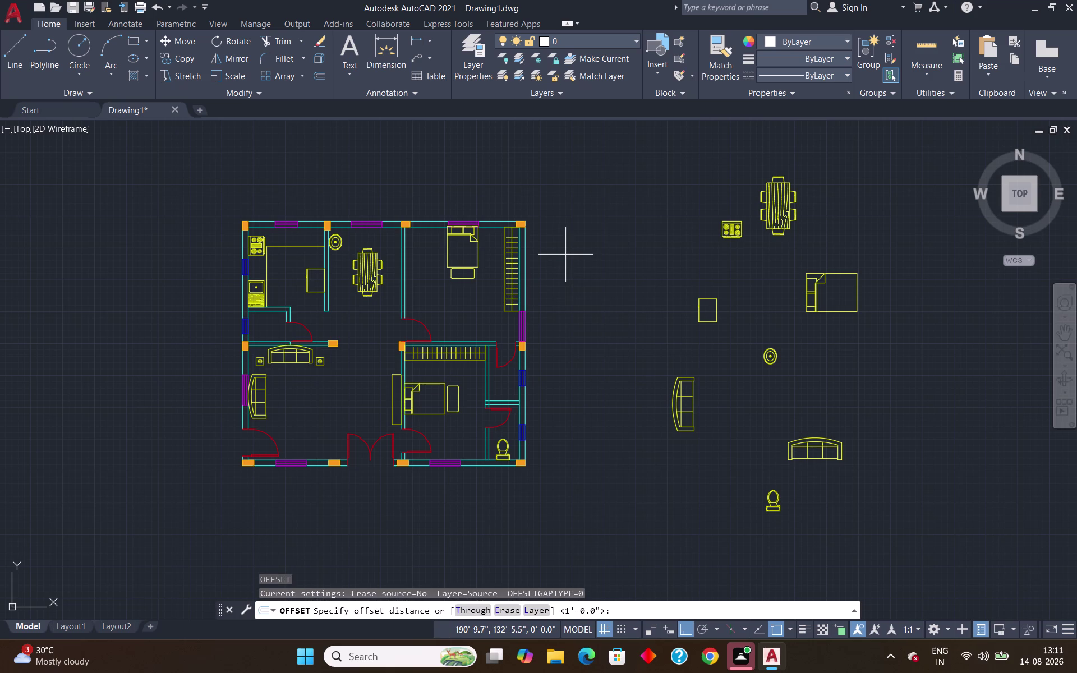
key(Escape)
key(l)
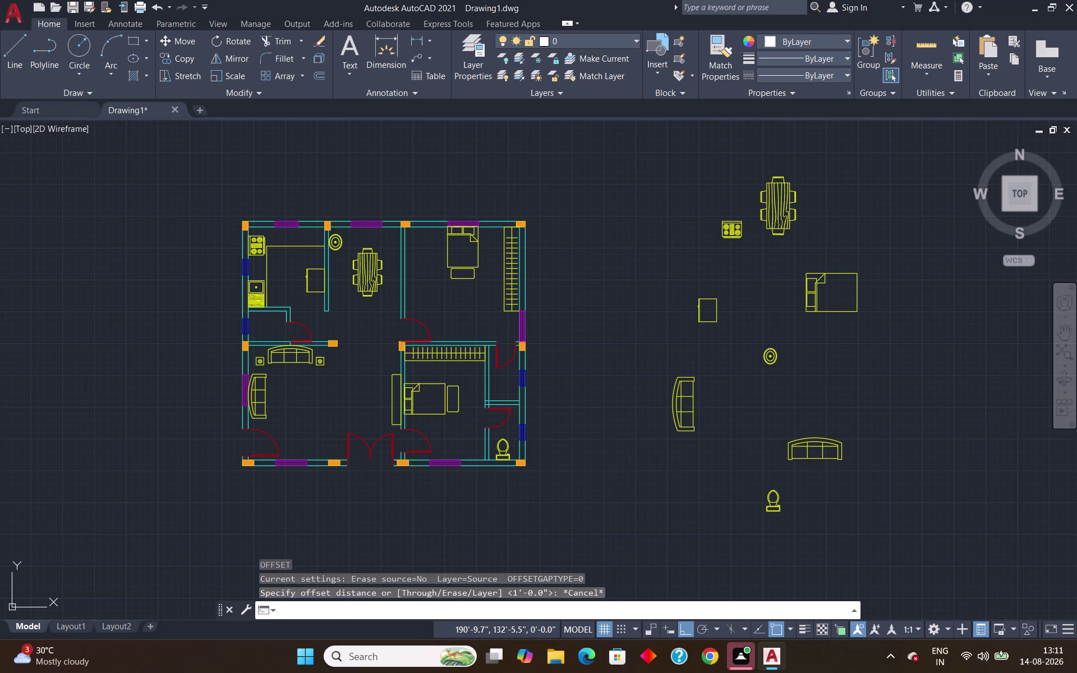
key(Return)
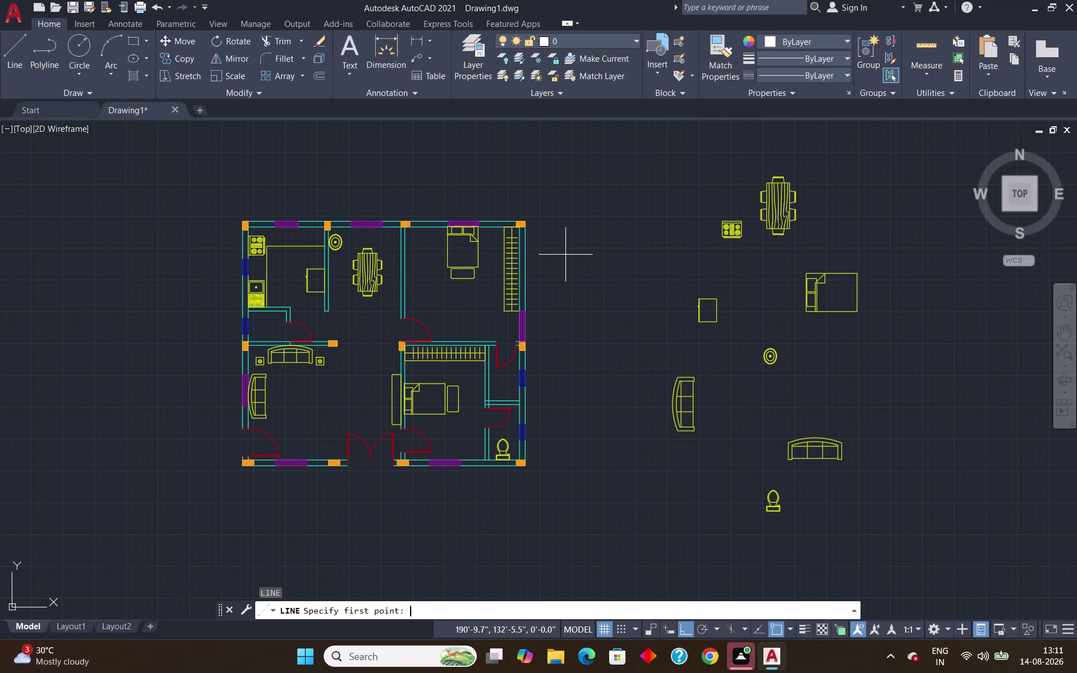
Place the line's start 4' left of the top-left column using tracking.
text(tk)
key(Return)
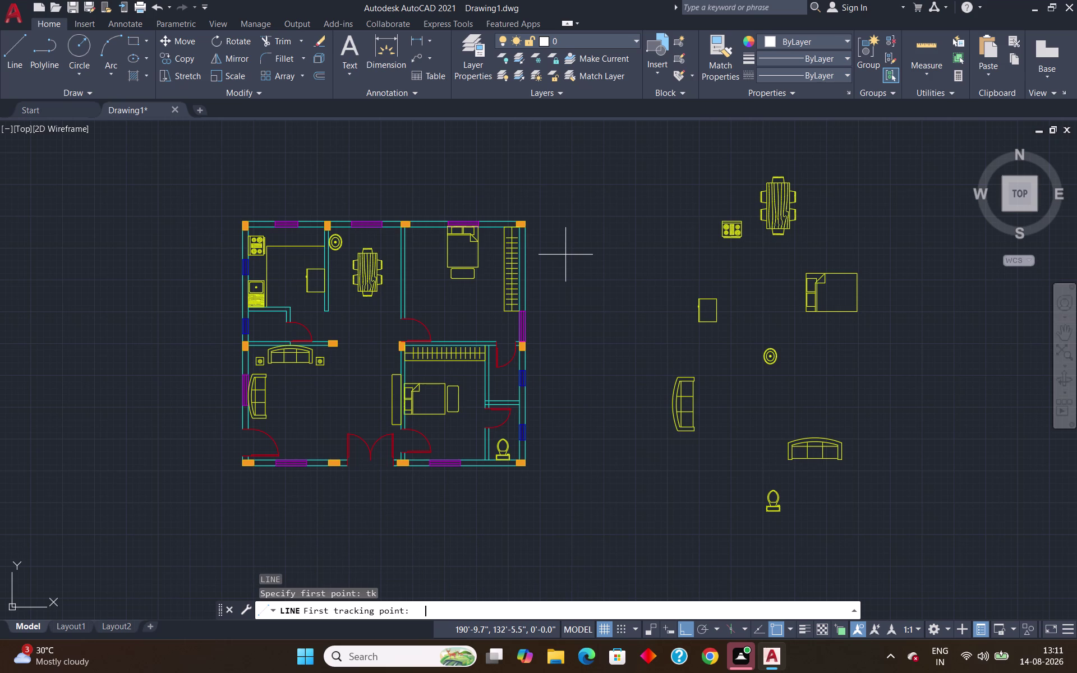
scroll(up, 3)
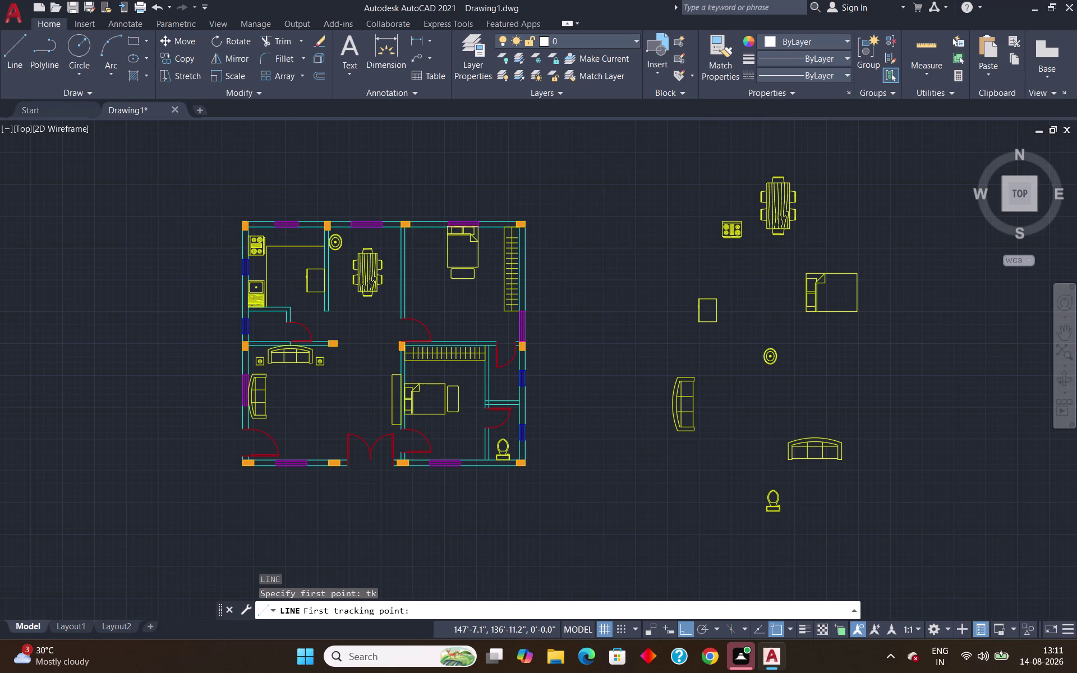
scroll(up, 3)
click(259, 225)
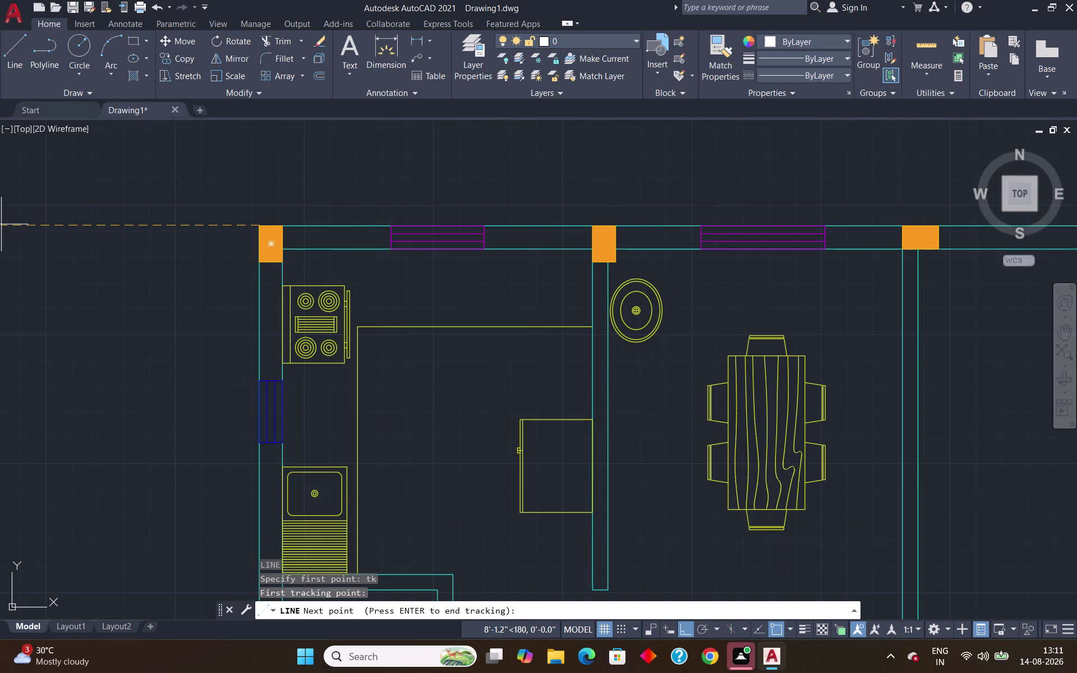
text(4')
key(Return)
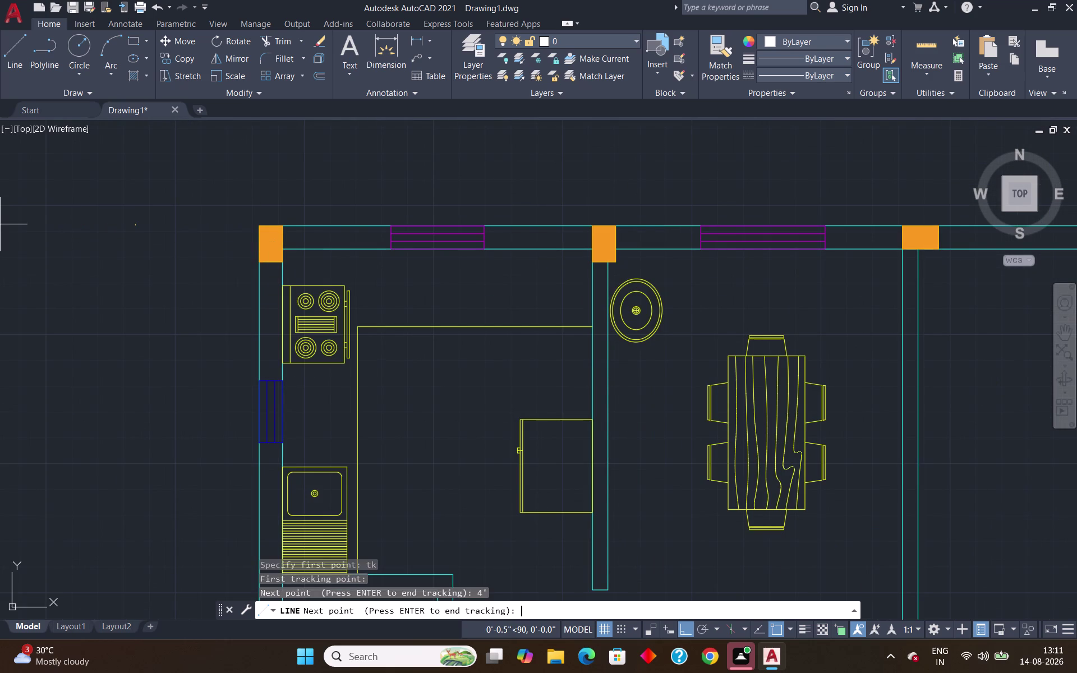
scroll(down, 3)
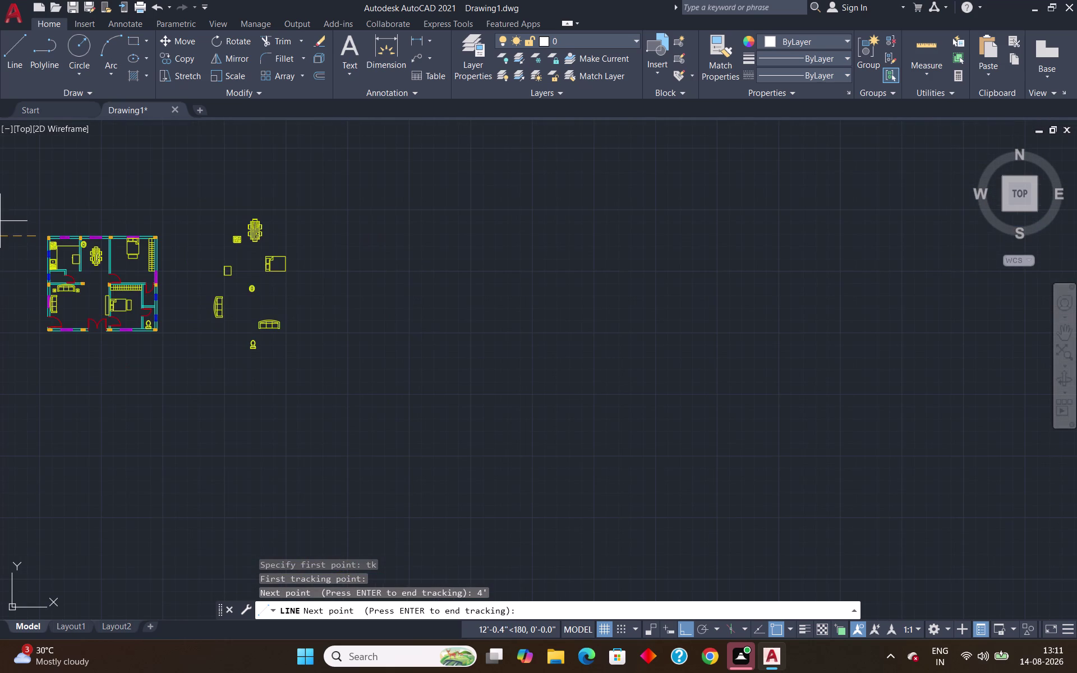
scroll(down, 3)
middle_drag(0, 221, 363, 326)
scroll(up, 3)
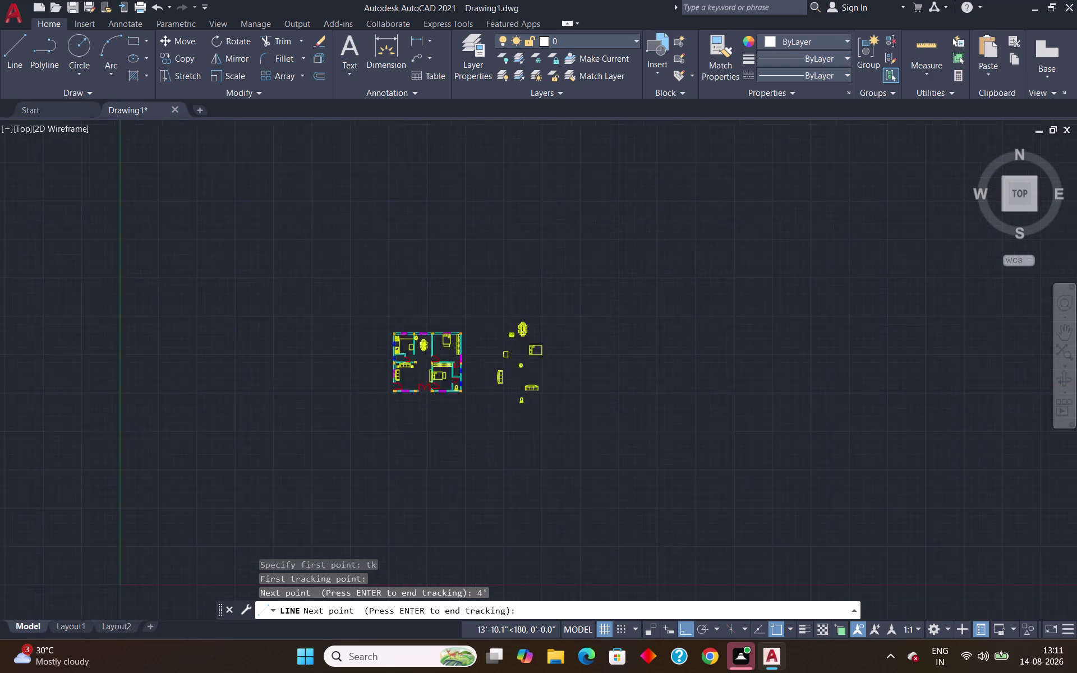
scroll(up, 3)
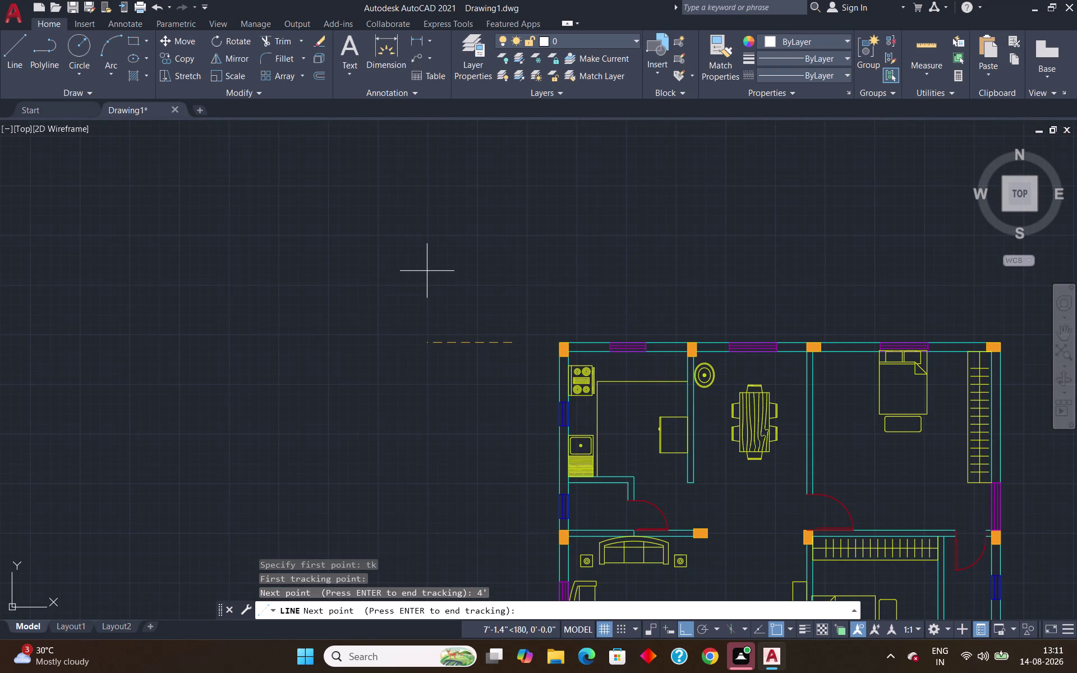
key(Return)
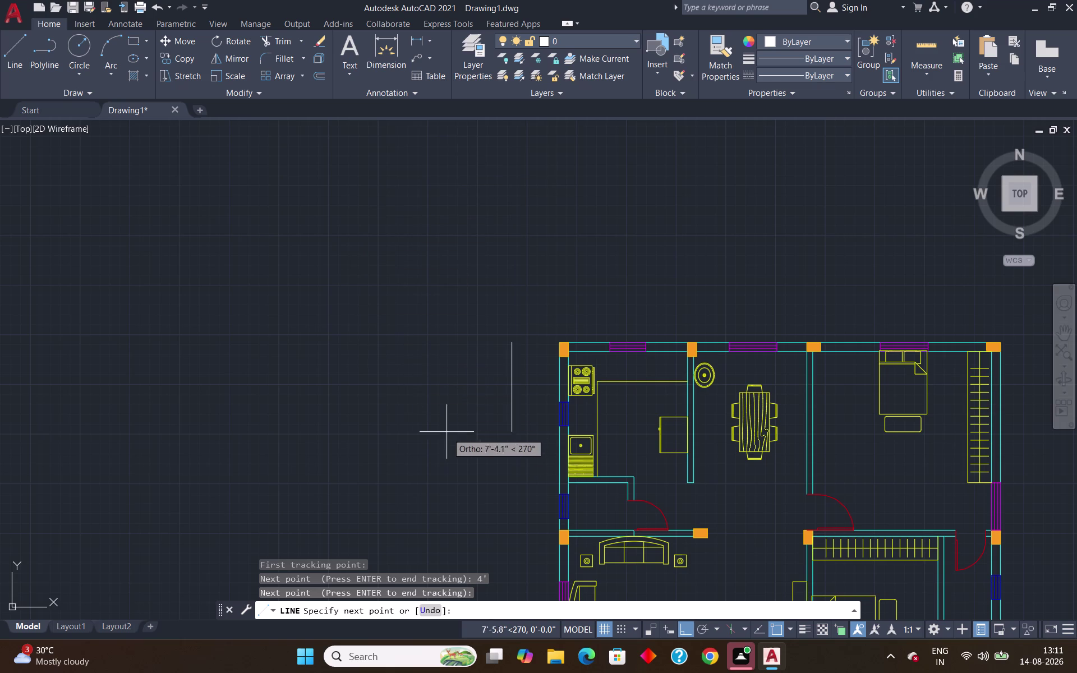
Draw the line 32' downward alongside the plan's left side.
scroll(down, 3)
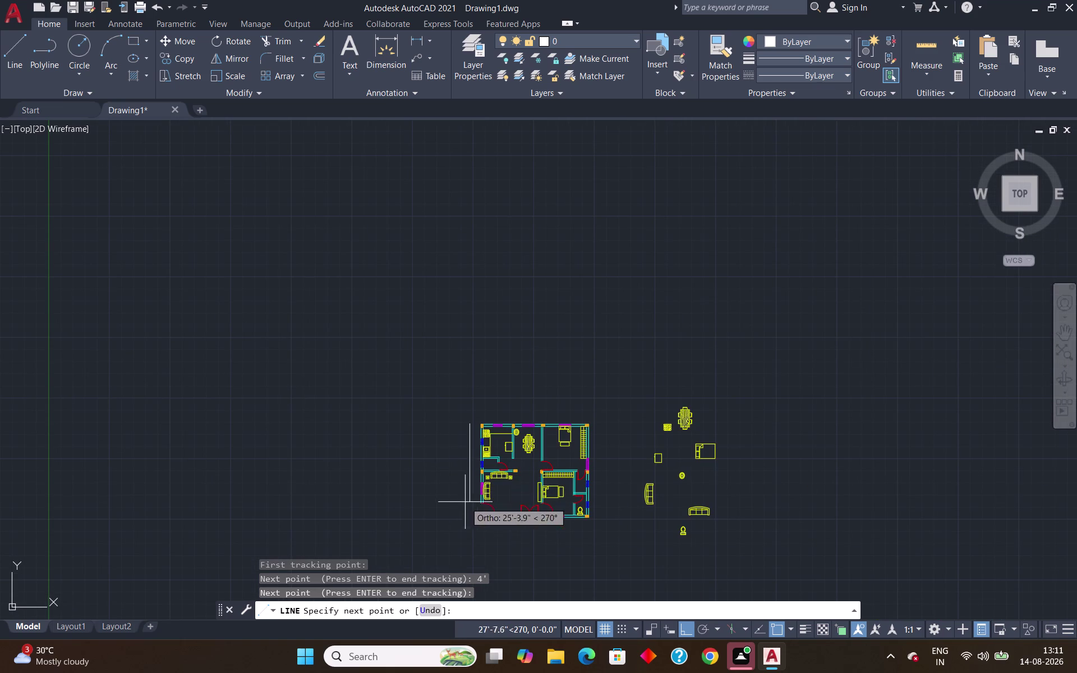
scroll(up, 3)
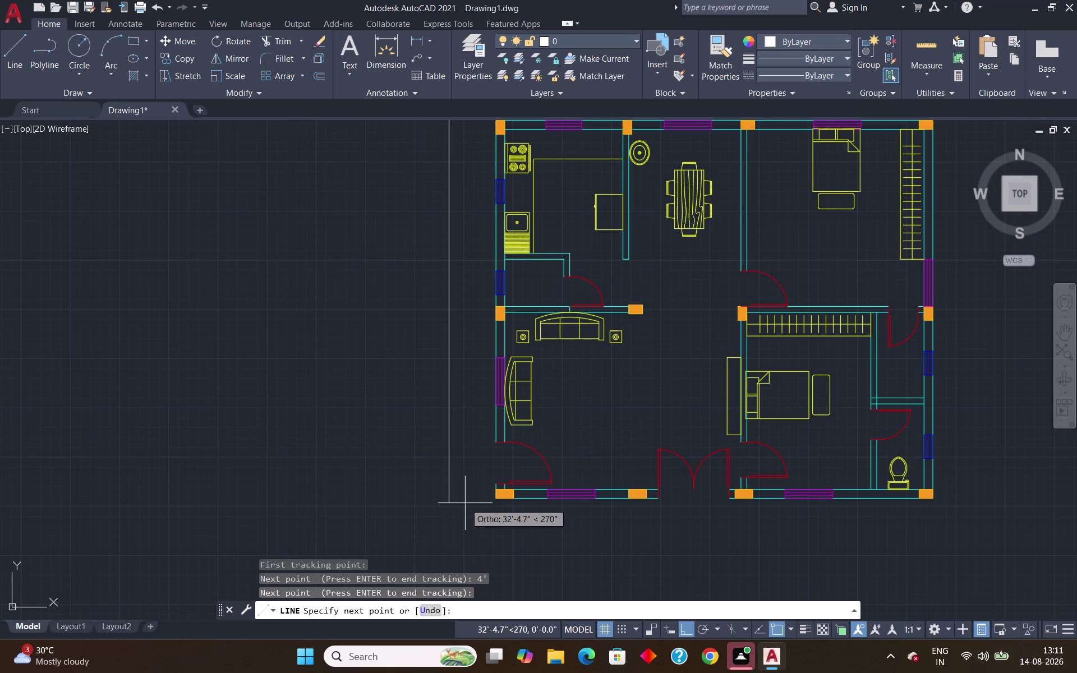
text(32')
key(Return)
key(4)
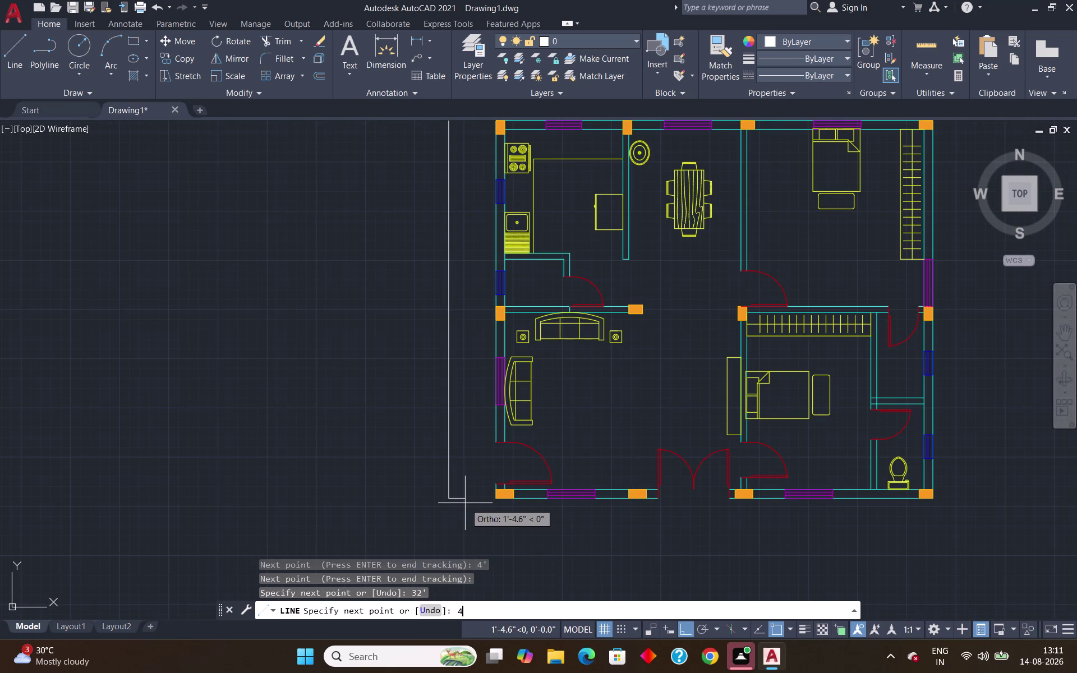